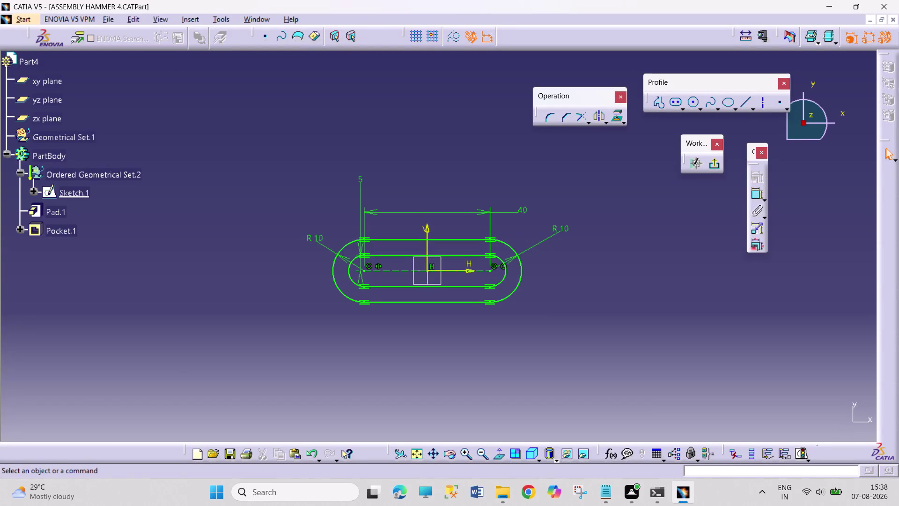
Leave the slot sketch, orbit Part4 to view its slot, and pick Edge Fillet.
click(716, 161)
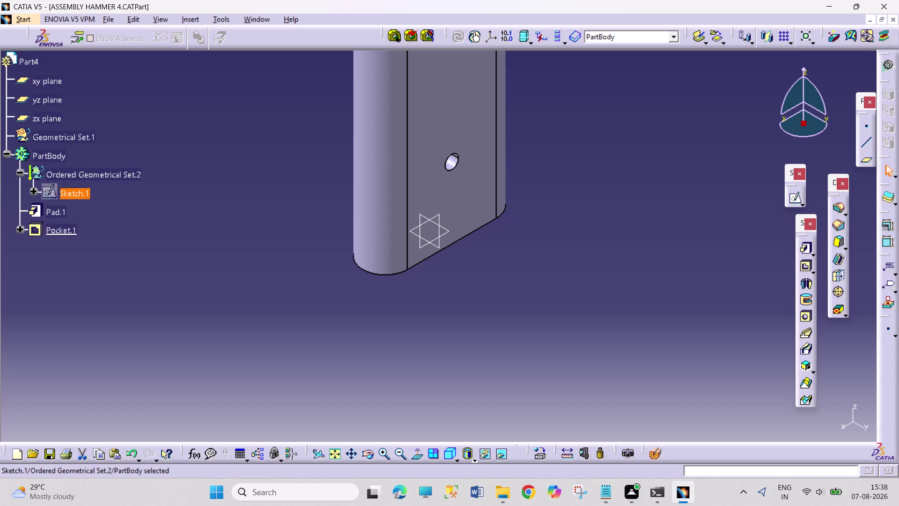
click(364, 452)
drag(322, 245, 324, 245)
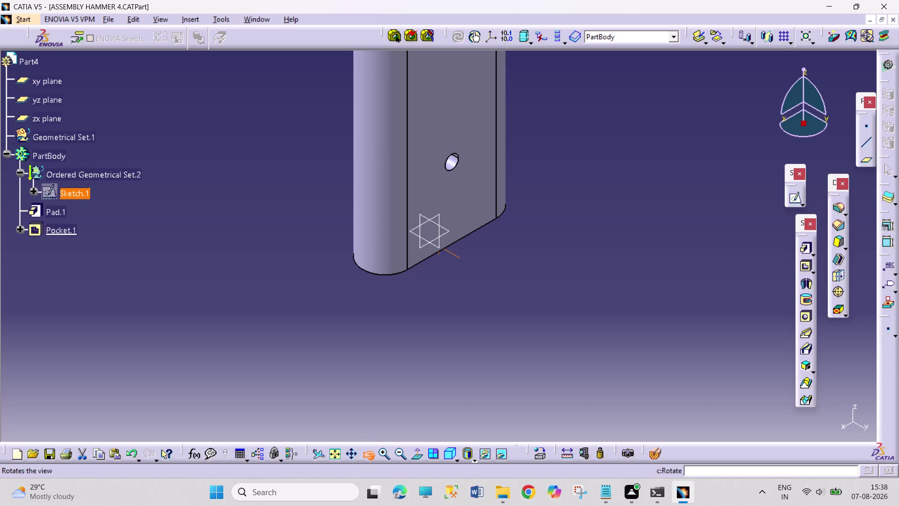
drag(324, 246, 350, 378)
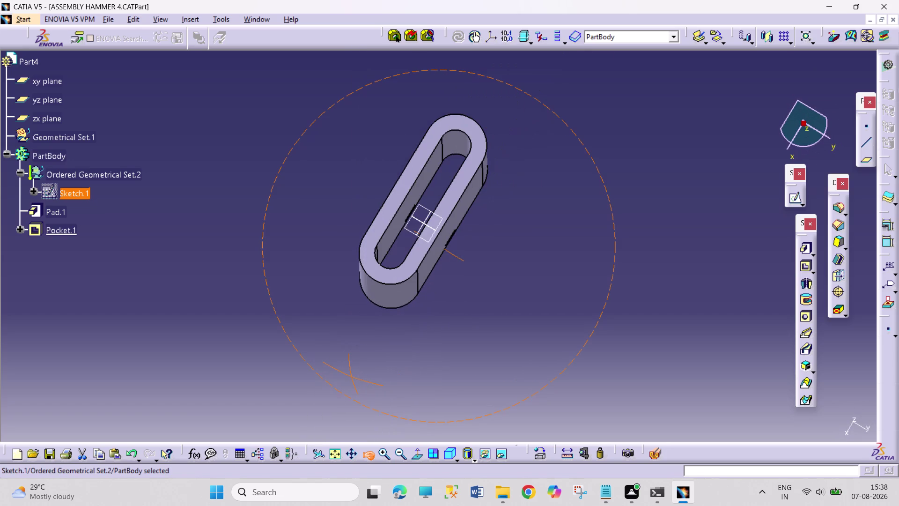
drag(349, 378, 352, 374)
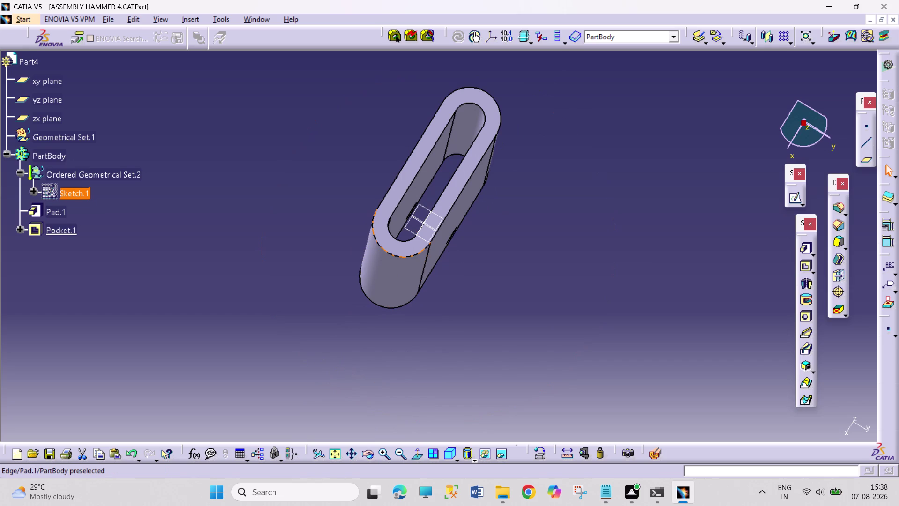
click(839, 206)
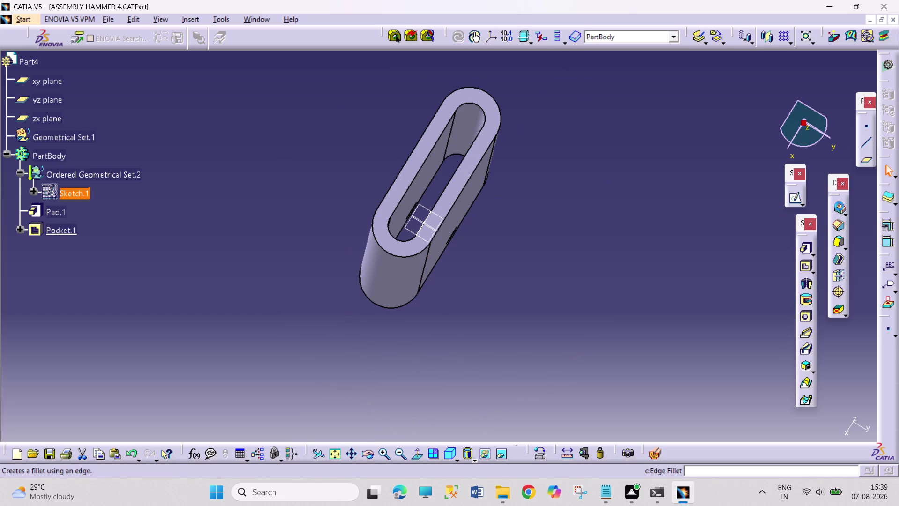
Round the slot's top edge with a 5 mm fillet.
click(421, 251)
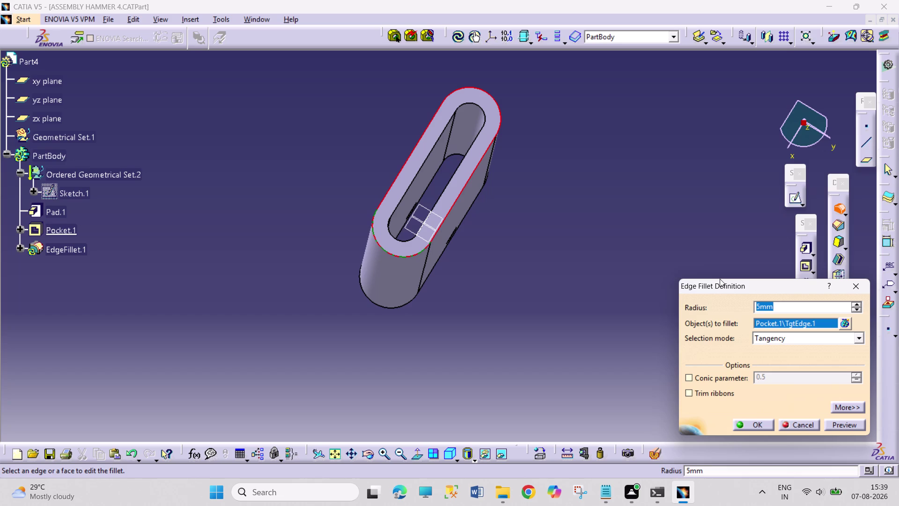
key(5)
key(Return)
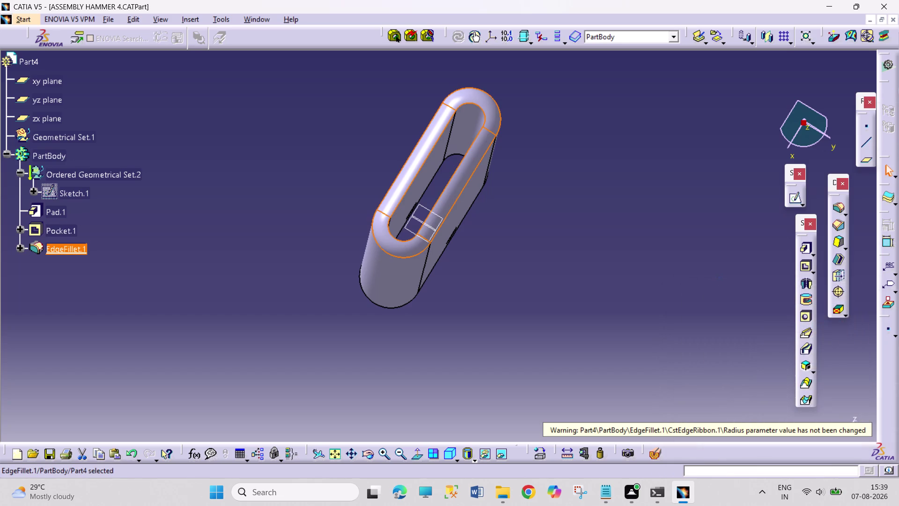
click(576, 312)
Orbit the part to check the rounded edge, broad face and length.
click(368, 453)
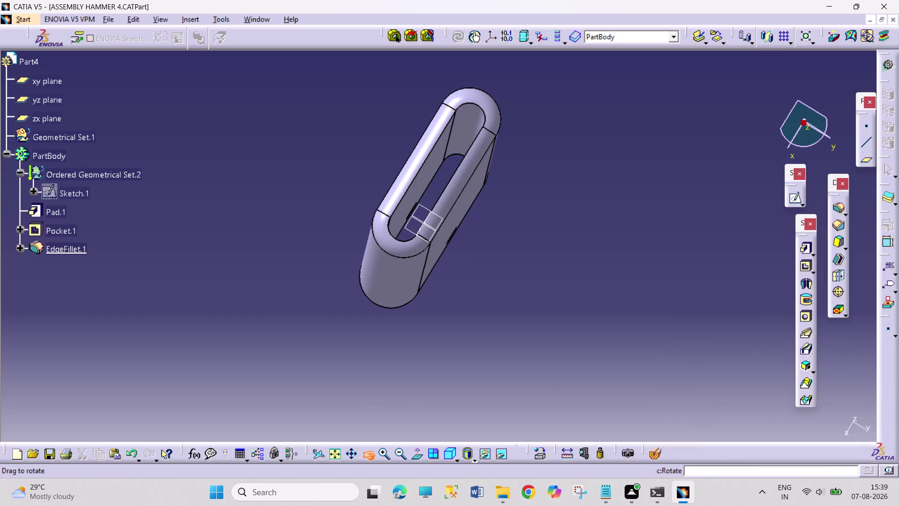
drag(343, 277, 355, 292)
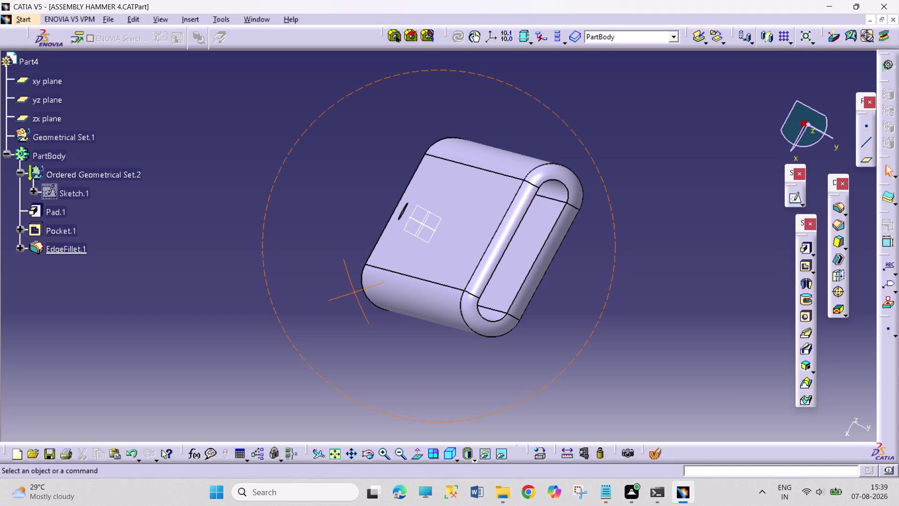
drag(372, 448, 370, 444)
click(351, 331)
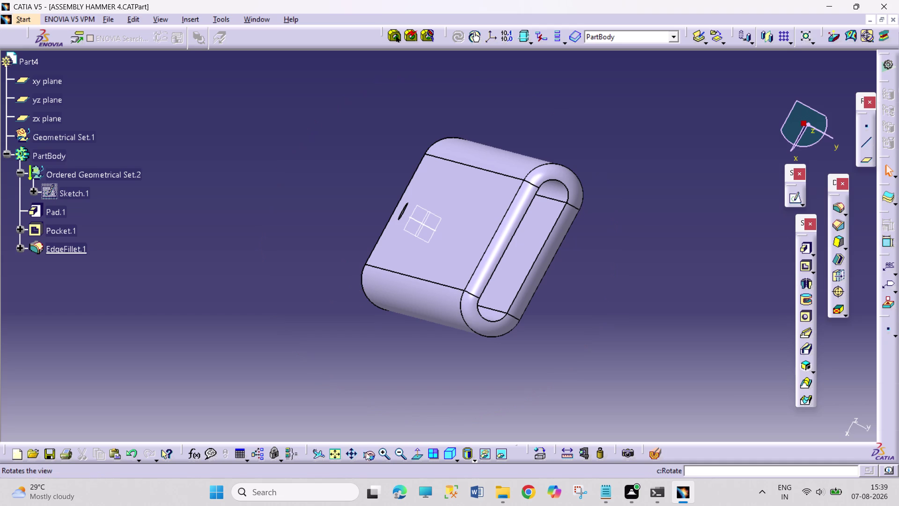
click(369, 455)
drag(347, 345, 533, 382)
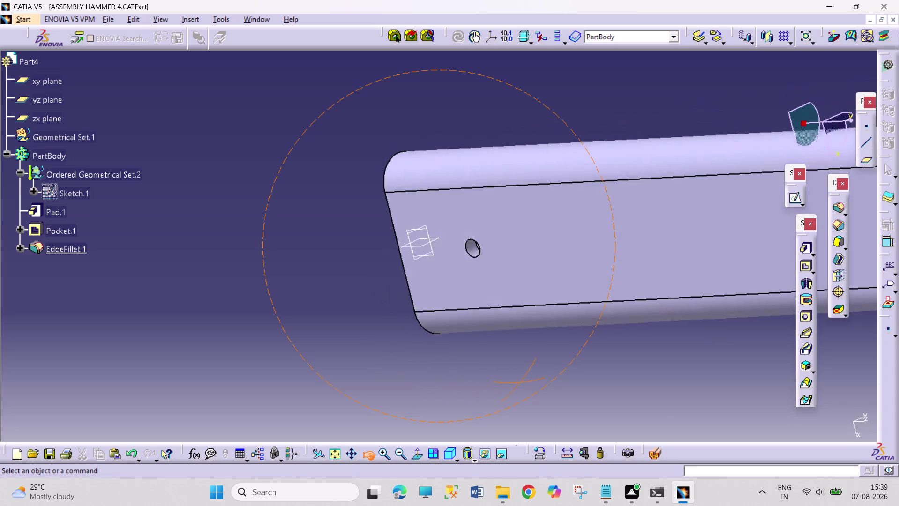
drag(533, 382, 398, 381)
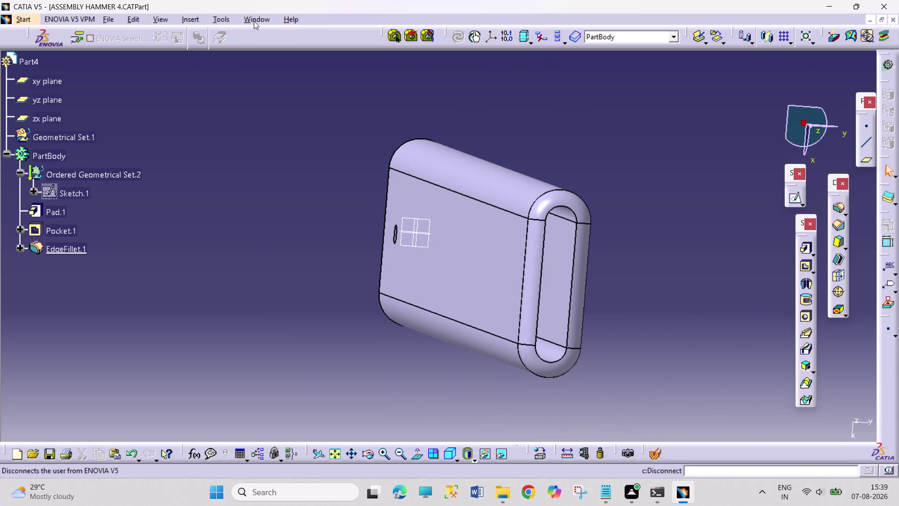
click(253, 21)
Switch through the ASSEMBLY HAMMER 2 part to the ASSEMBLY HAMMER 3 part.
click(292, 110)
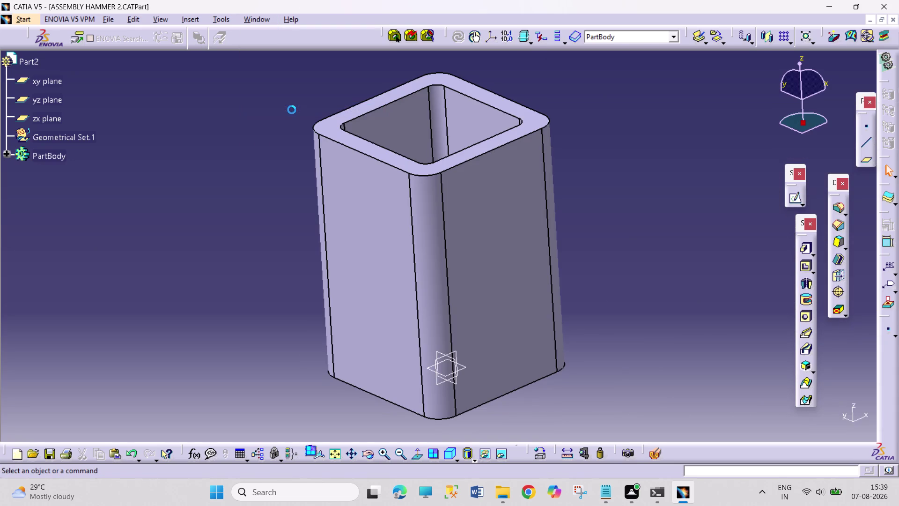
click(253, 20)
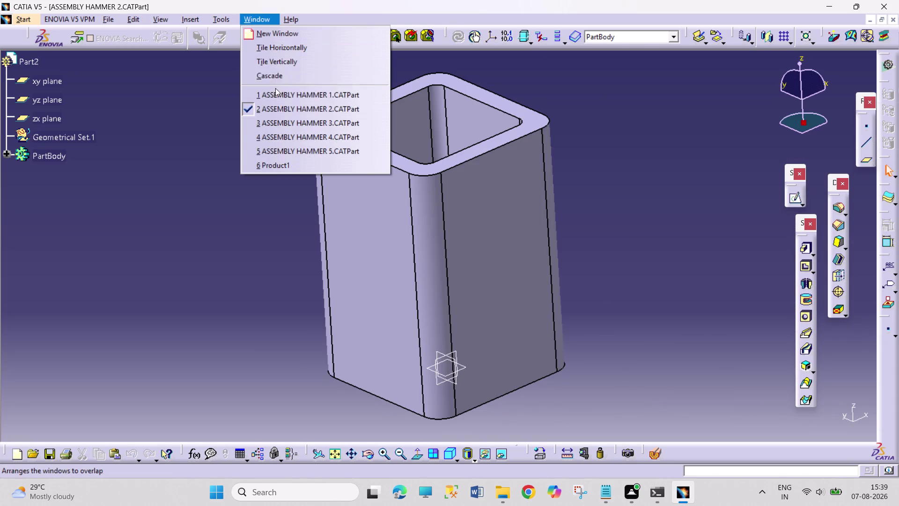
click(281, 121)
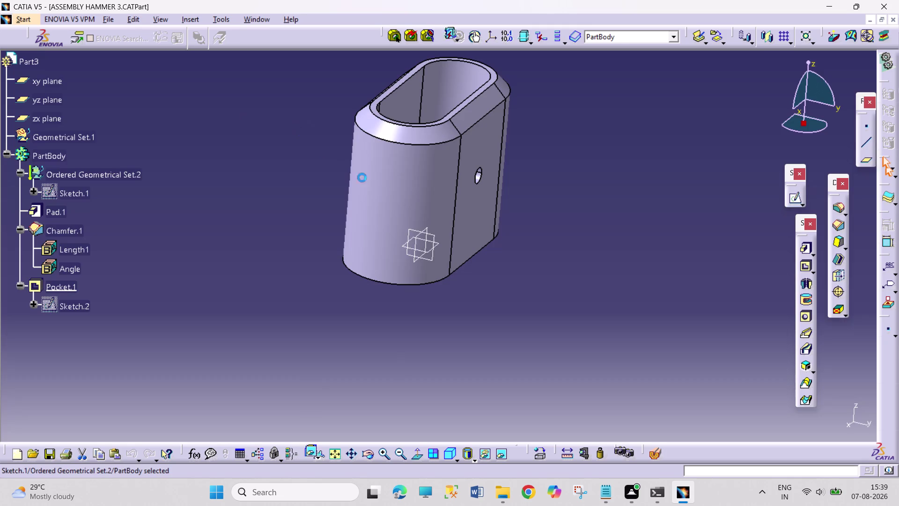
Orbit ASSEMBLY HAMMER 3 around its opening, side hole and top, and open Sketch.1.
click(371, 446)
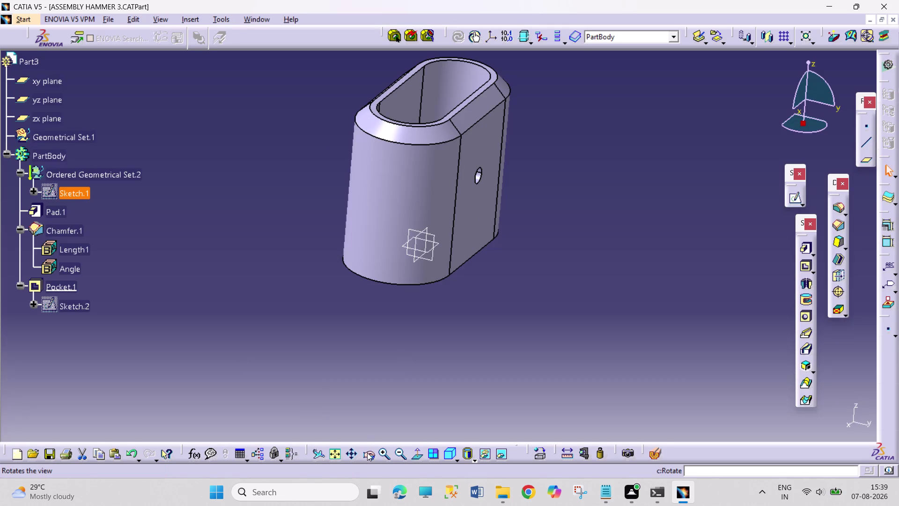
click(367, 454)
drag(316, 166, 330, 314)
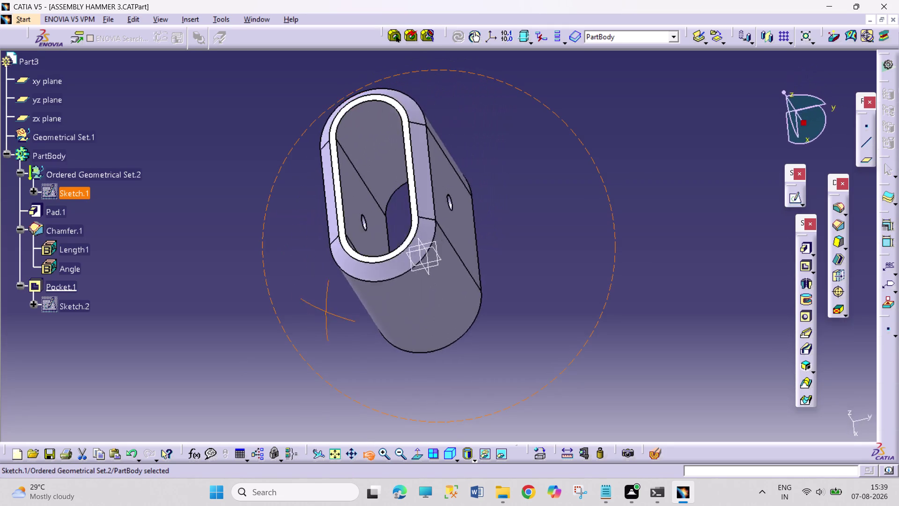
drag(329, 314, 440, 215)
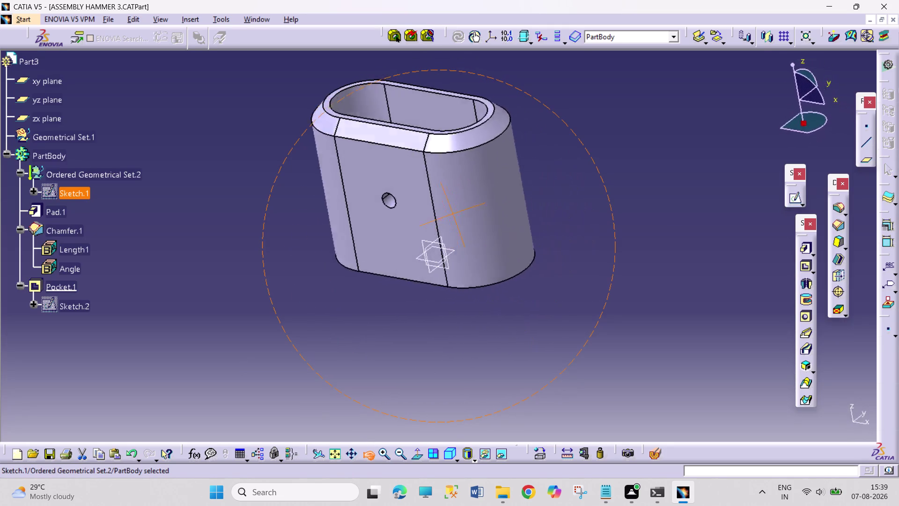
drag(439, 215, 470, 323)
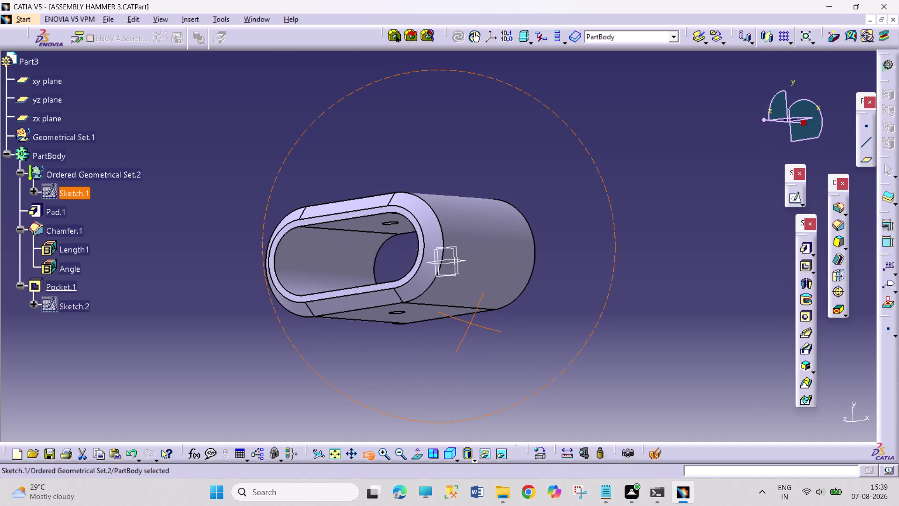
drag(471, 323, 589, 341)
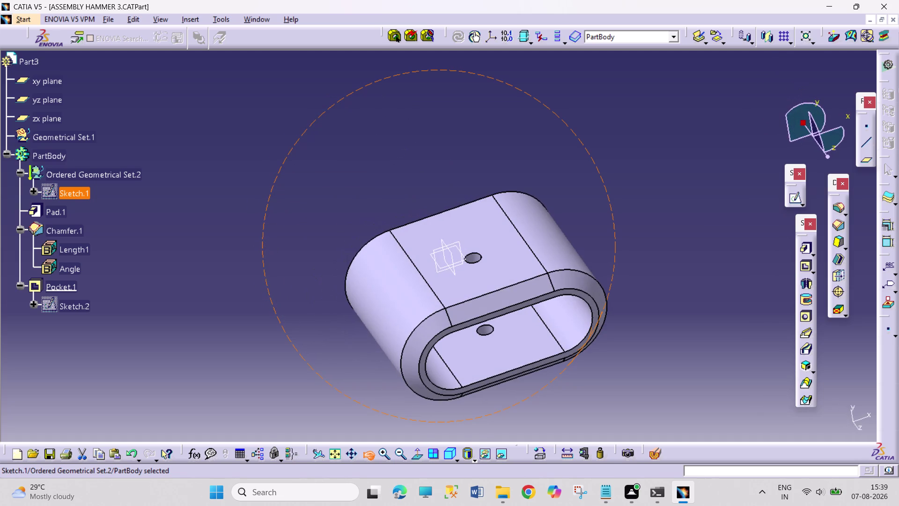
drag(589, 342, 550, 324)
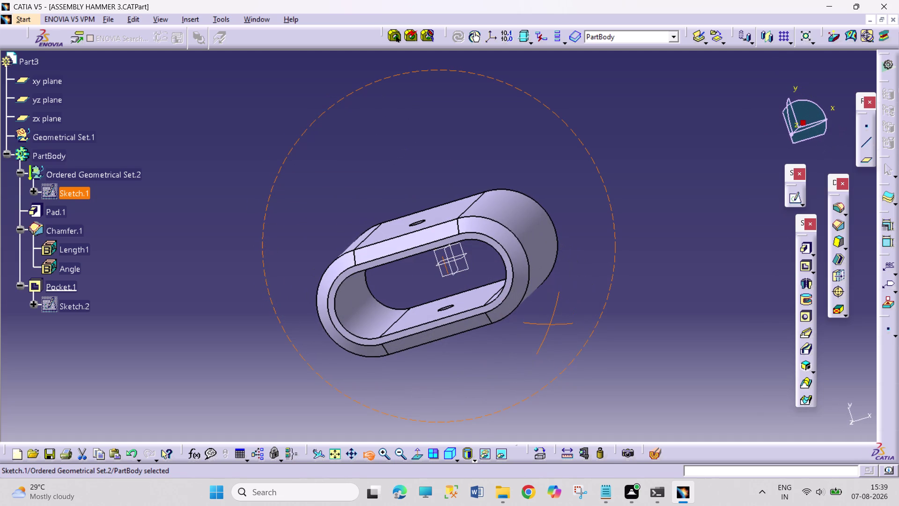
drag(550, 325, 551, 325)
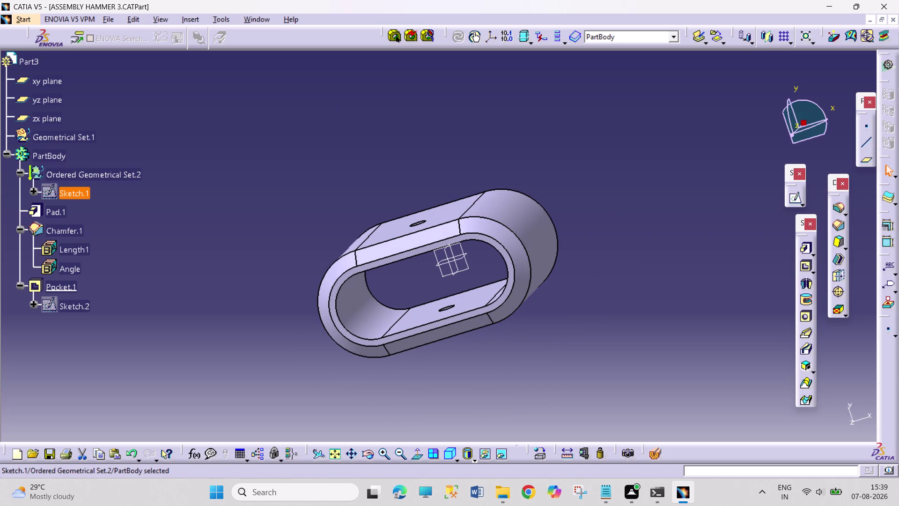
double_click(49, 190)
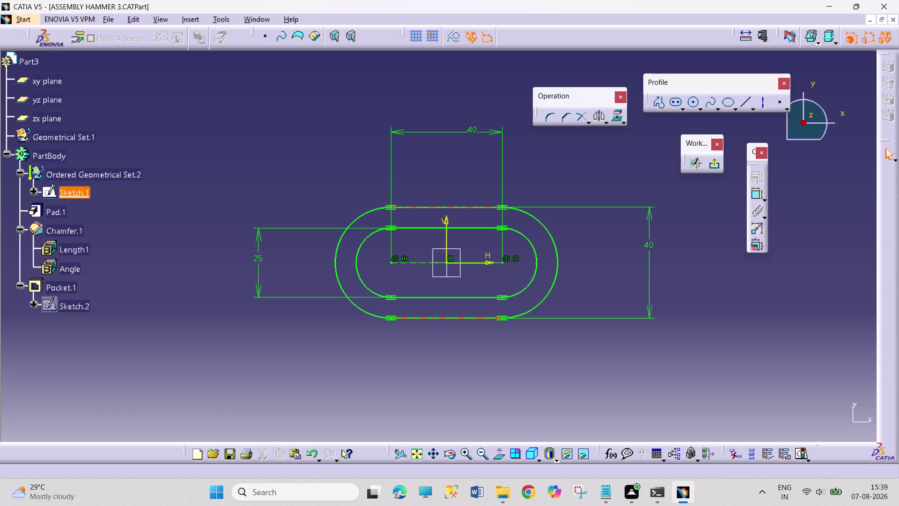
Replace the 40 straight-length dimension with an overall dimension between the outer arcs.
right_click(468, 128)
click(510, 274)
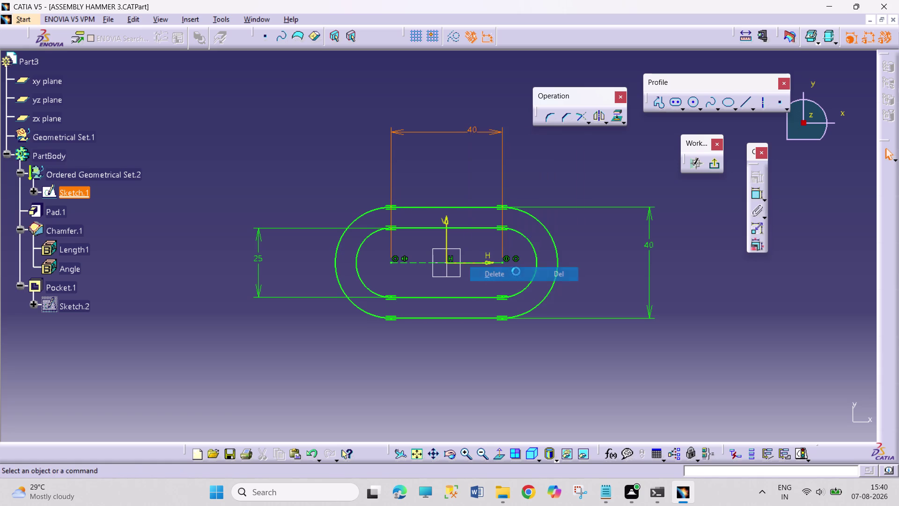
click(759, 196)
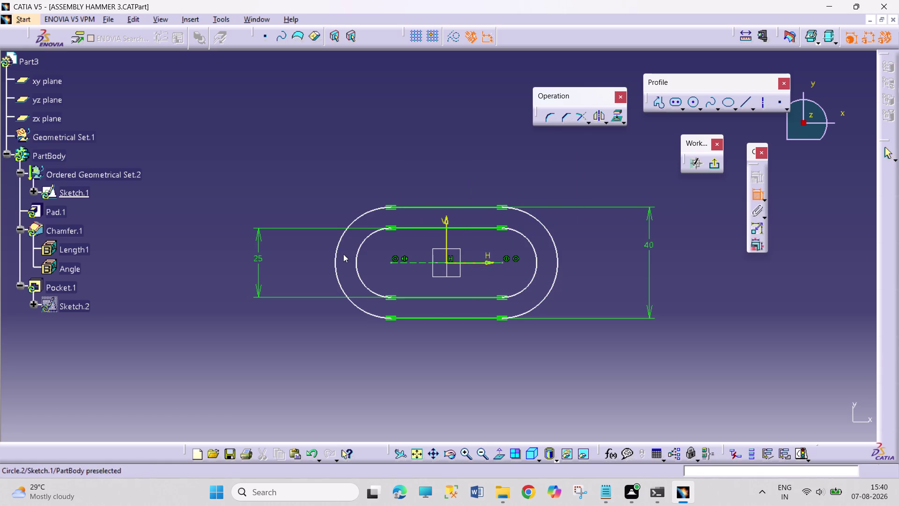
click(336, 261)
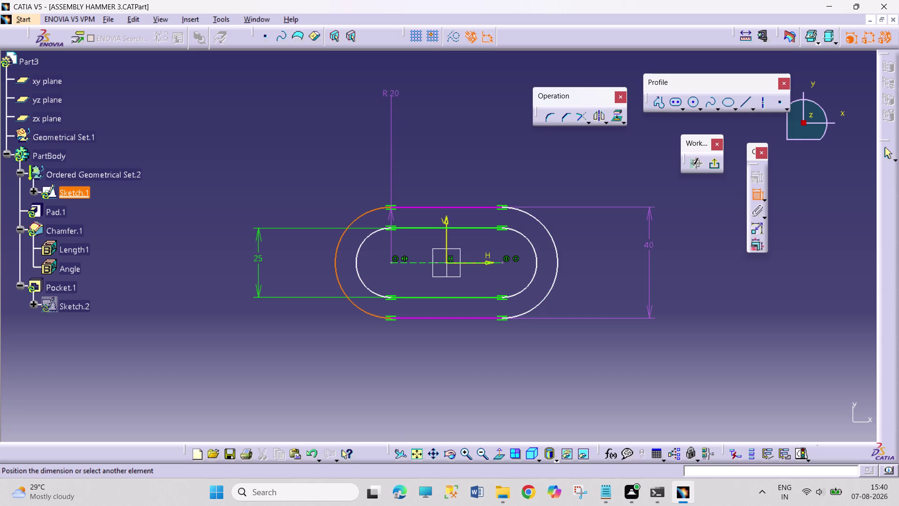
click(556, 264)
drag(467, 150, 470, 158)
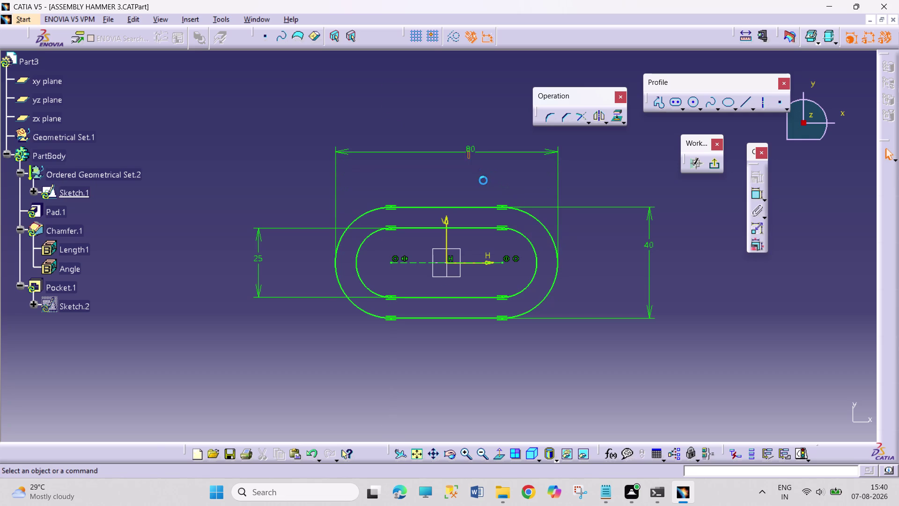
Change the overall length from 80 to 60 mm and return to 3D.
double_click(470, 146)
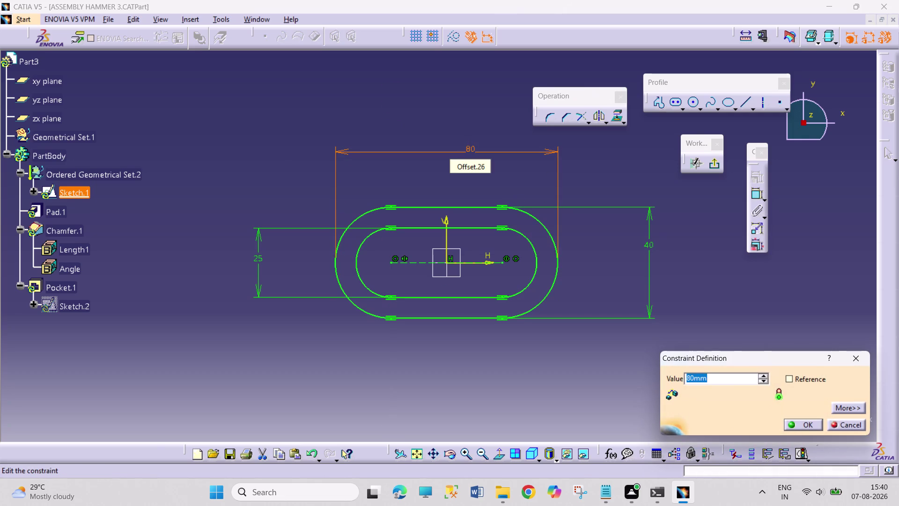
text(60)
key(Return)
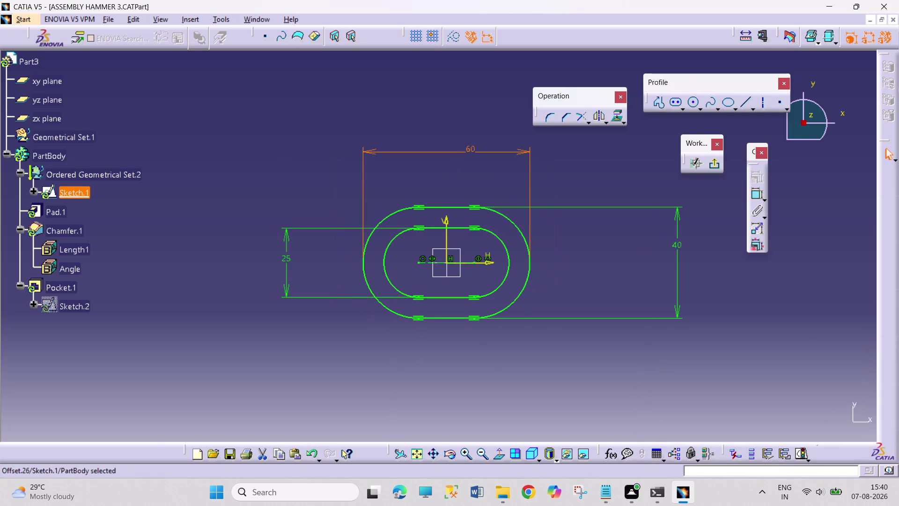
click(618, 166)
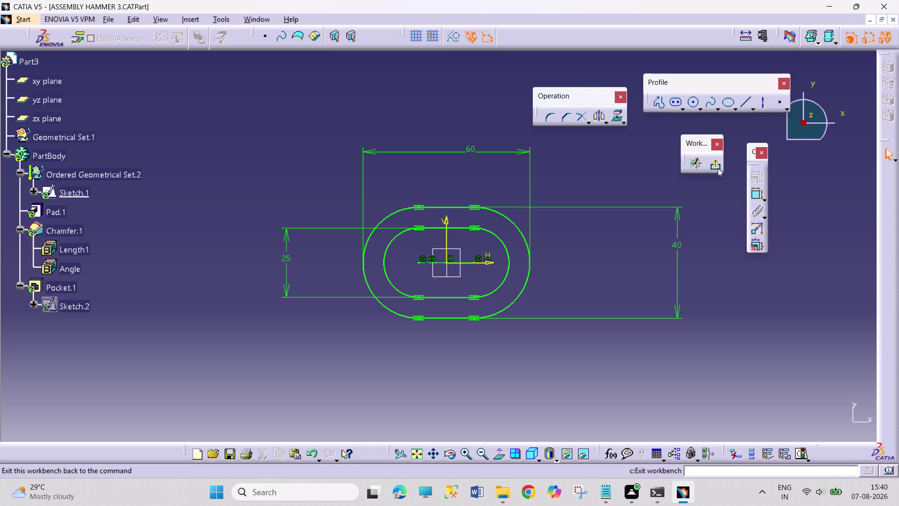
click(717, 168)
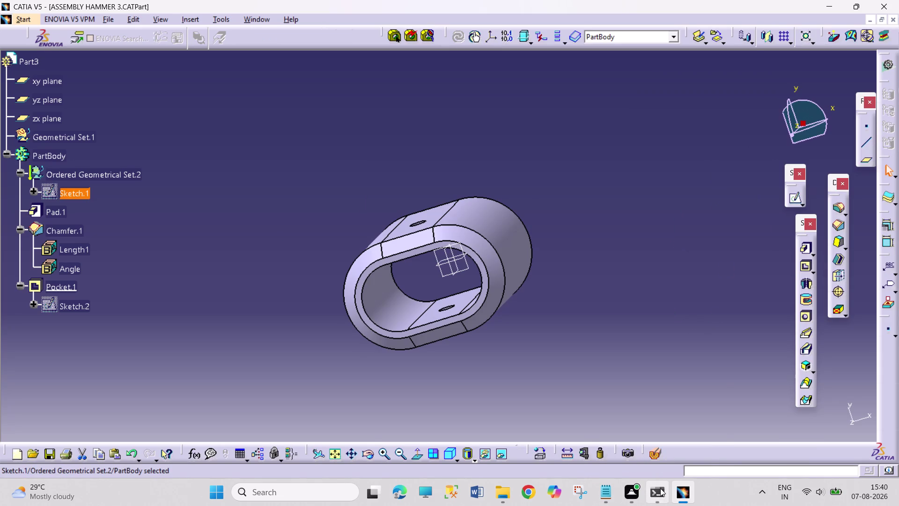
click(261, 21)
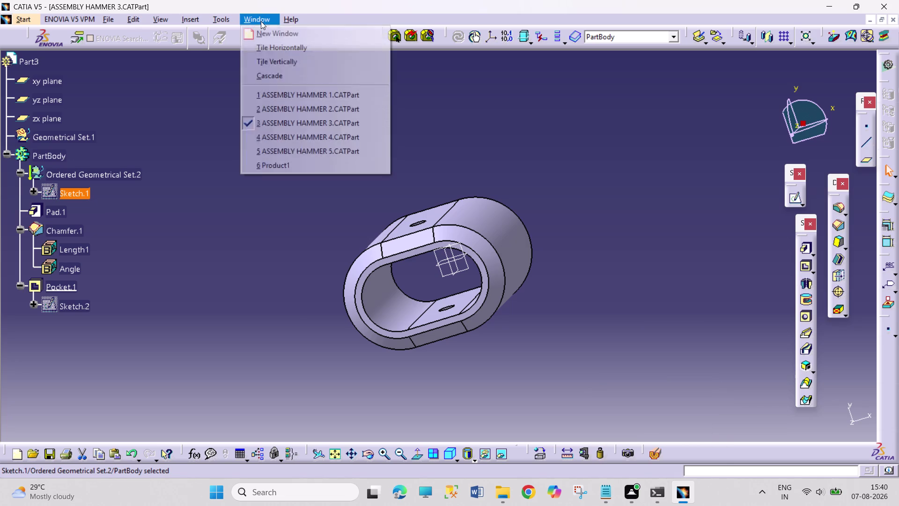
click(317, 166)
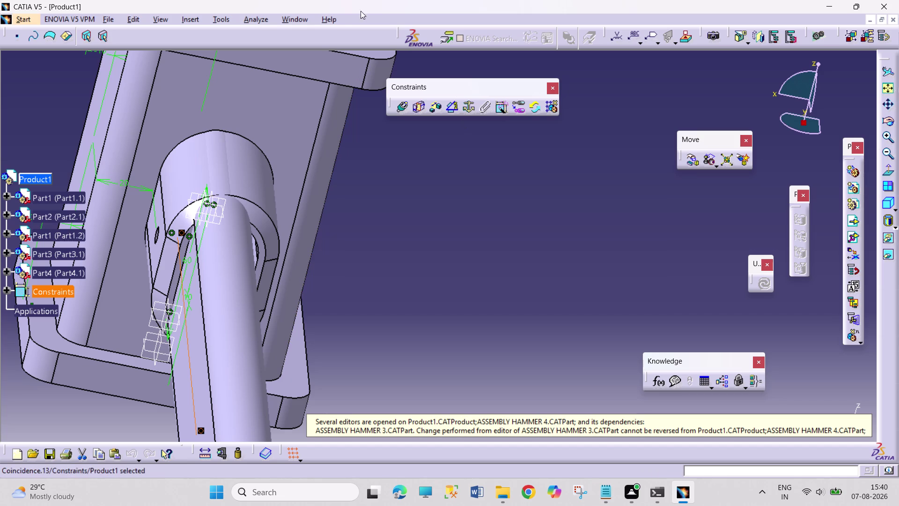
click(269, 18)
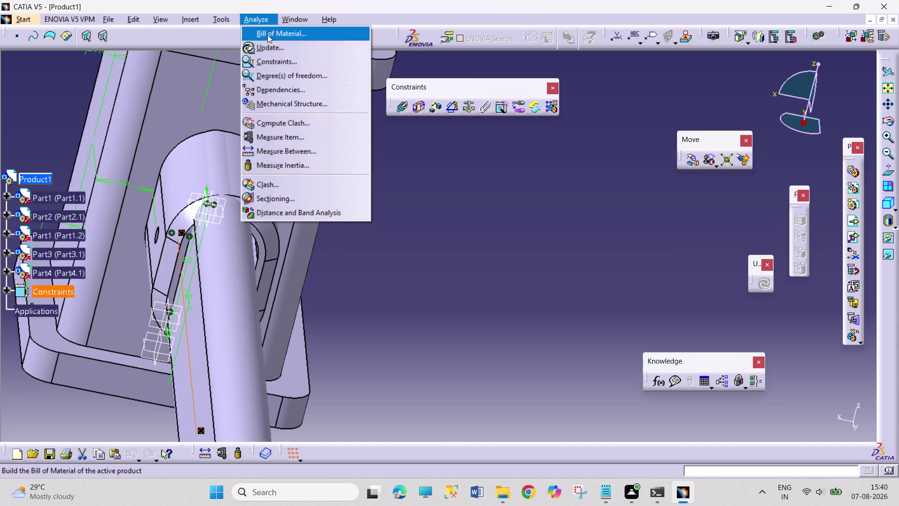
click(428, 270)
middle_drag(471, 242, 443, 239)
right_drag(455, 239, 443, 239)
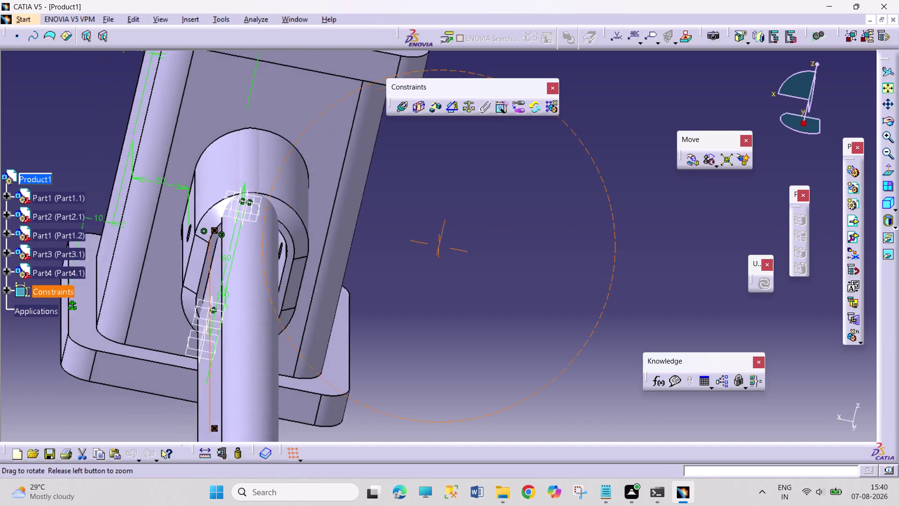
middle_drag(443, 239, 418, 232)
right_drag(443, 240, 421, 234)
middle_drag(259, 322, 307, 296)
right_drag(259, 322, 307, 296)
middle_drag(187, 360, 275, 216)
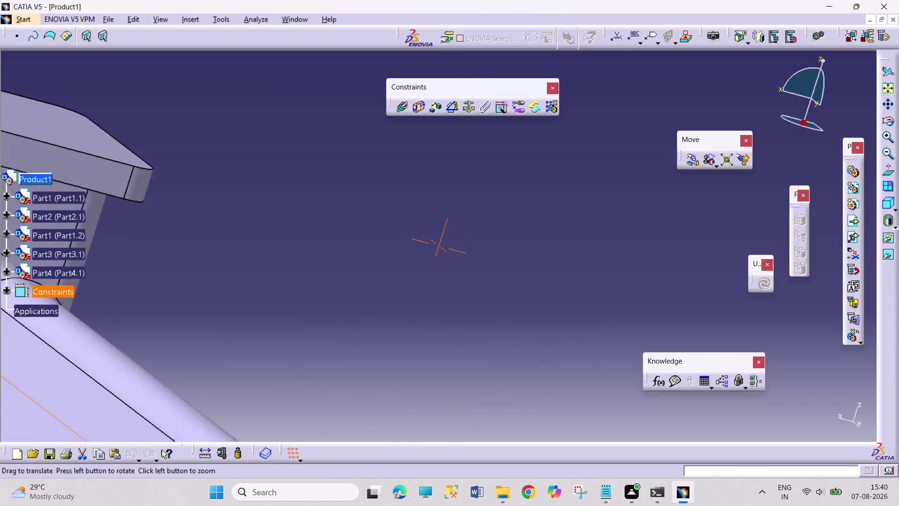
middle_drag(275, 216, 456, 98)
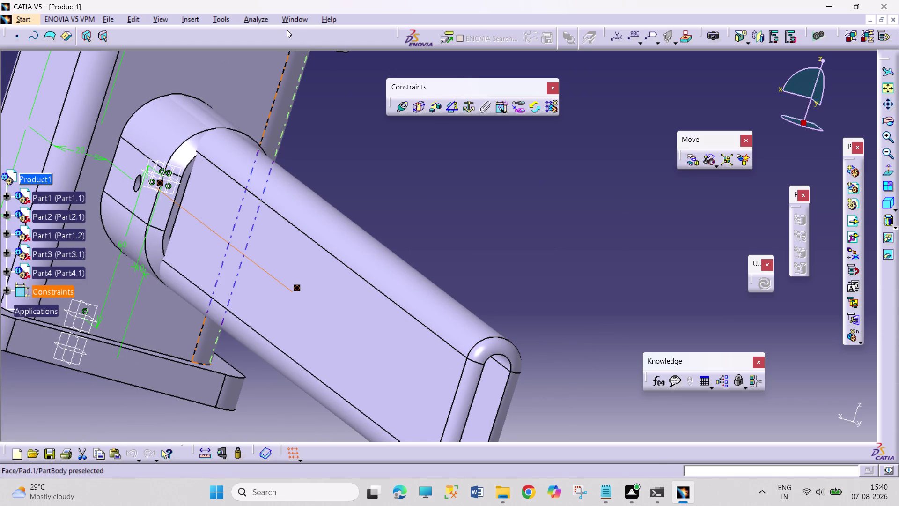
click(296, 19)
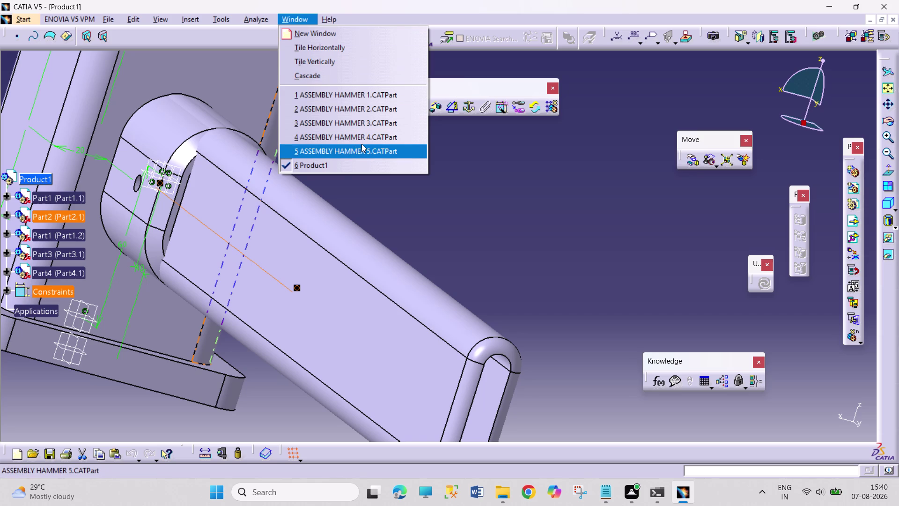
click(364, 124)
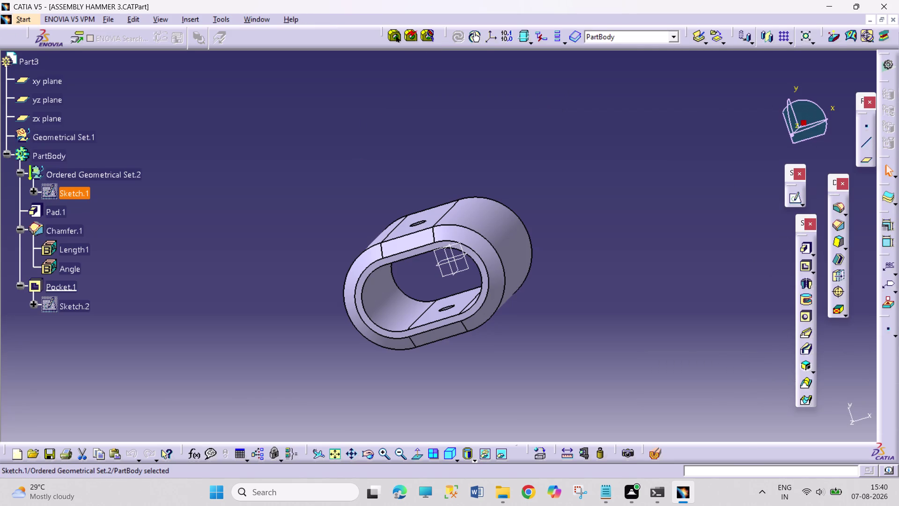
Undo the last two changes and reopen the ring's profile sketch.
key(ctrl+z)
key(ctrl+z)
double_click(44, 191)
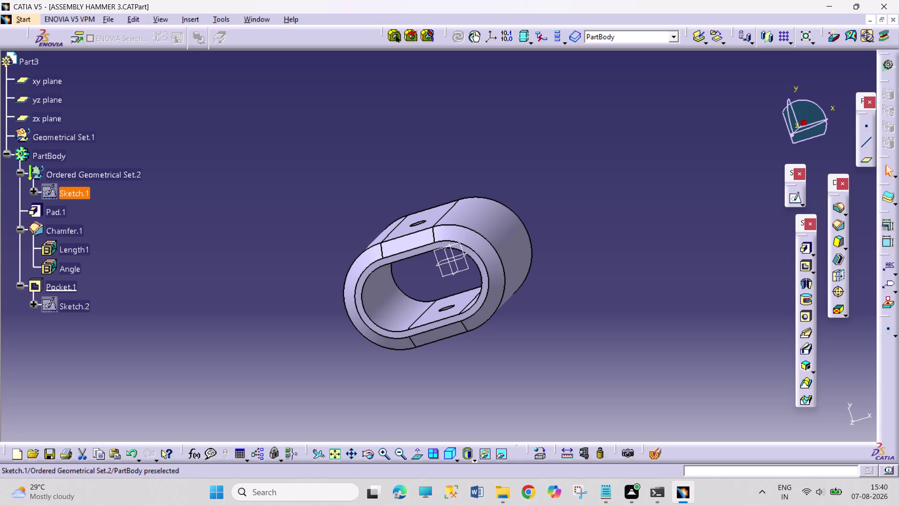
double_click(46, 188)
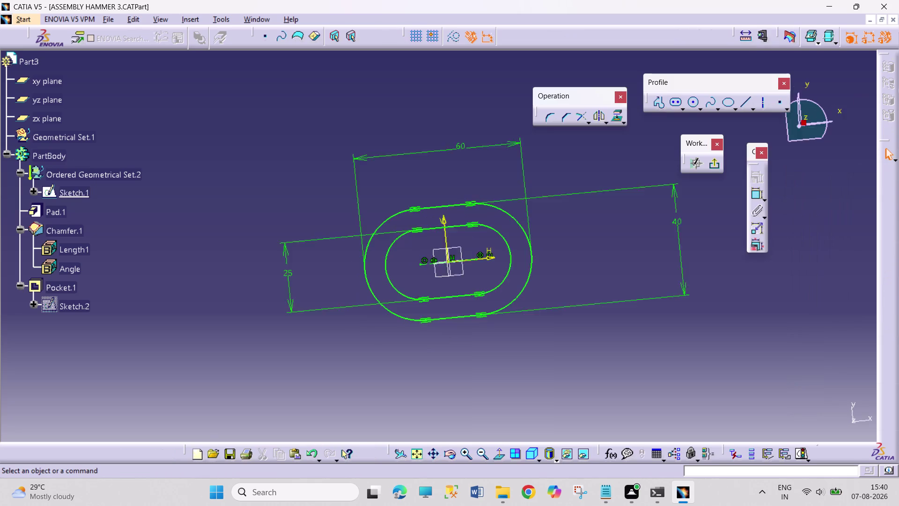
Replace the 60 overall dimension with a new length dimension above the ring.
right_click(473, 146)
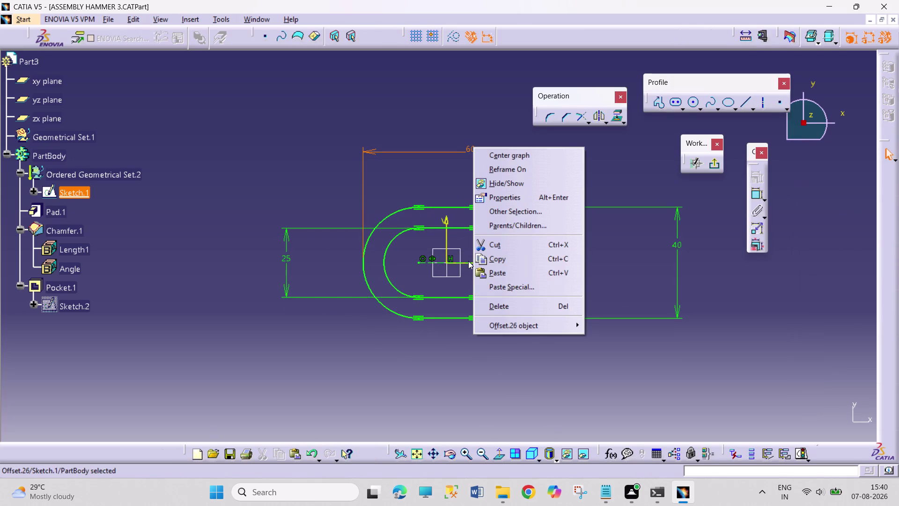
click(496, 306)
click(758, 198)
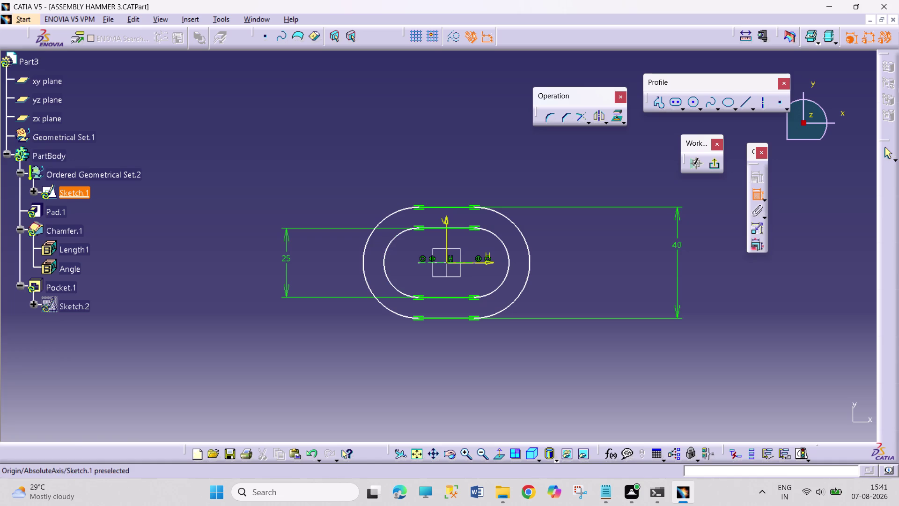
drag(425, 262, 426, 258)
click(451, 134)
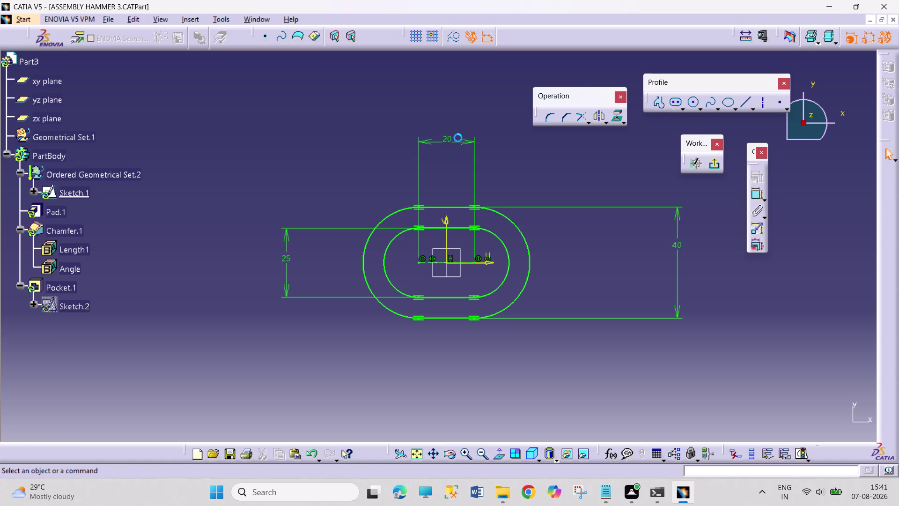
Set the new length from 20 to 40, rebuild the ring, and return to Product1.
double_click(444, 140)
text(40)
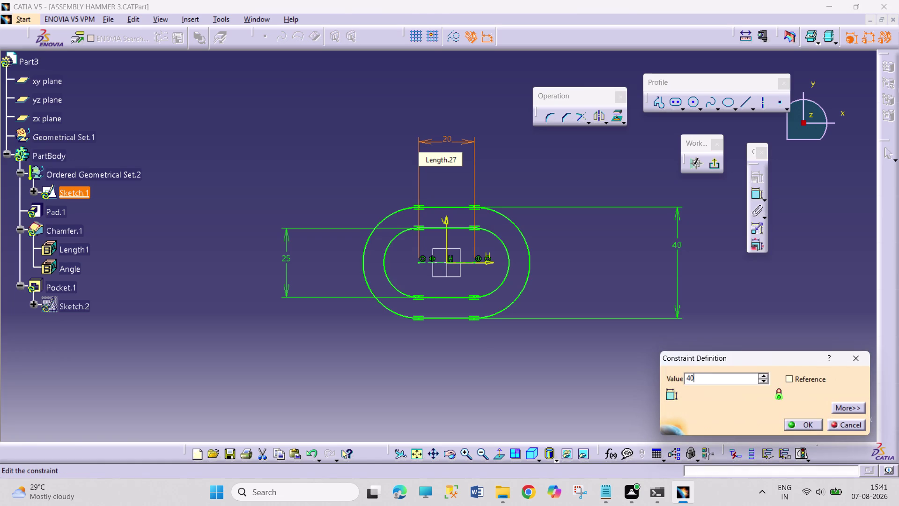
key(Return)
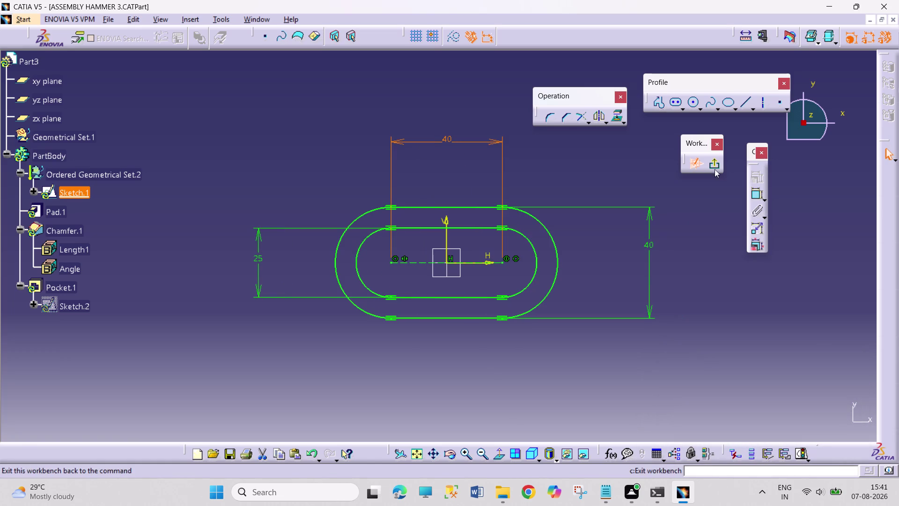
click(718, 166)
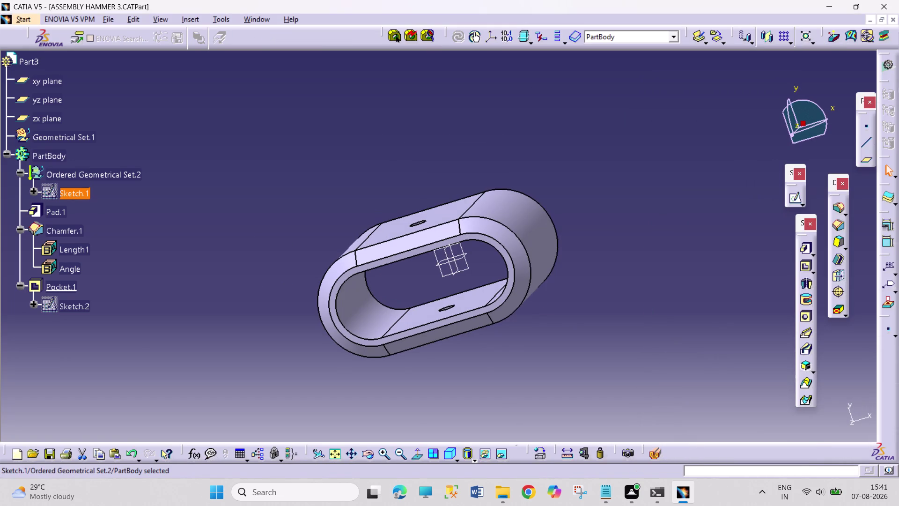
click(246, 23)
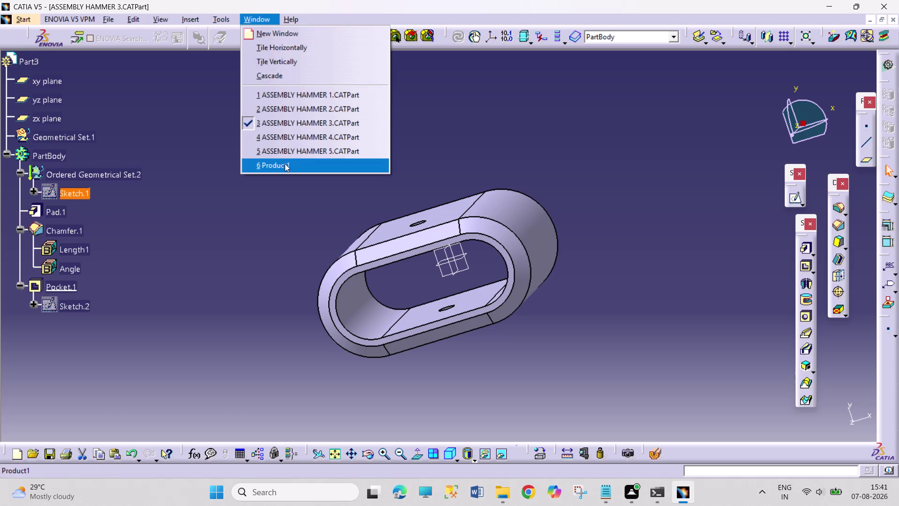
click(285, 165)
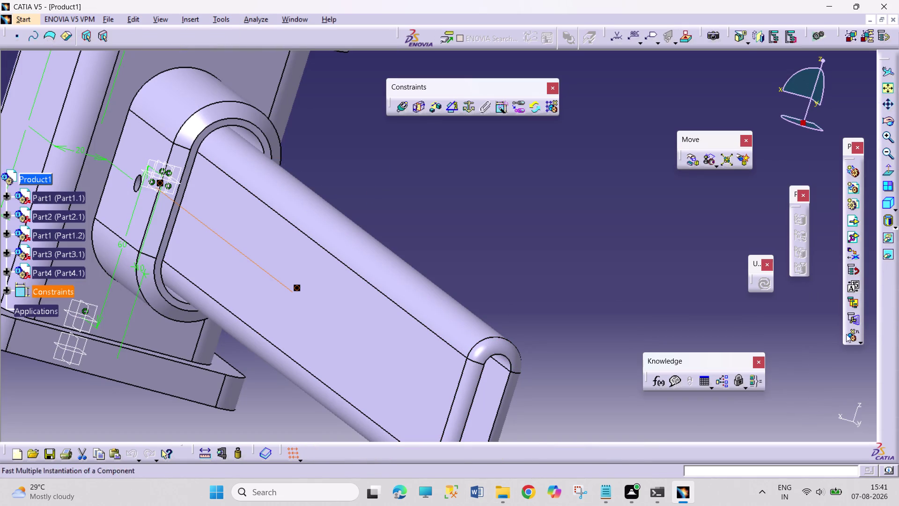
click(893, 125)
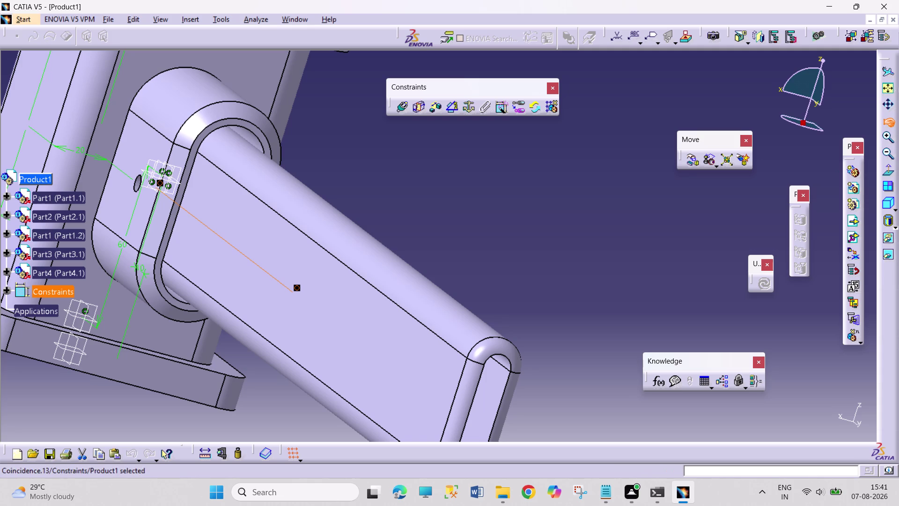
drag(590, 299, 569, 293)
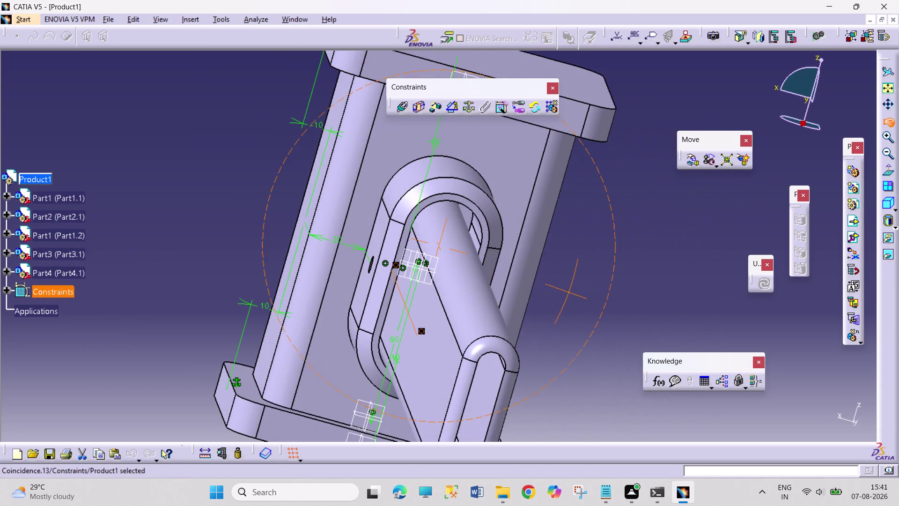
drag(570, 293, 559, 291)
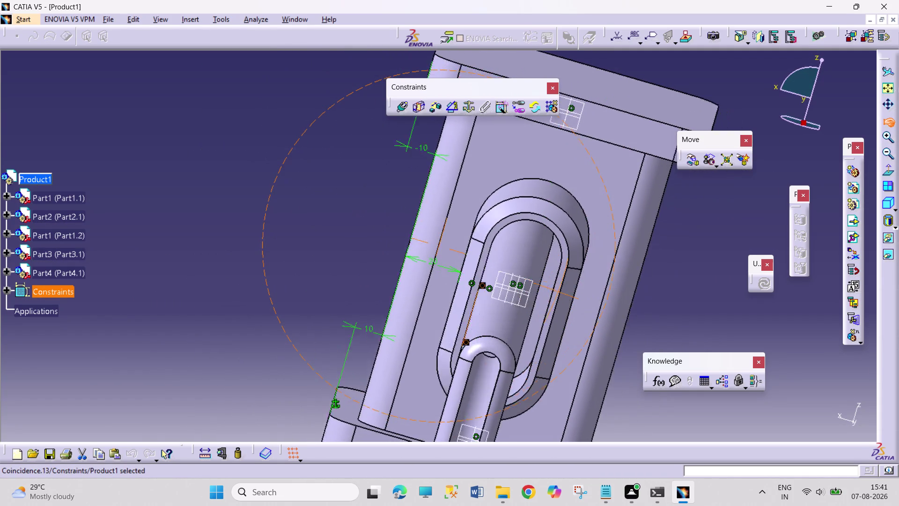
drag(558, 291, 582, 292)
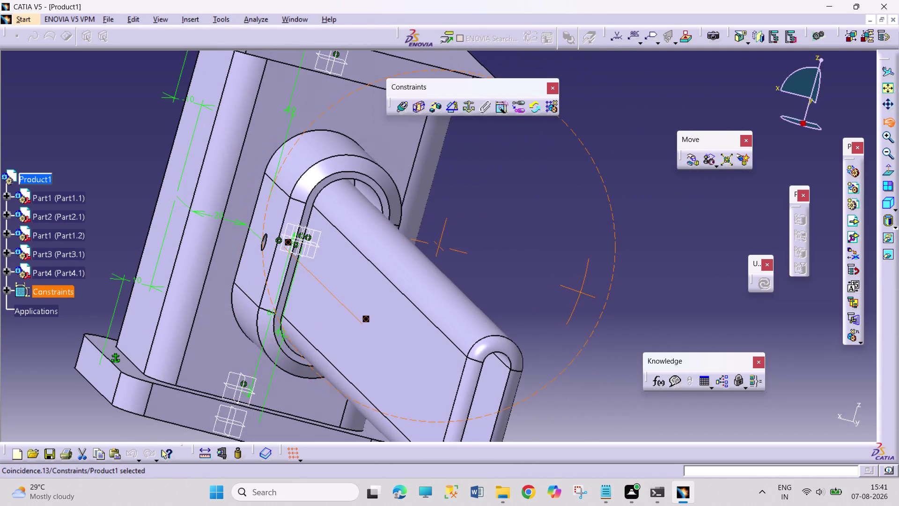
drag(582, 293, 569, 288)
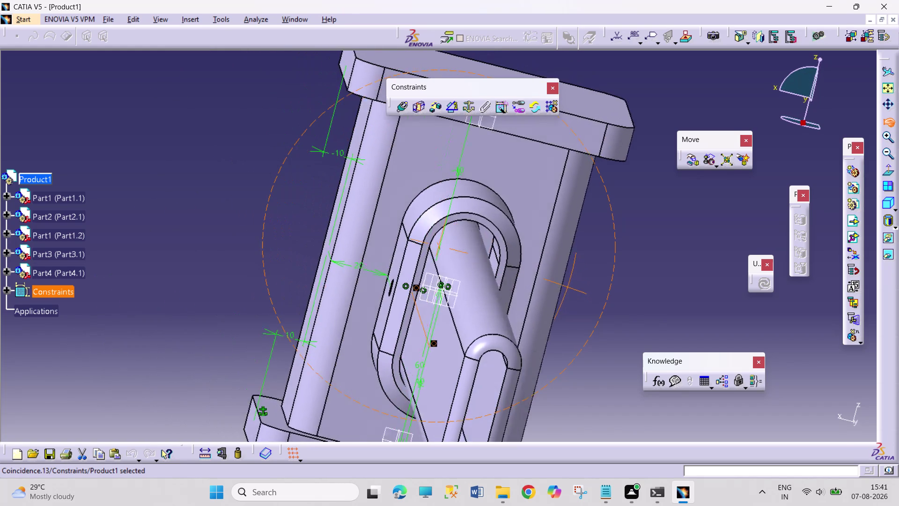
drag(569, 288, 566, 287)
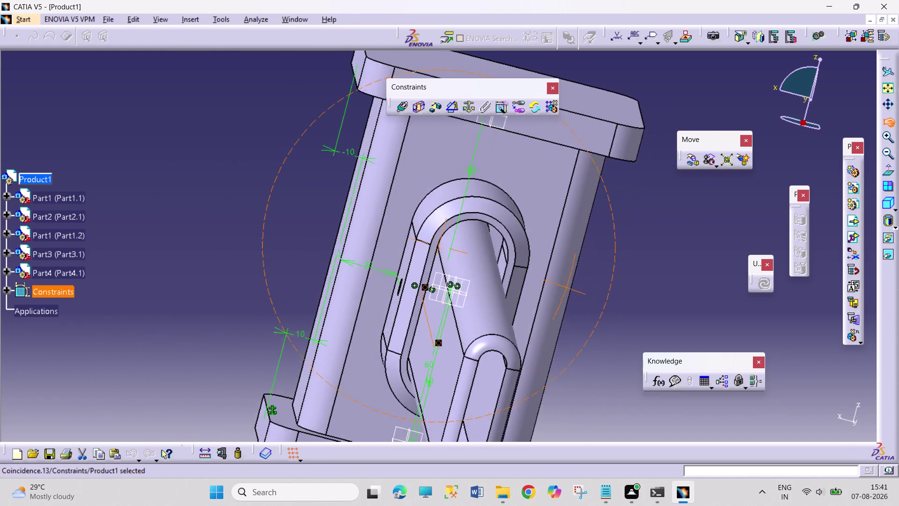
drag(566, 287, 576, 294)
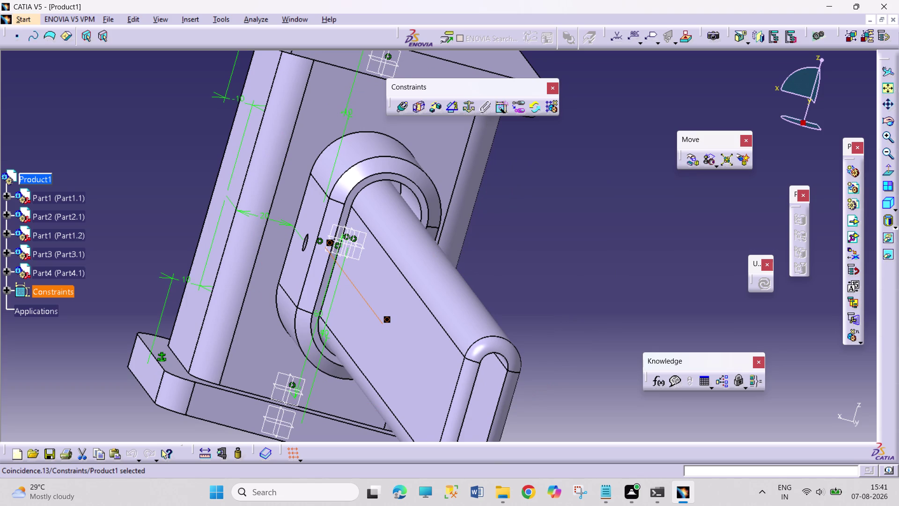
click(888, 122)
drag(653, 385, 645, 377)
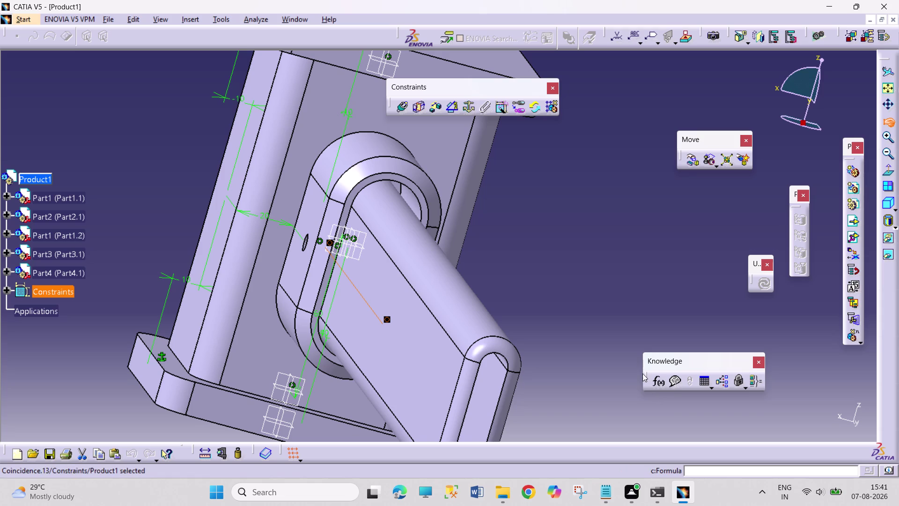
drag(644, 376, 624, 351)
drag(614, 315, 585, 287)
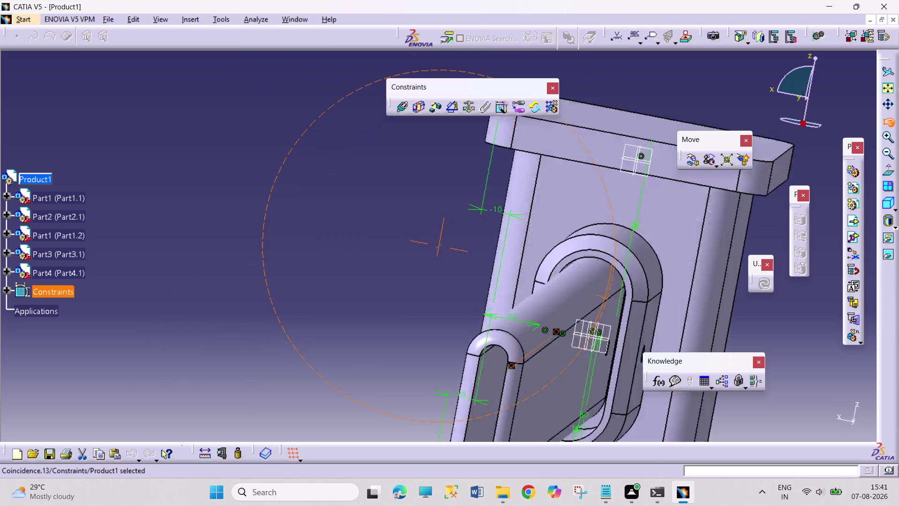
drag(584, 287, 602, 288)
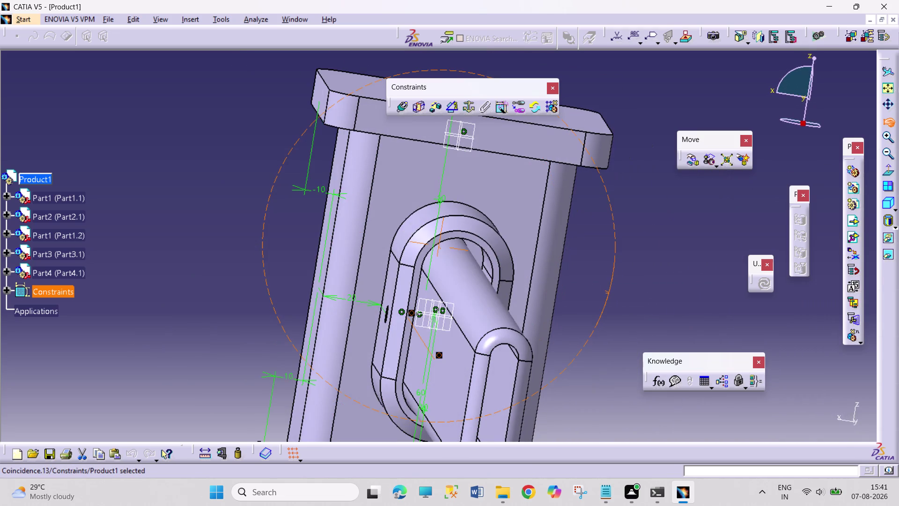
drag(602, 289, 605, 290)
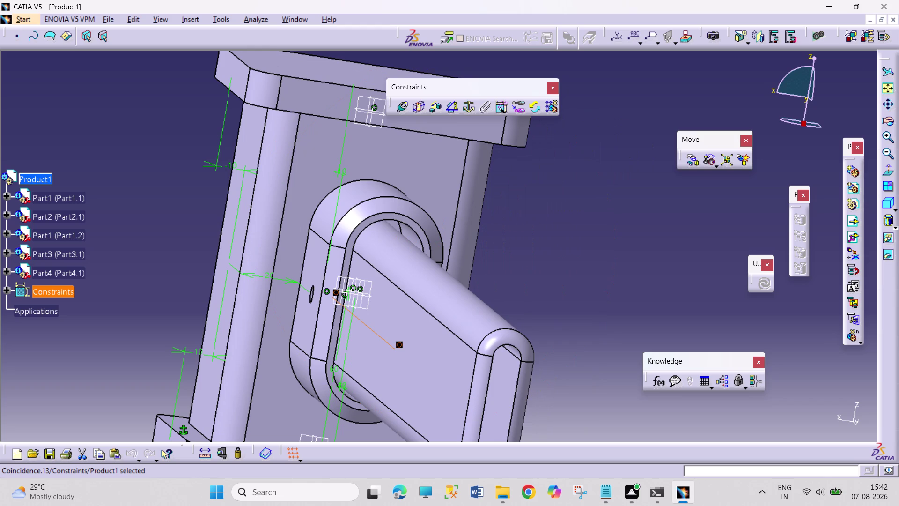
click(292, 21)
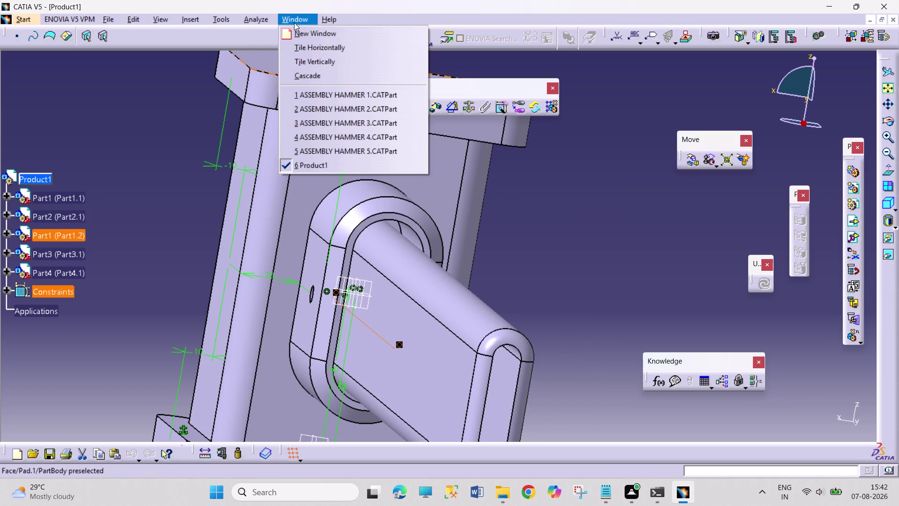
Open ASSEMBLY HAMMER 4's profile sketch and delete its old length dimension.
click(339, 138)
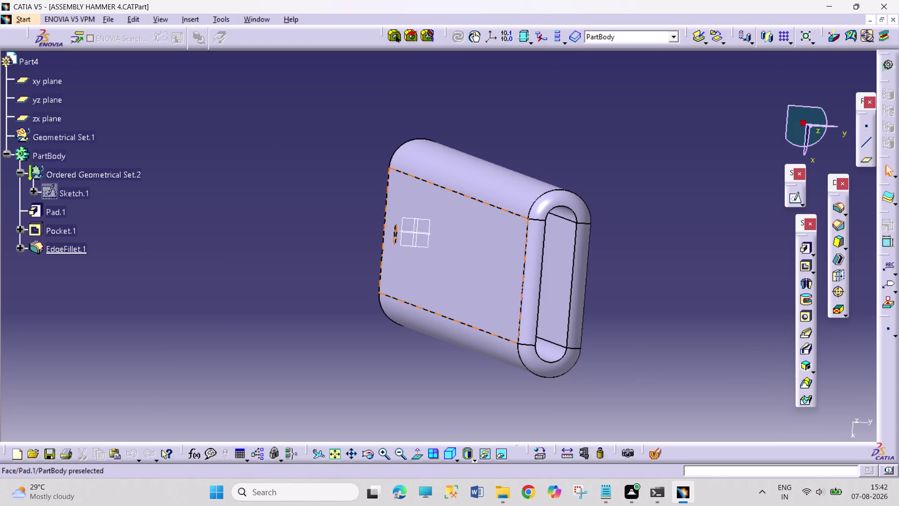
double_click(62, 196)
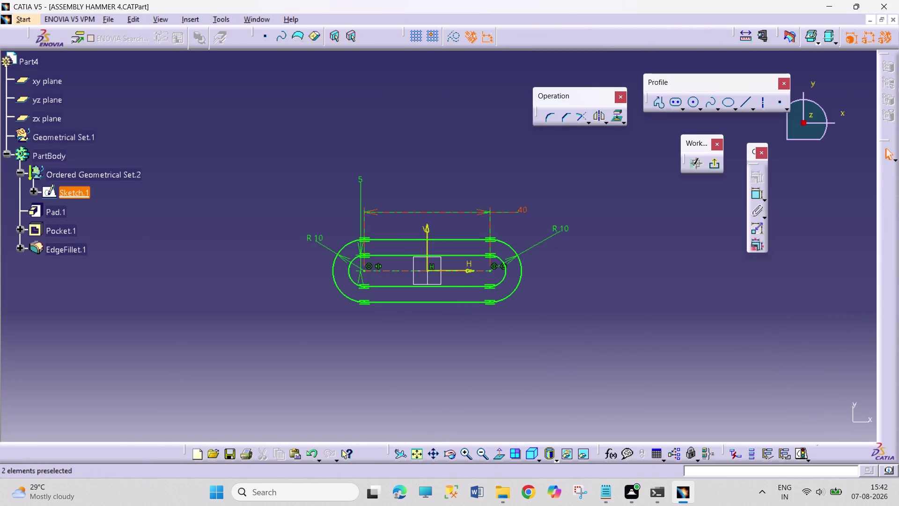
right_click(525, 210)
click(556, 368)
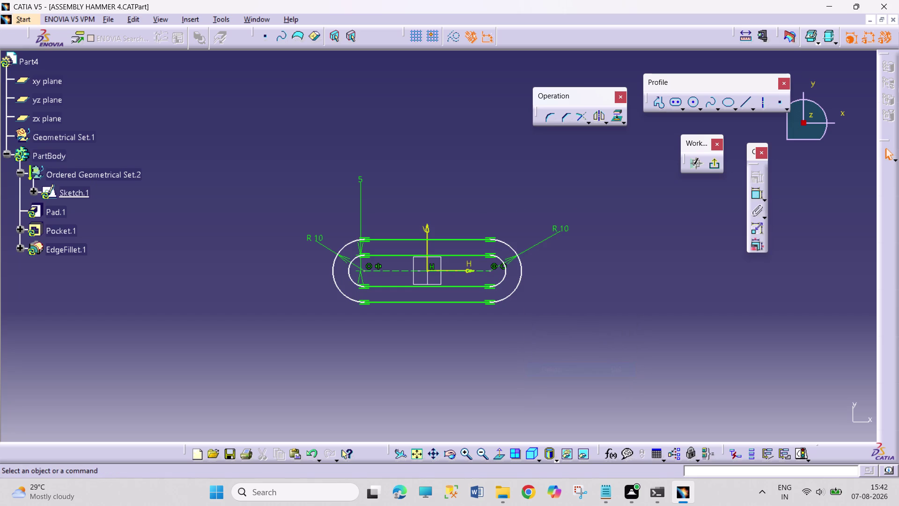
Dimension the slot's overall length between its two end arcs.
click(750, 193)
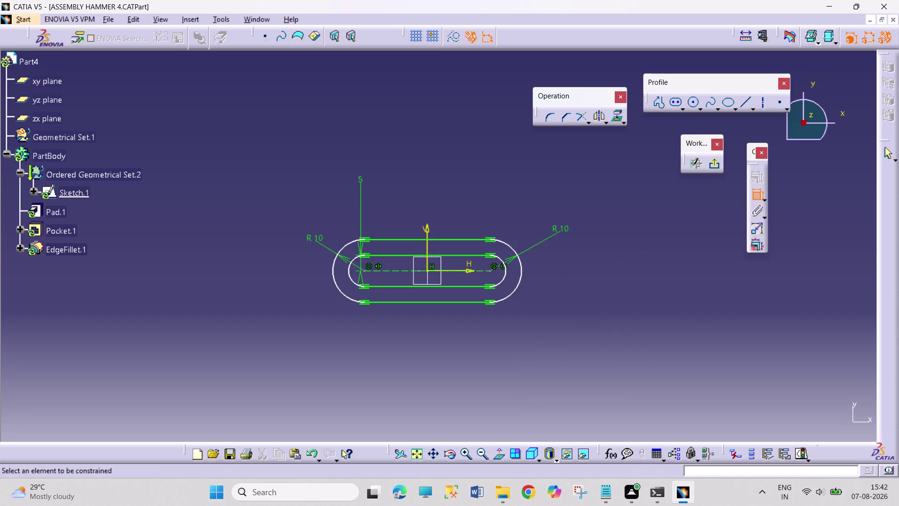
click(520, 274)
click(331, 278)
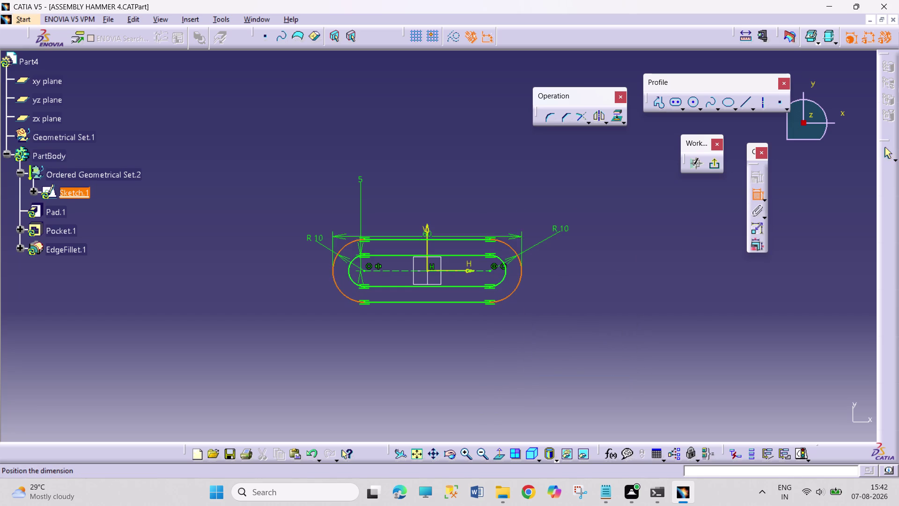
click(439, 174)
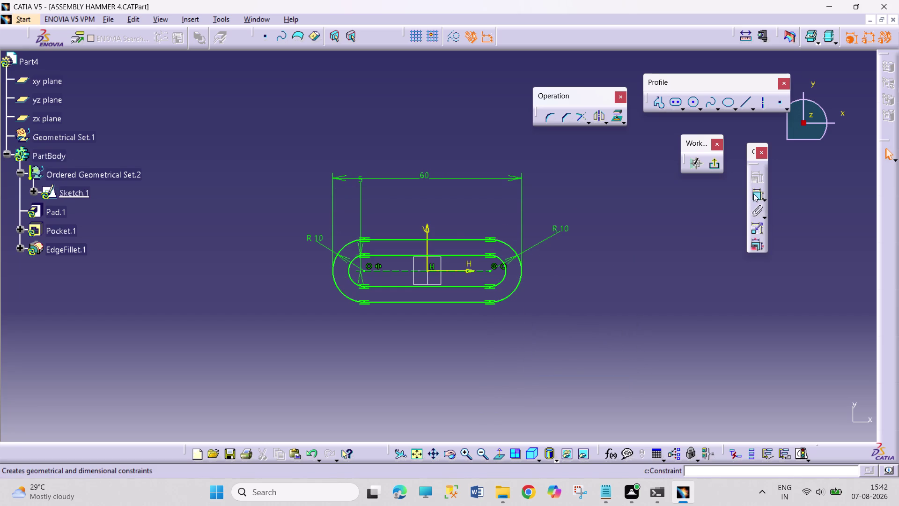
Set the overall length from 60 to 40 mm and rebuild the part.
double_click(423, 175)
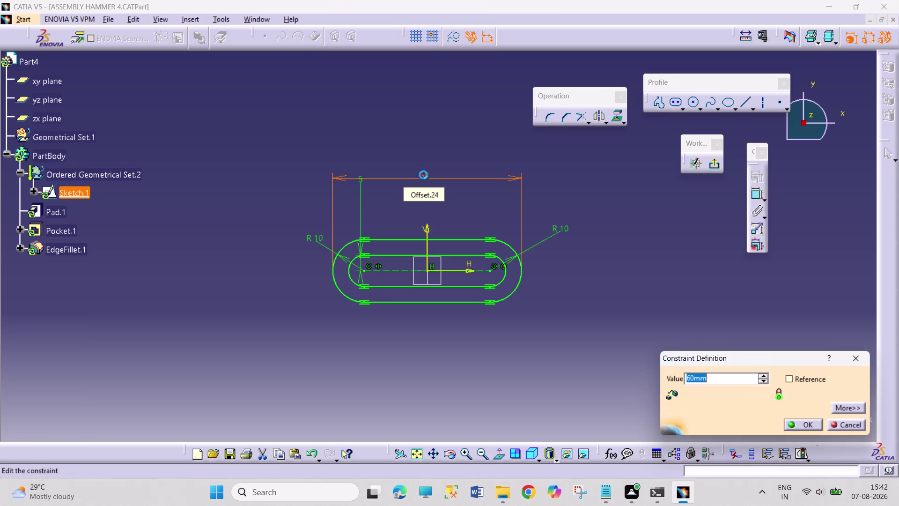
text(40)
key(Return)
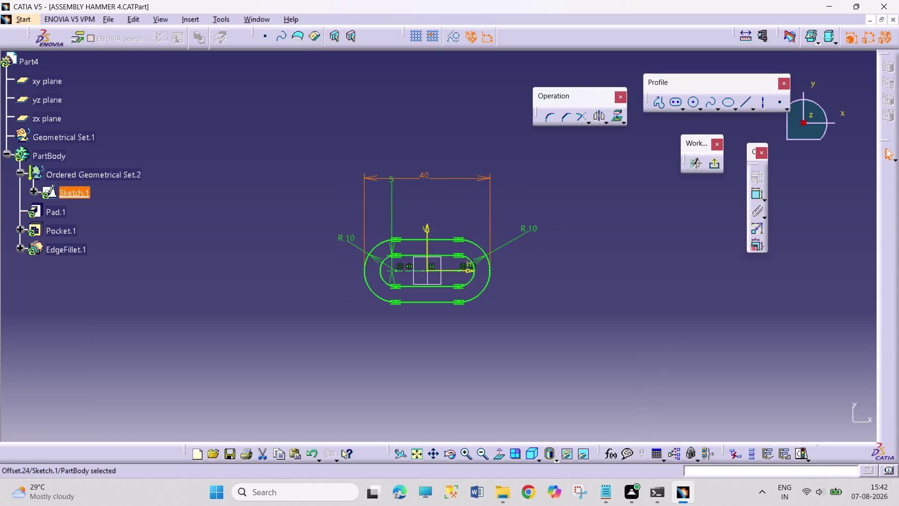
click(594, 188)
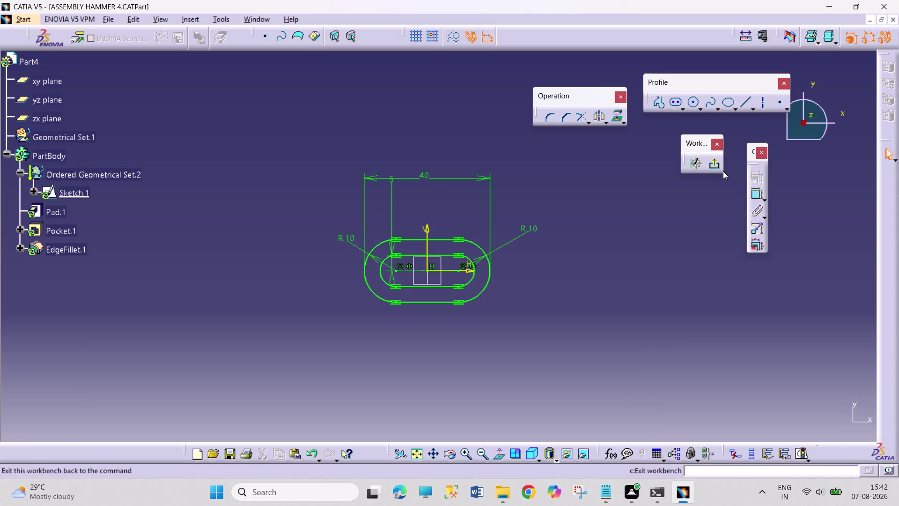
click(718, 168)
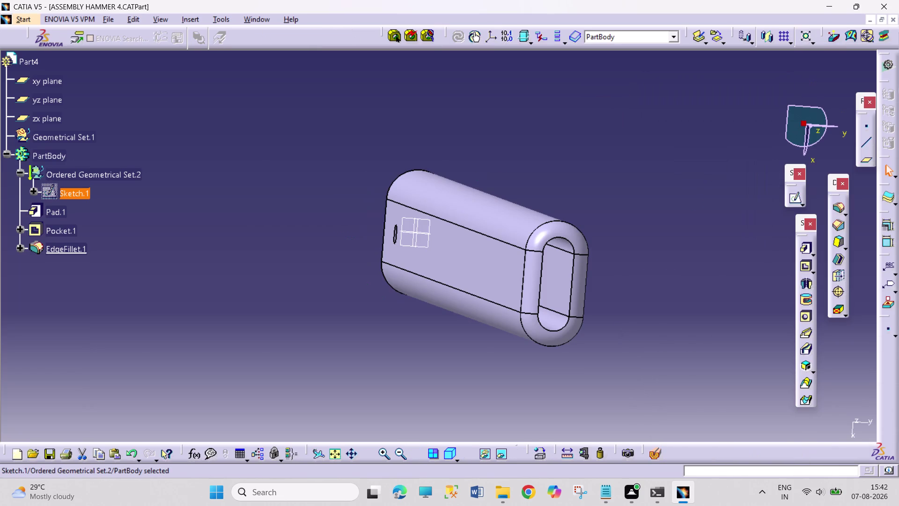
Switch to Product1 and orbit the assembly around the link joint and handle.
click(264, 21)
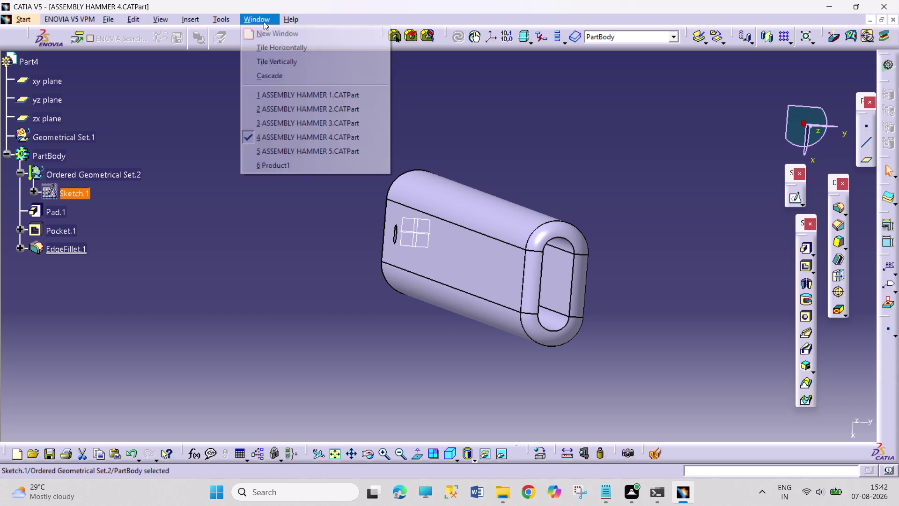
click(308, 168)
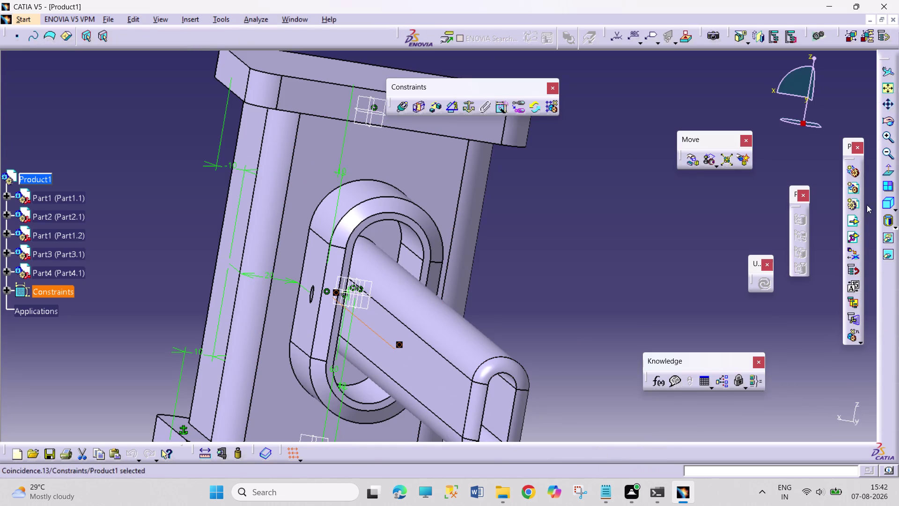
click(887, 123)
drag(633, 350, 555, 313)
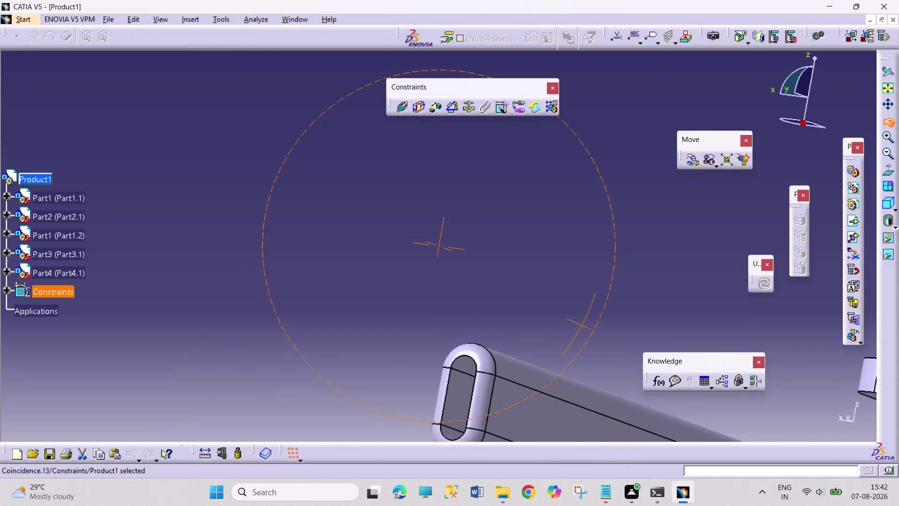
drag(556, 313, 592, 335)
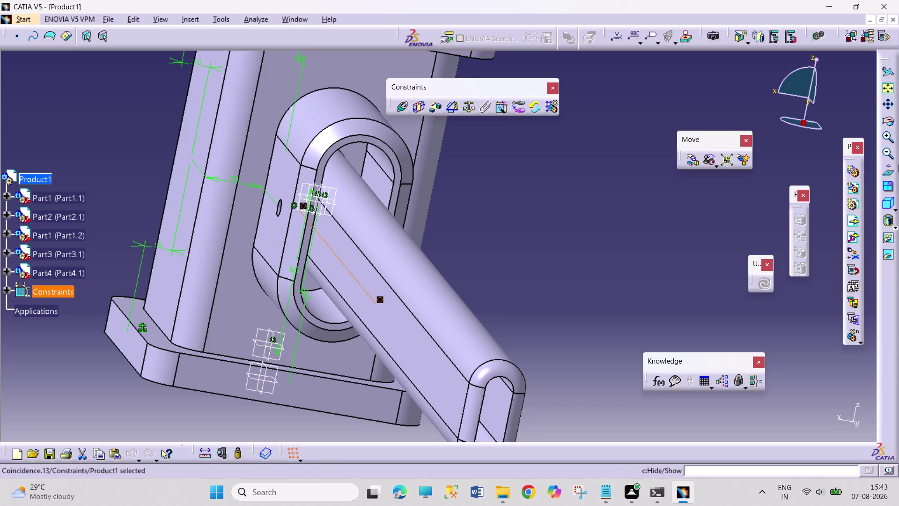
click(884, 121)
drag(650, 299, 598, 277)
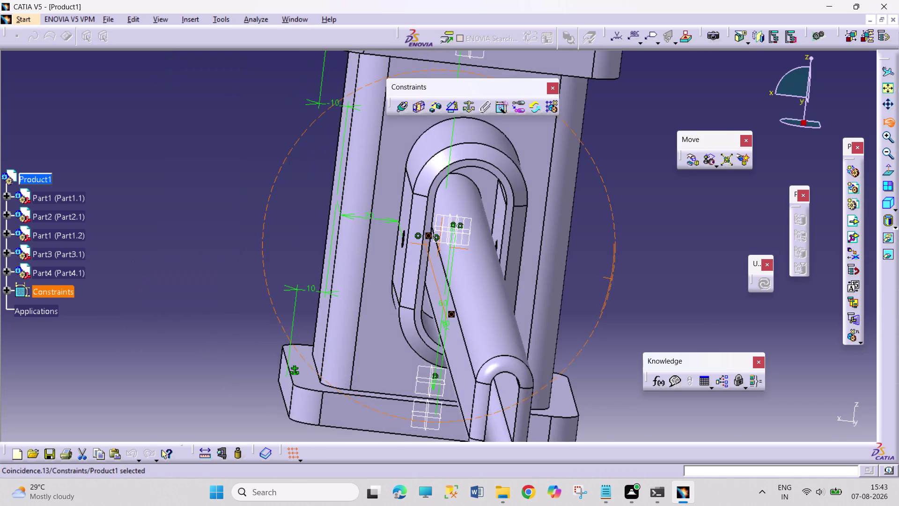
drag(598, 276, 617, 282)
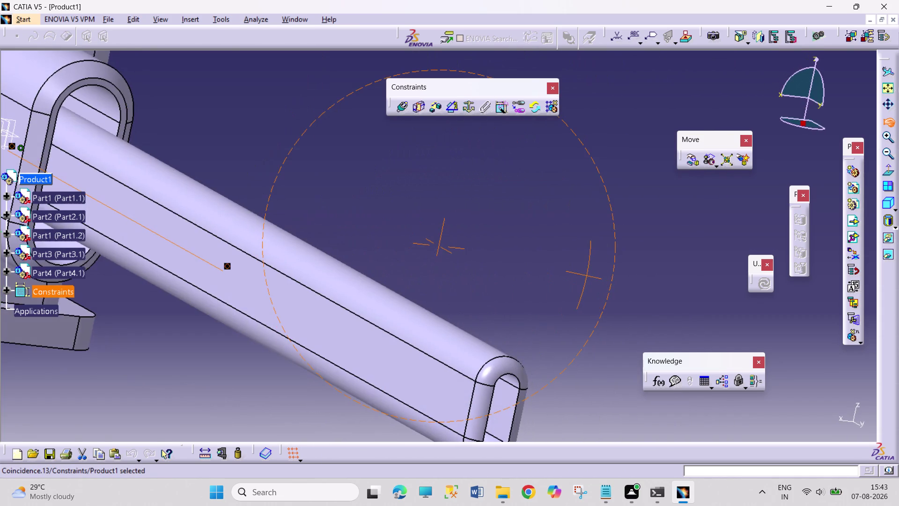
drag(617, 282, 596, 272)
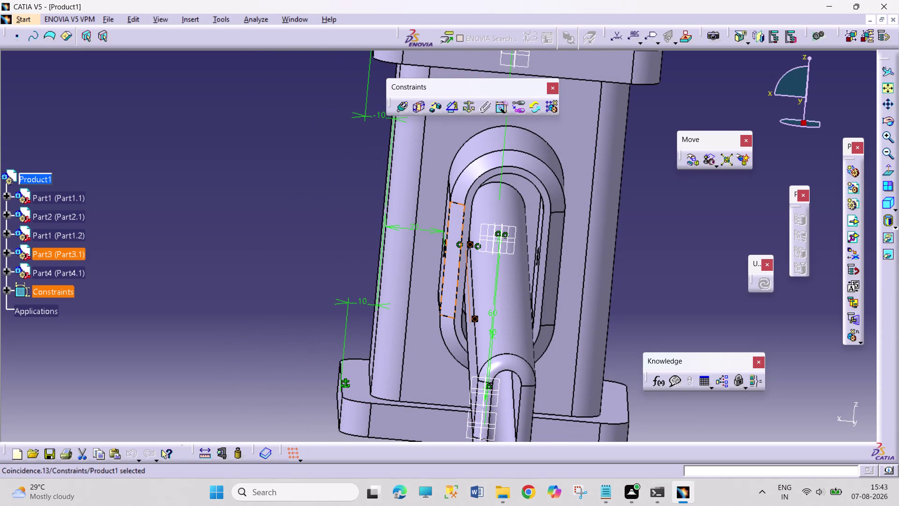
Glance at the Analyze menu, then switch to the ASSEMBLY HAMMER 3 part.
click(260, 19)
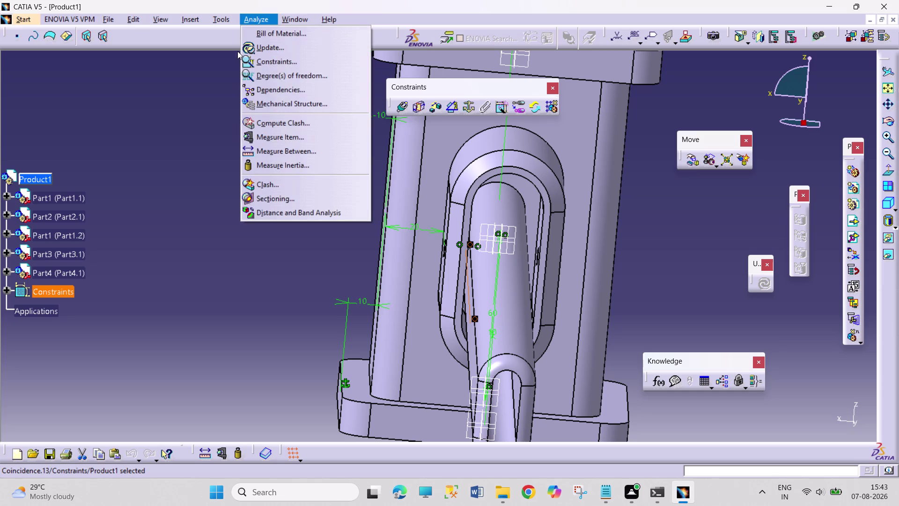
click(217, 99)
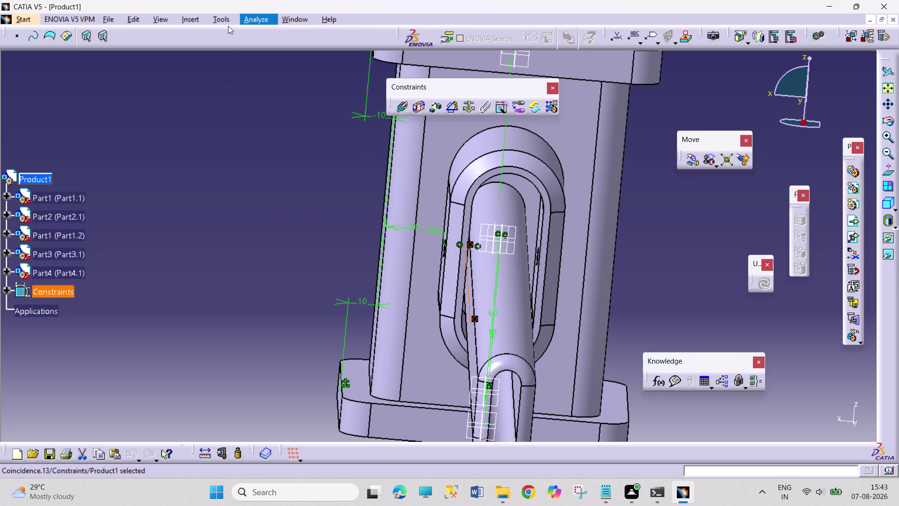
click(253, 18)
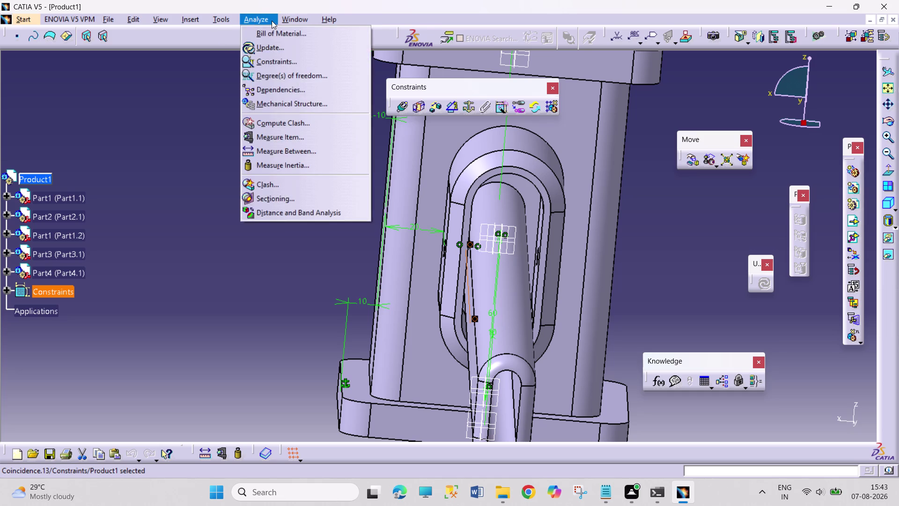
click(288, 17)
click(288, 17)
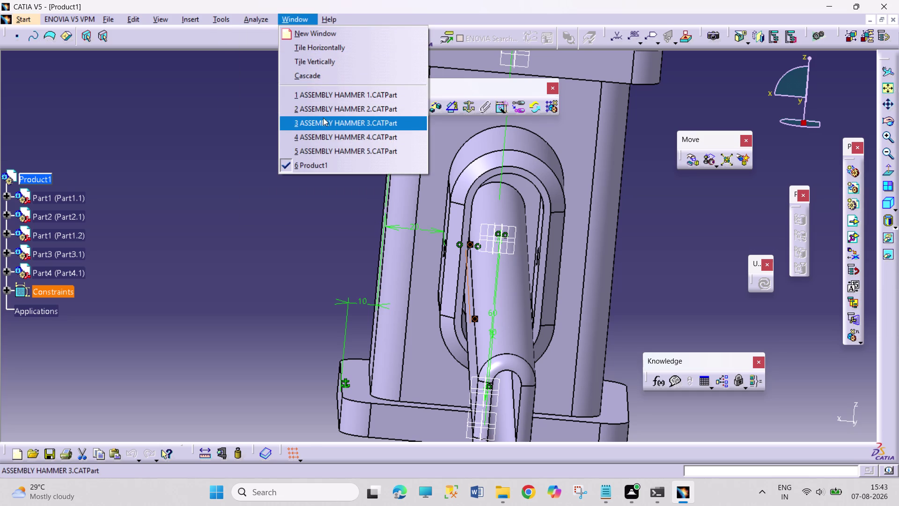
click(325, 126)
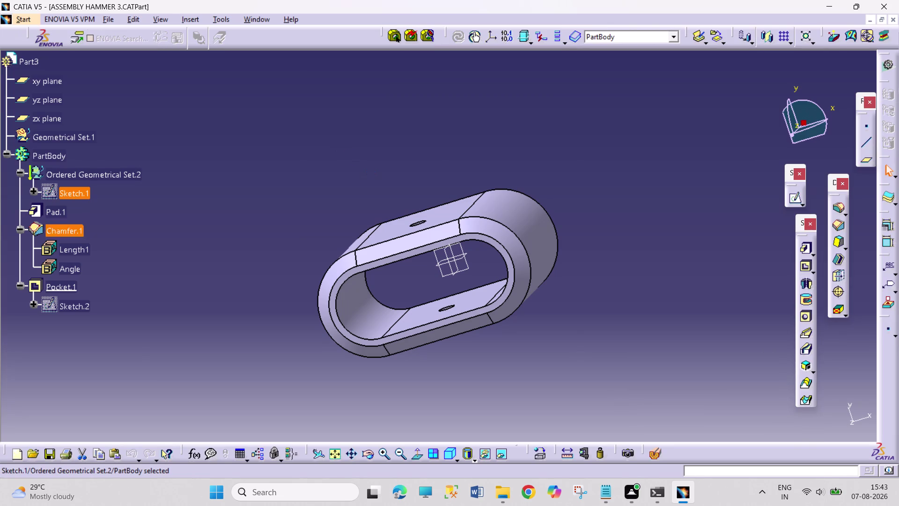
Delete the outer 40 height dimension and add R20 on the right outer arc.
double_click(66, 192)
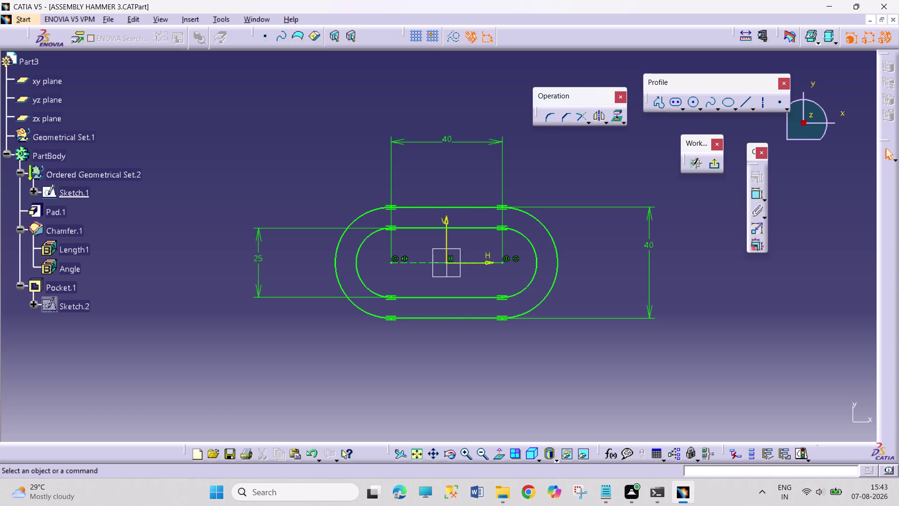
right_click(651, 247)
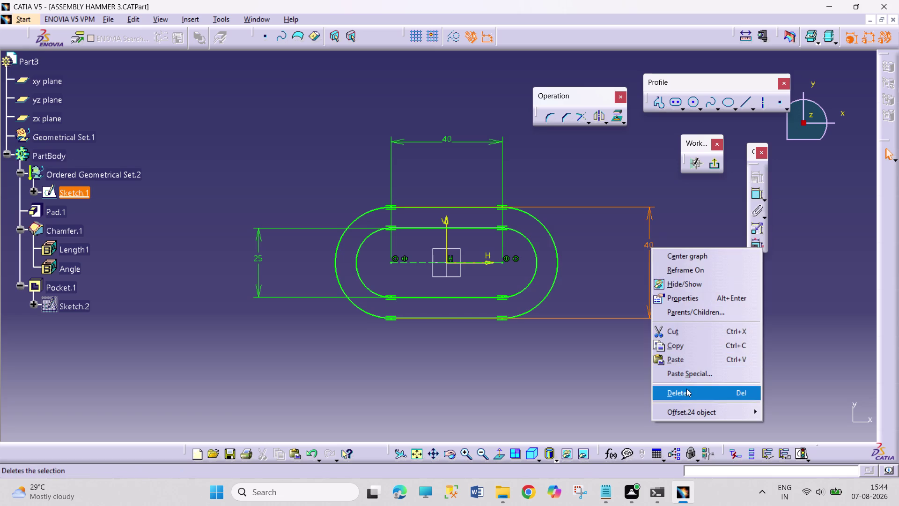
click(686, 389)
click(756, 195)
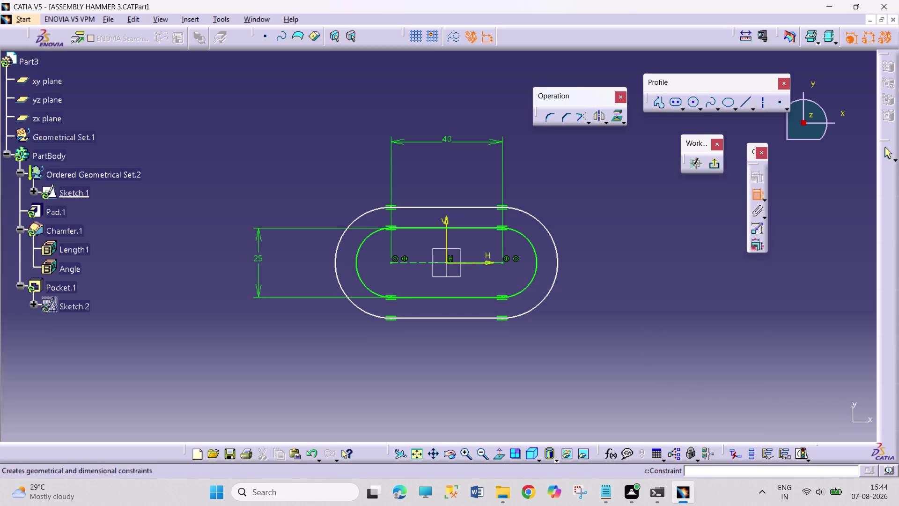
click(557, 250)
click(594, 217)
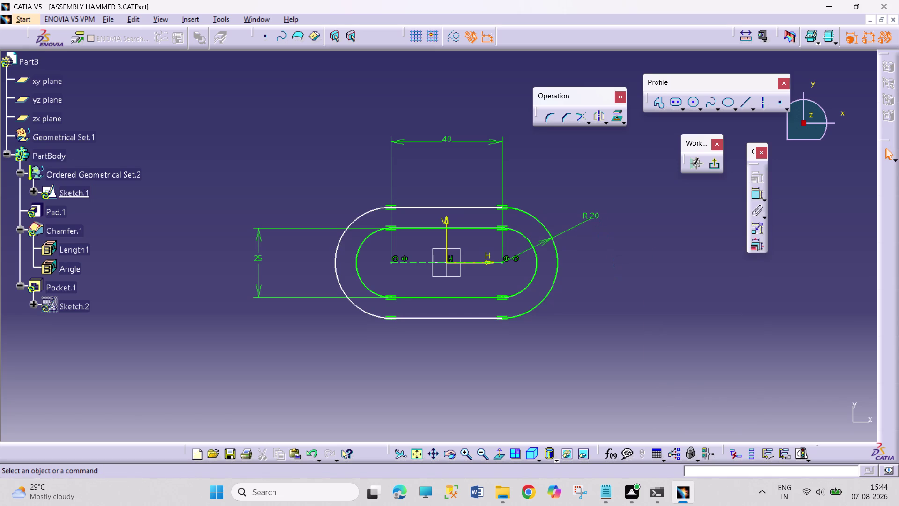
Add R20 on the left outer arc, save, and rebuild the part.
click(620, 273)
click(755, 189)
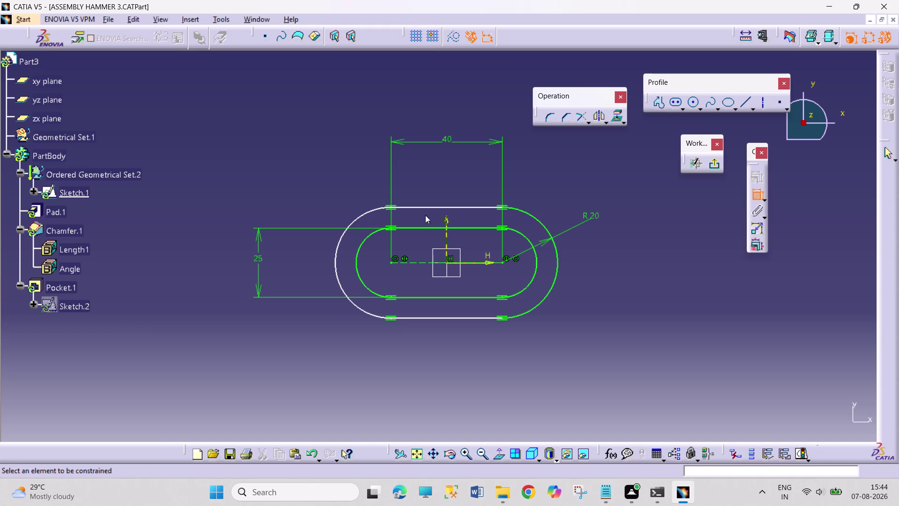
click(368, 213)
click(334, 179)
click(695, 258)
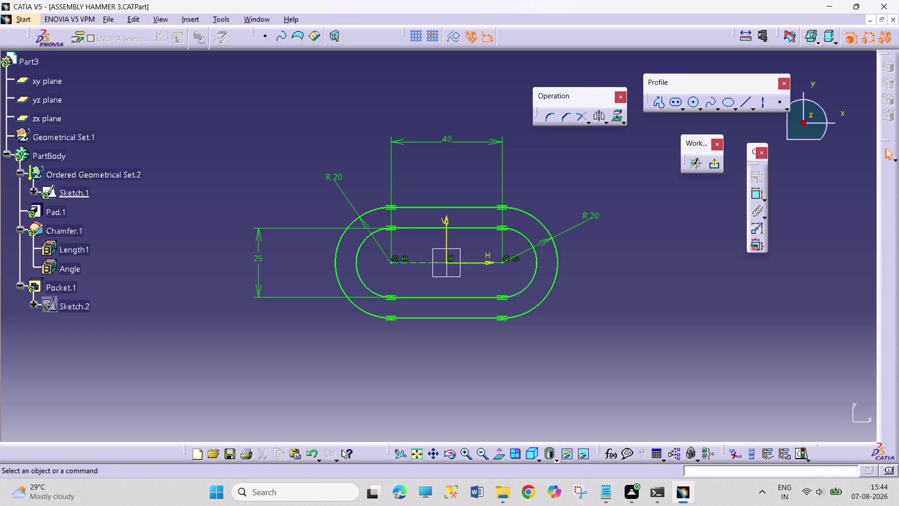
key(ctrl+s)
click(718, 167)
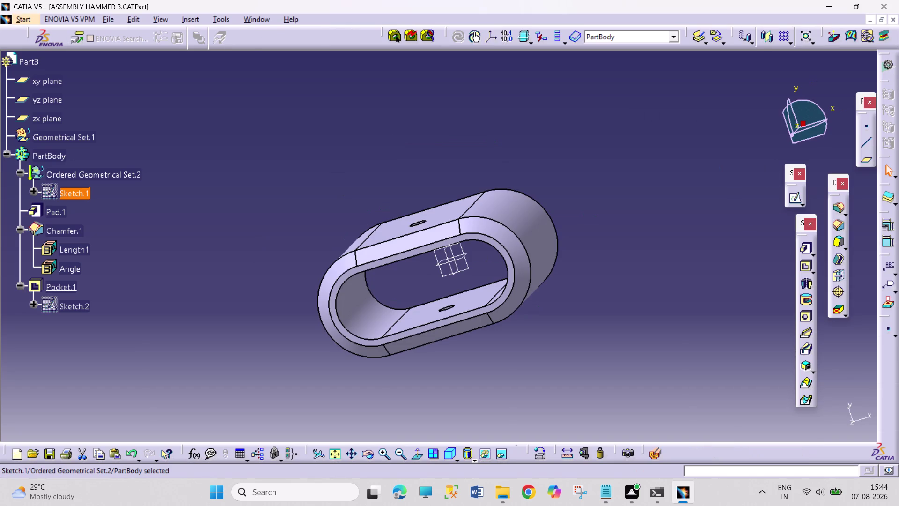
Move from ASSEMBLY HAMMER 2 to ASSEMBLY HAMMER 4 and edit Sketch.1 (40 length, R10 arcs).
click(256, 16)
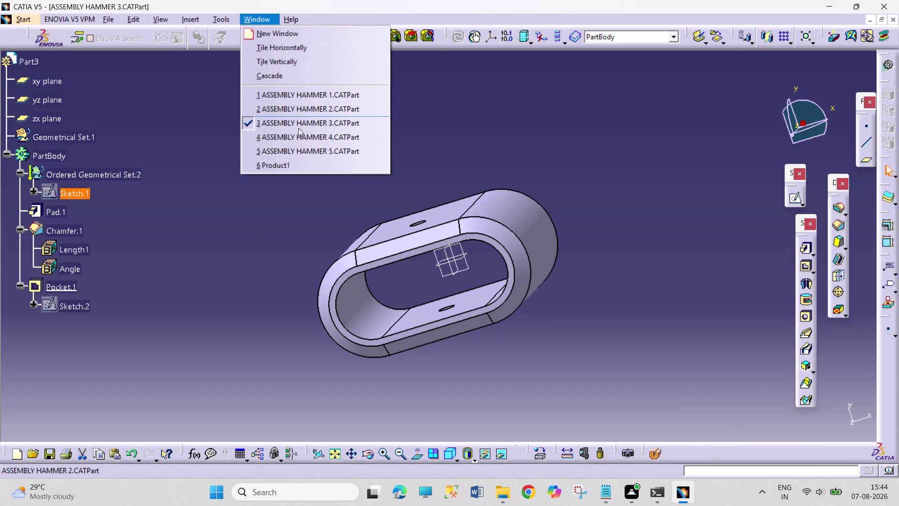
click(299, 113)
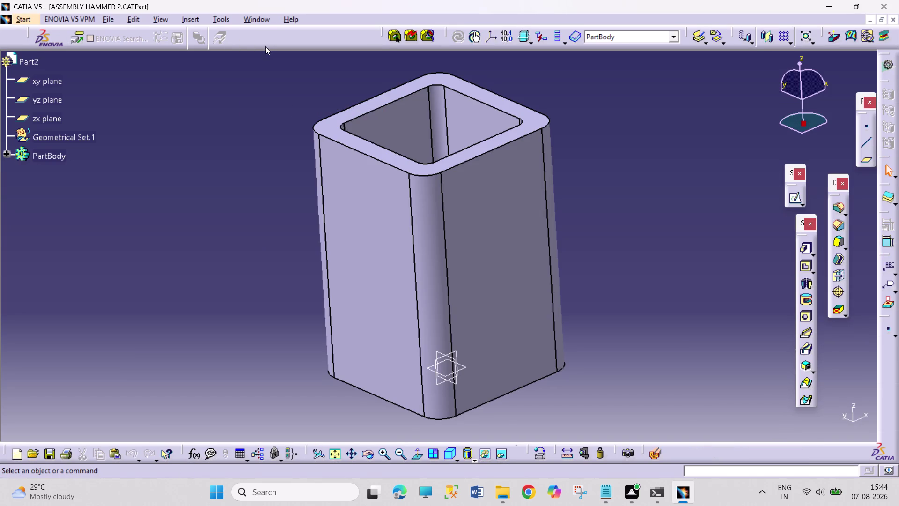
click(265, 21)
click(296, 136)
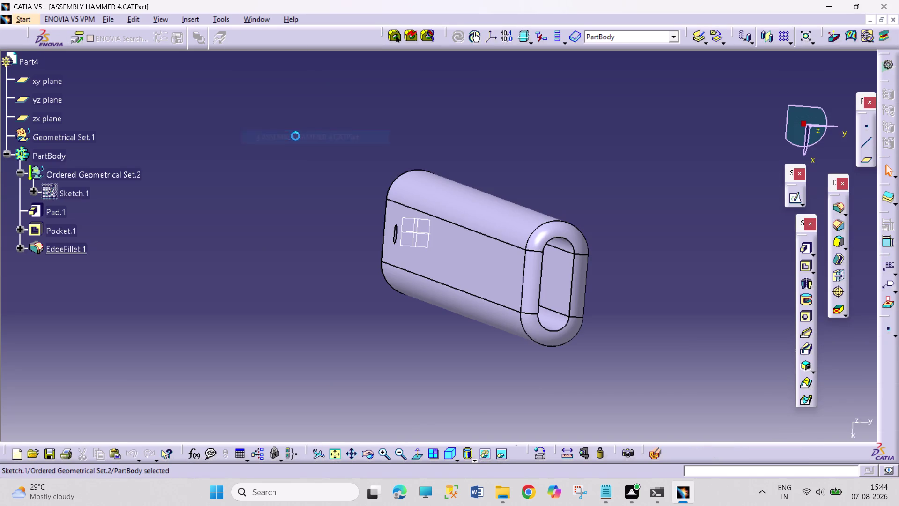
click(369, 452)
double_click(56, 191)
double_click(44, 190)
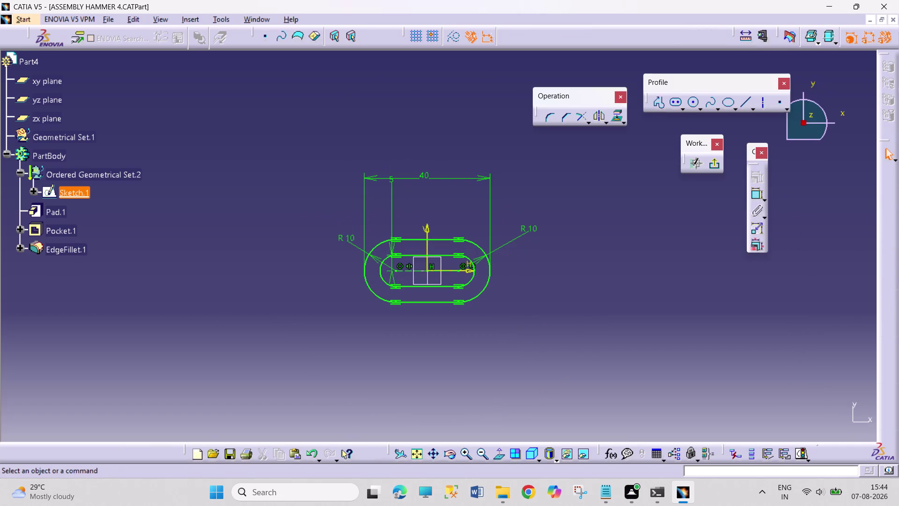
Remove the old length dimension and change the 20 length dimension to 40 mm.
right_click(426, 175)
click(465, 325)
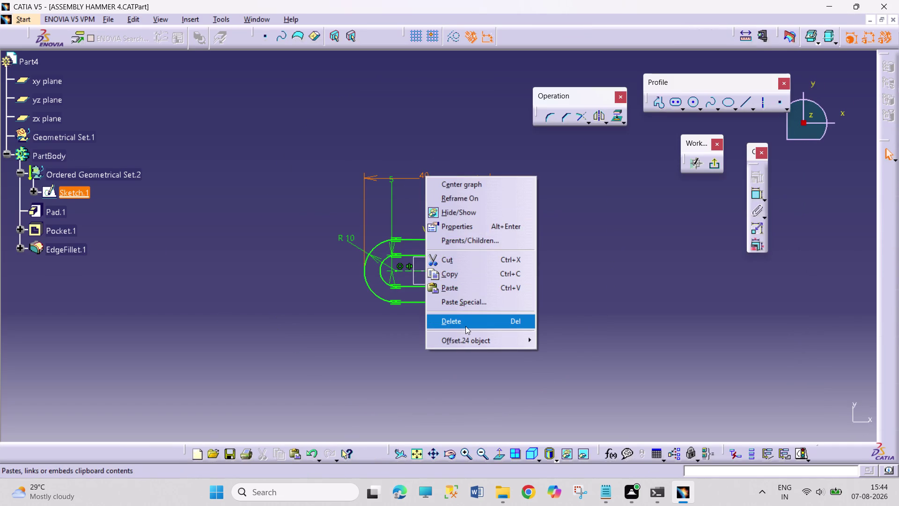
click(754, 192)
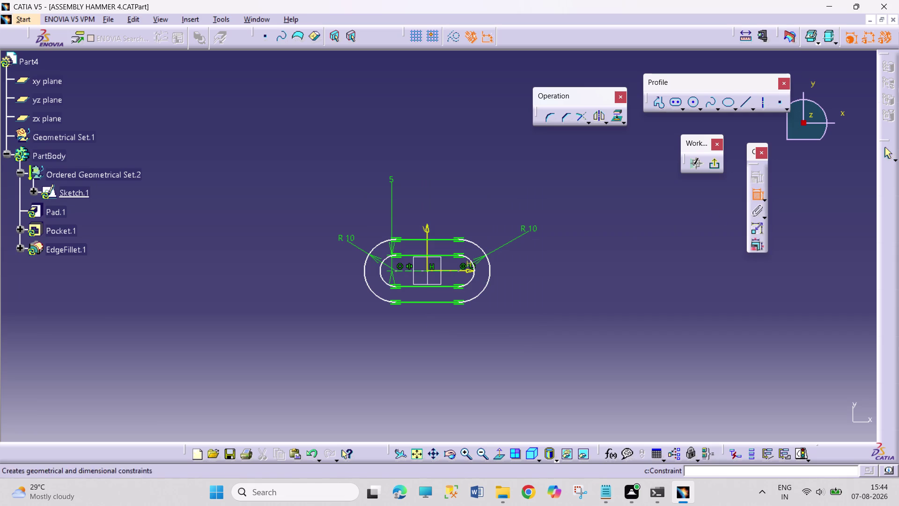
drag(448, 271, 447, 266)
click(426, 145)
double_click(427, 142)
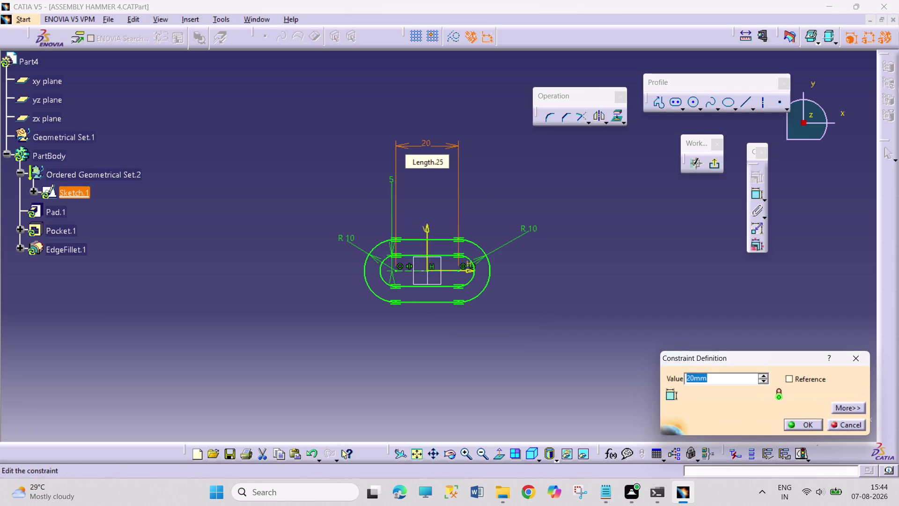
text(40)
key(Return)
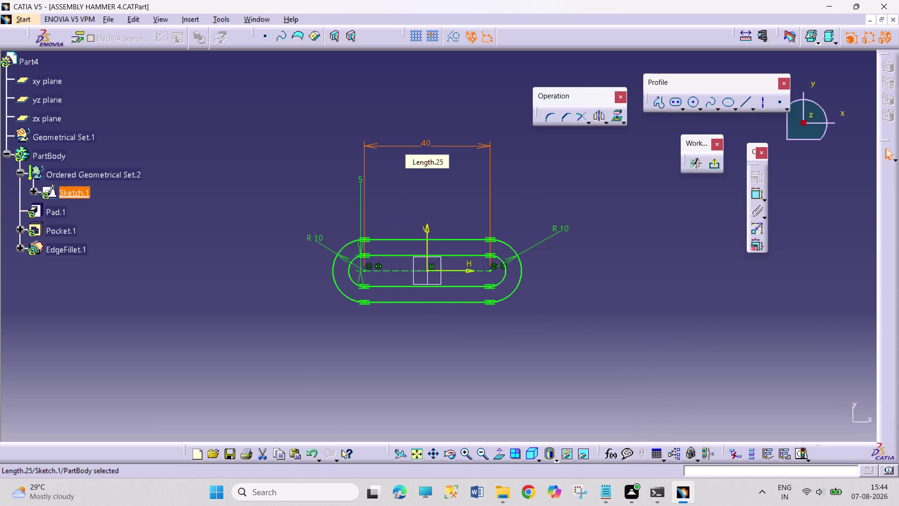
Keep the right end radius at R10 and reposition its label.
click(603, 326)
double_click(562, 232)
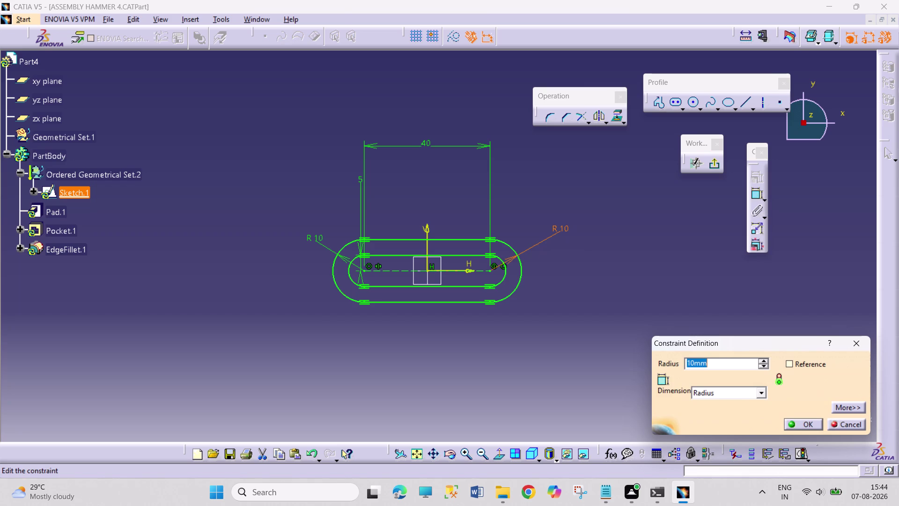
click(860, 349)
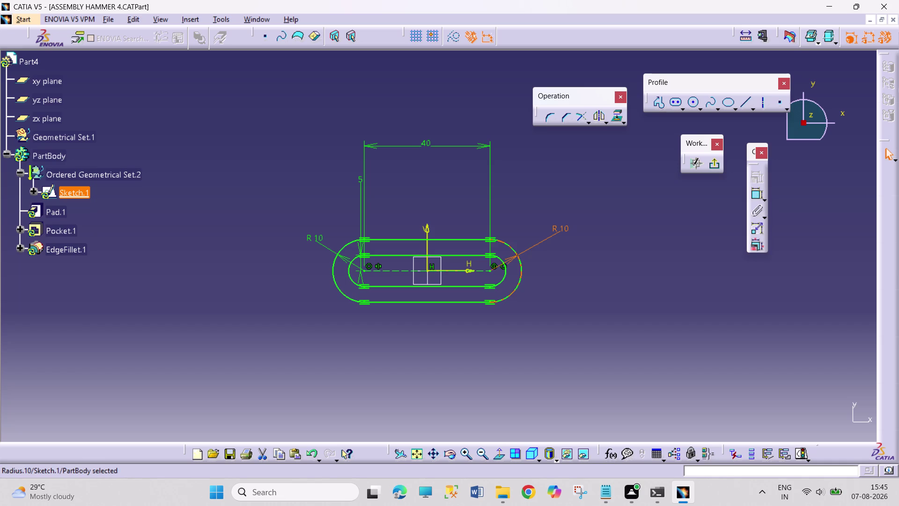
drag(558, 228, 569, 278)
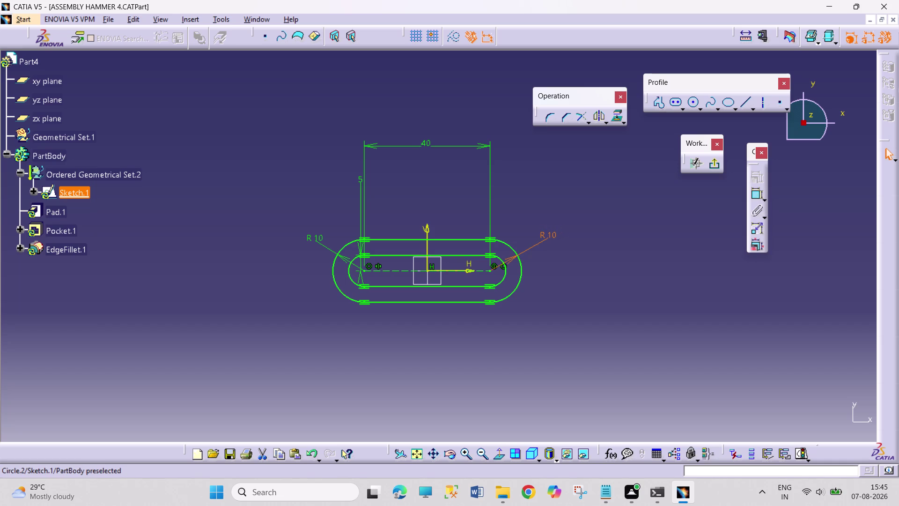
Dimension the inner right end arc at R5 and return to the solid.
right_click(359, 180)
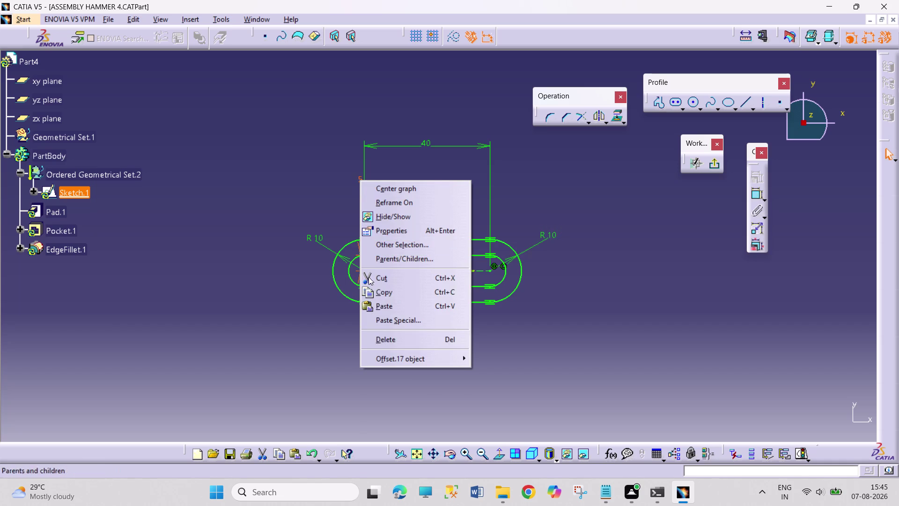
click(395, 338)
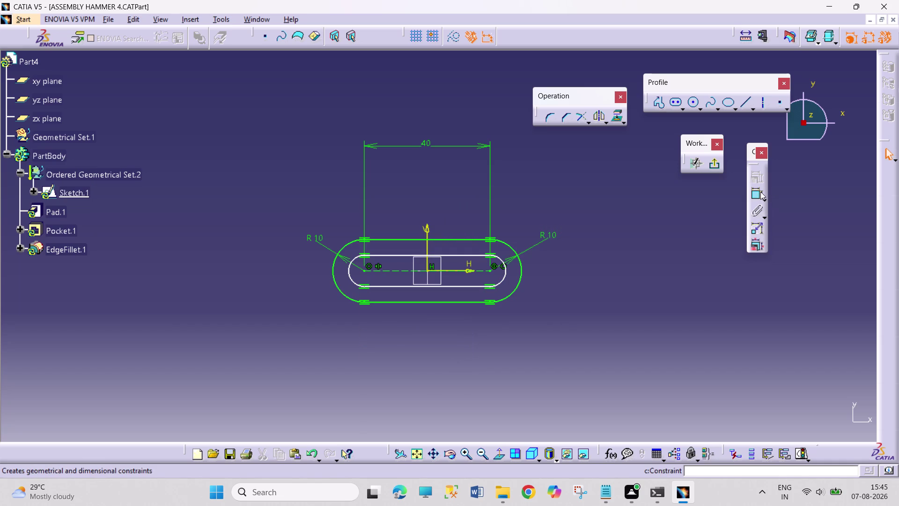
click(761, 191)
click(506, 265)
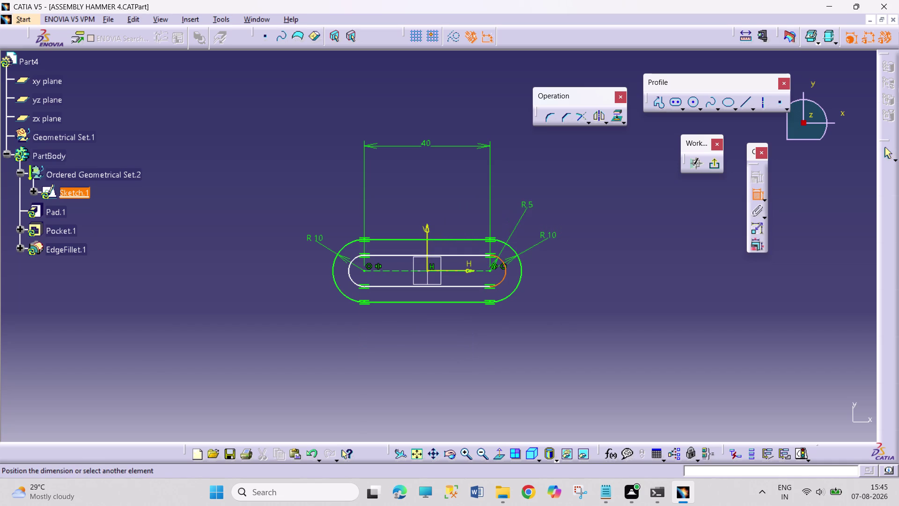
click(544, 203)
click(680, 261)
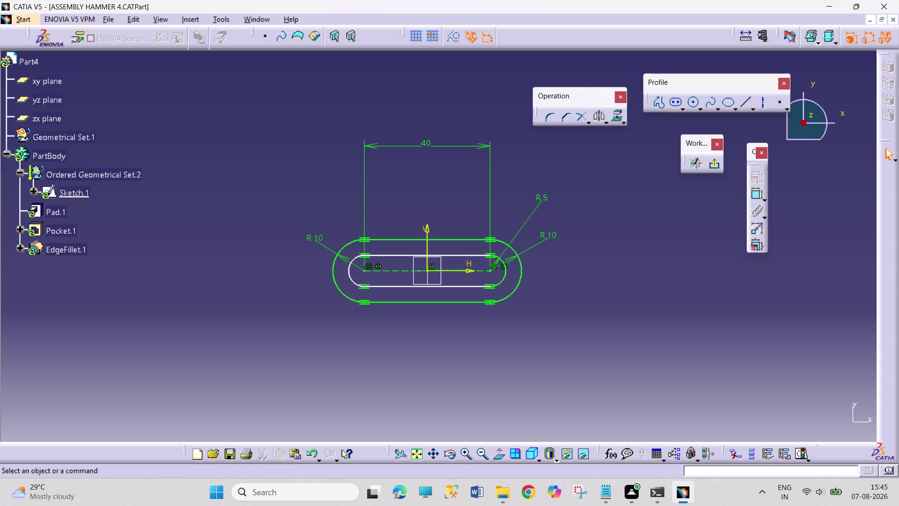
click(717, 165)
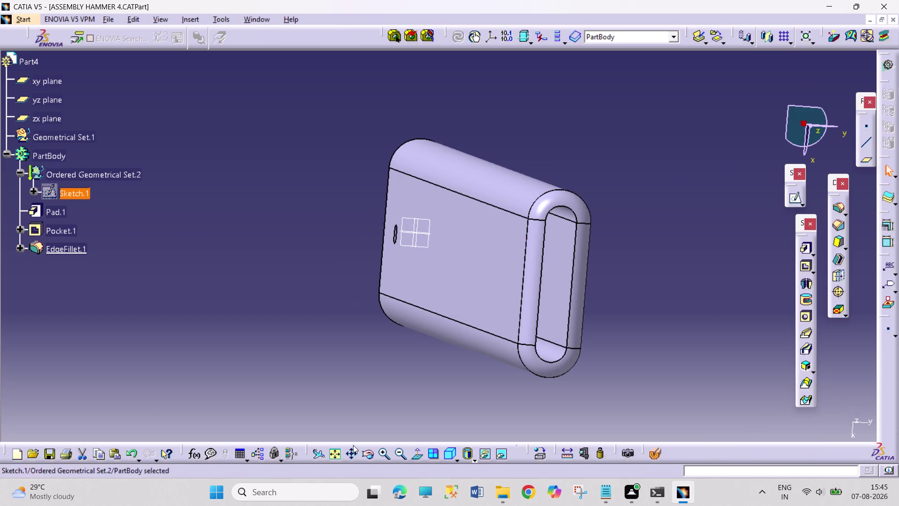
Orbit the lengthened Part4 tube to view its slotted end, then list open documents.
drag(367, 453, 366, 448)
drag(352, 296, 382, 310)
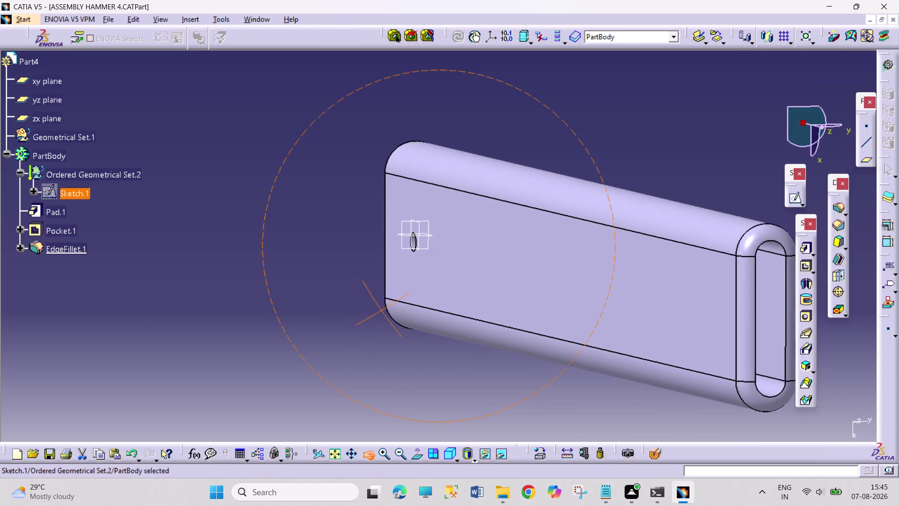
drag(382, 310, 372, 306)
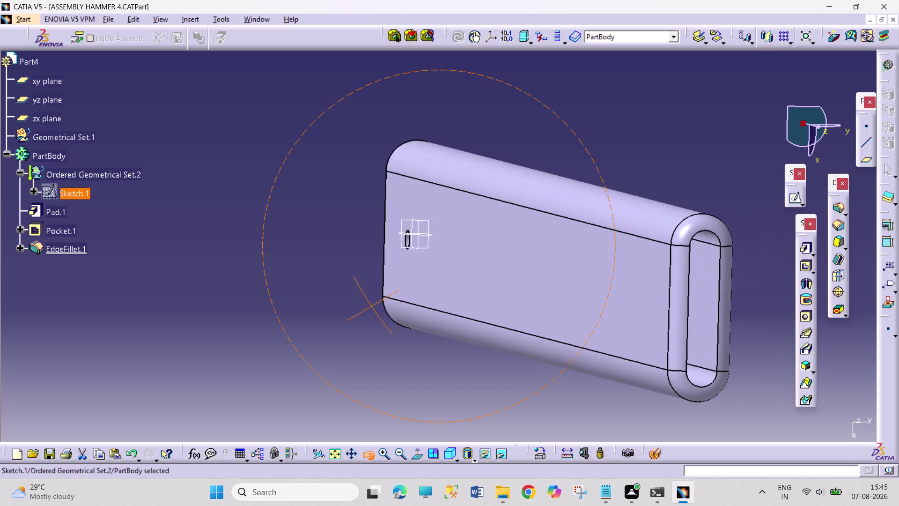
drag(373, 306, 360, 302)
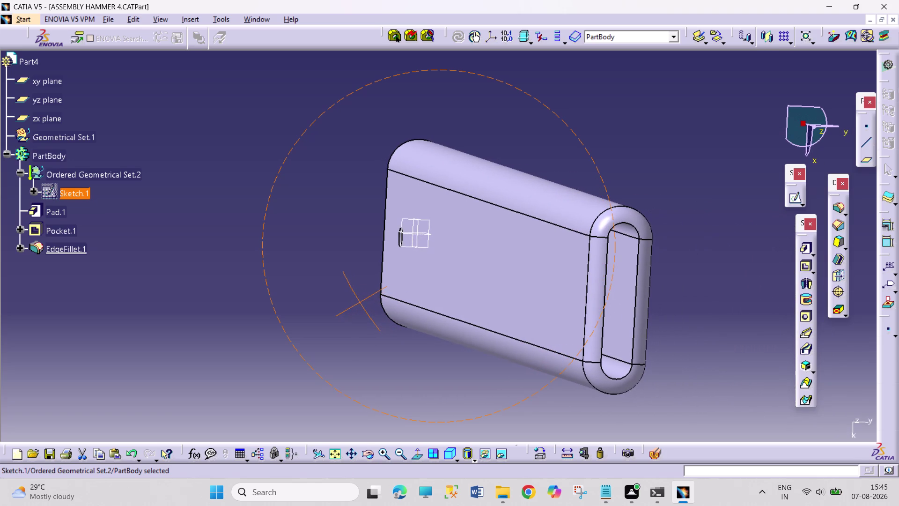
click(249, 23)
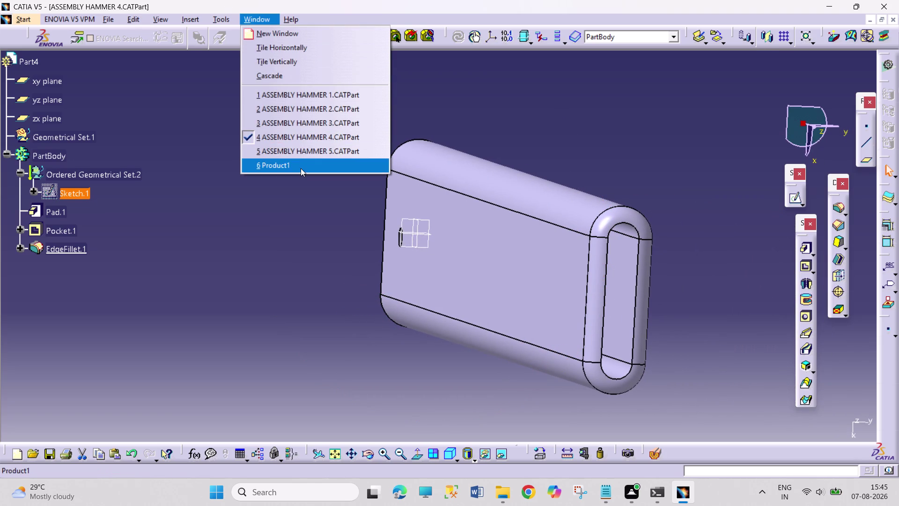
click(301, 168)
middle_drag(388, 380, 385, 378)
right_drag(386, 378, 385, 378)
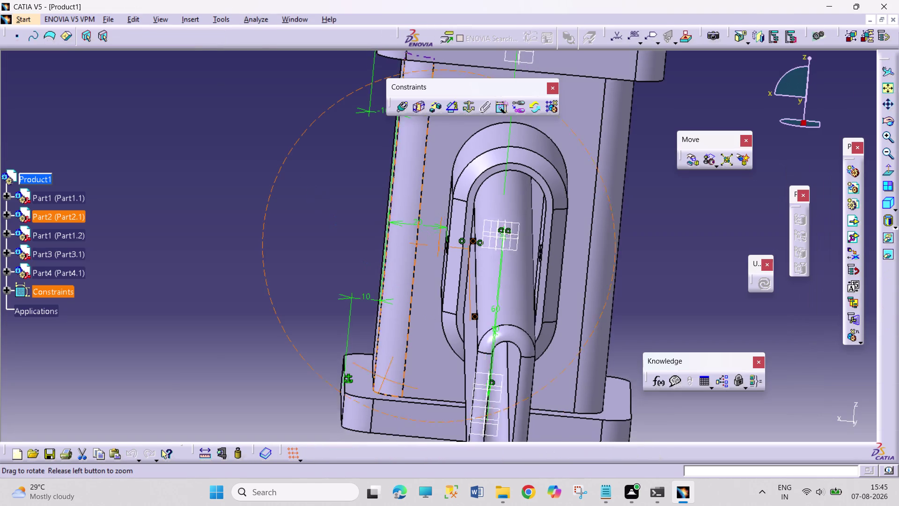
middle_drag(384, 378, 376, 369)
right_drag(384, 378, 374, 370)
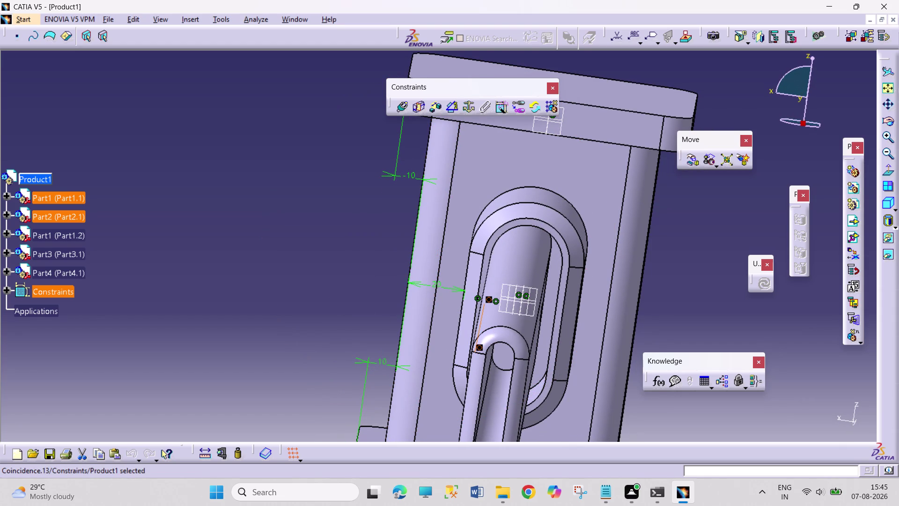
right_drag(342, 322, 321, 312)
middle_drag(342, 321, 329, 315)
middle_drag(321, 312, 321, 311)
right_drag(321, 311, 313, 307)
middle_drag(321, 311, 312, 307)
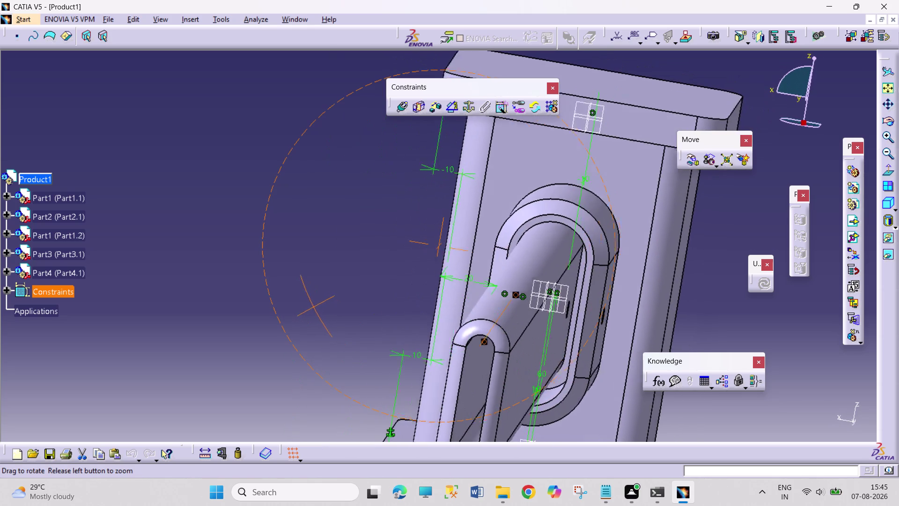
middle_drag(313, 307, 319, 306)
right_drag(313, 307, 318, 306)
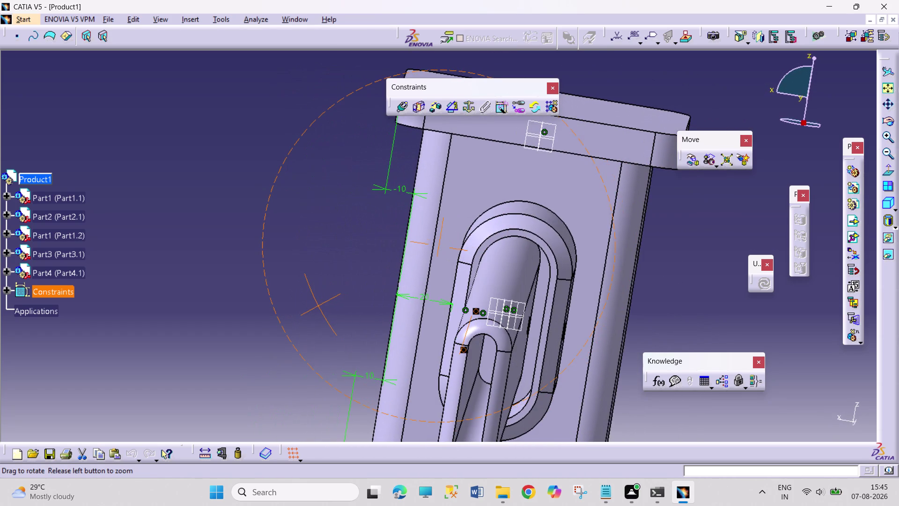
middle_drag(319, 305, 336, 311)
right_drag(318, 305, 336, 312)
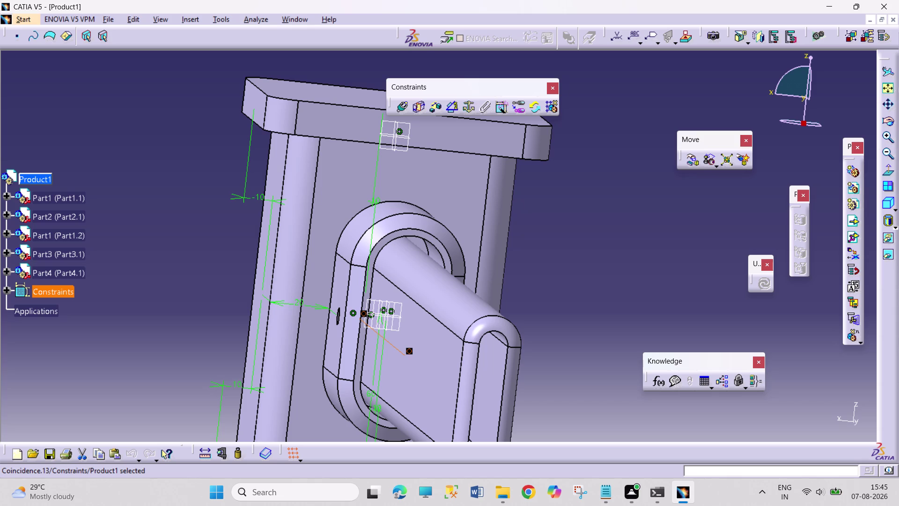
middle_drag(561, 364, 535, 362)
right_drag(551, 363, 533, 397)
middle_click(534, 396)
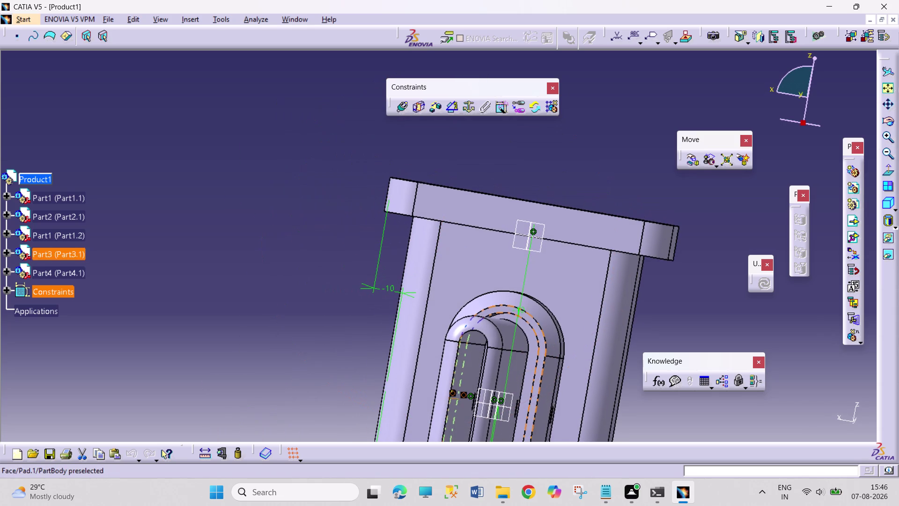
right_drag(534, 396, 517, 377)
middle_drag(468, 159, 469, 200)
right_drag(470, 175, 470, 200)
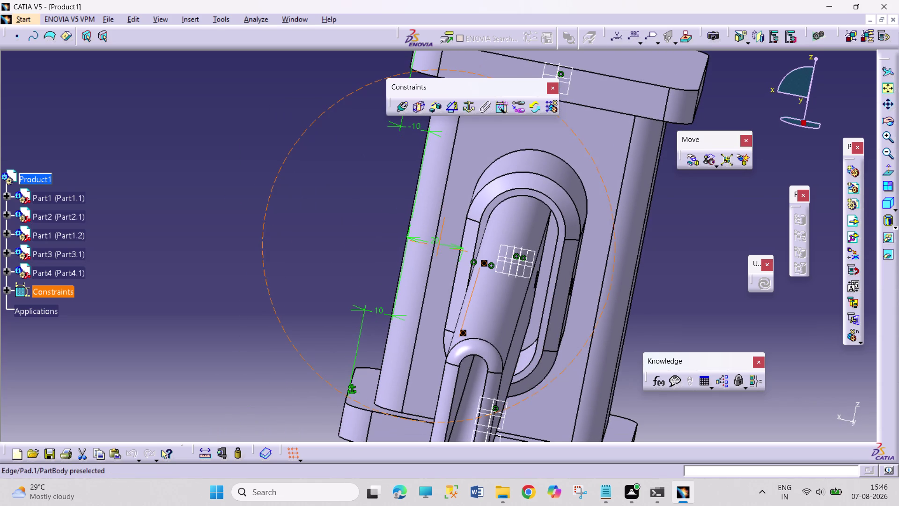
middle_drag(362, 290, 360, 289)
right_click(366, 291)
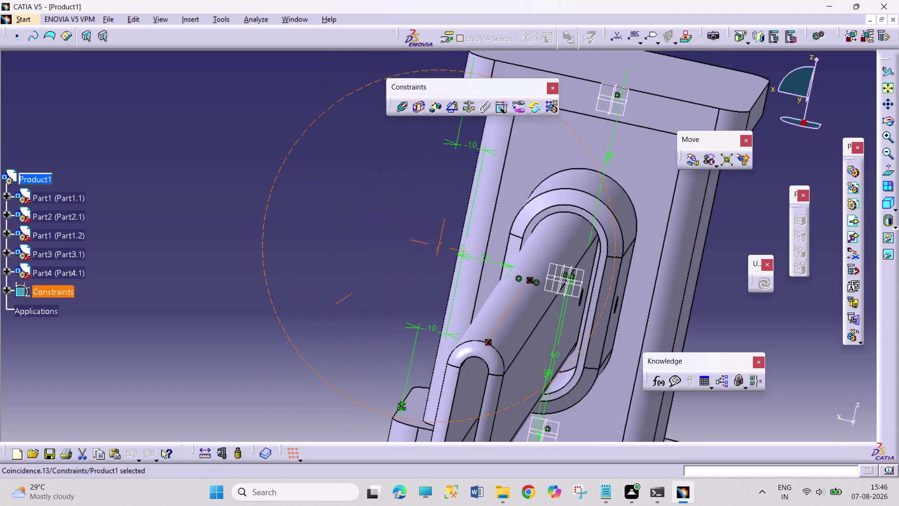
middle_drag(359, 289, 369, 292)
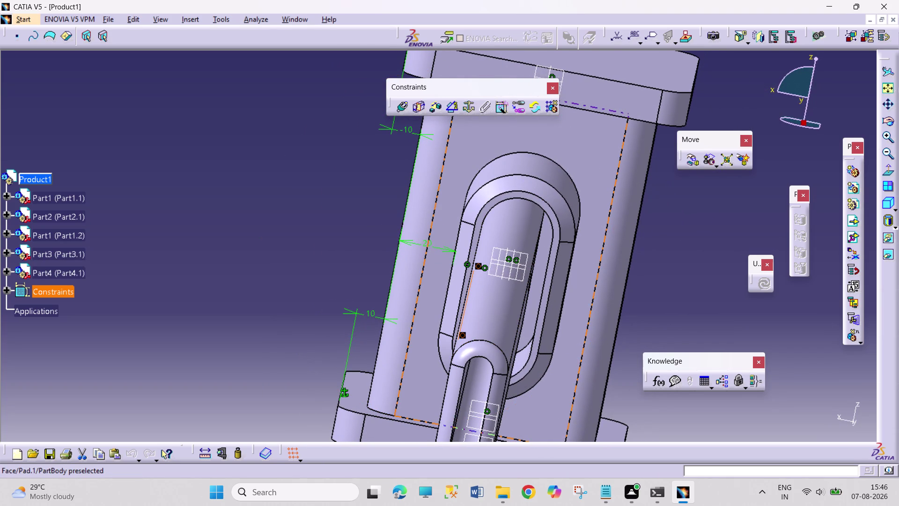
click(284, 15)
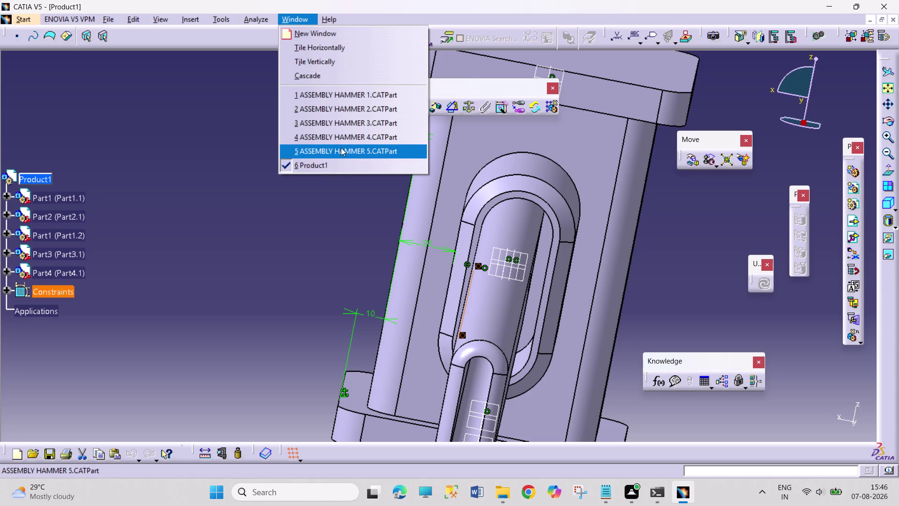
click(345, 138)
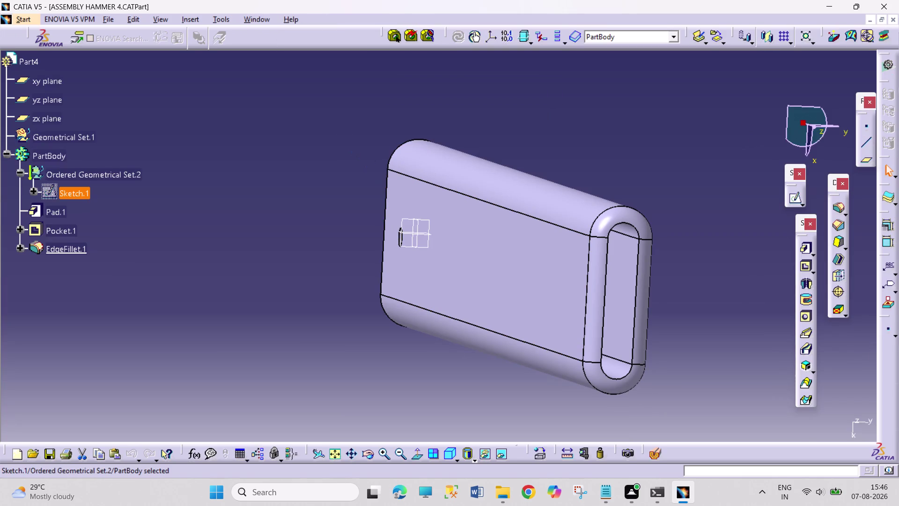
Reopen Sketch.1 and dimension the slot's inner straight edge at 40 mm.
double_click(47, 193)
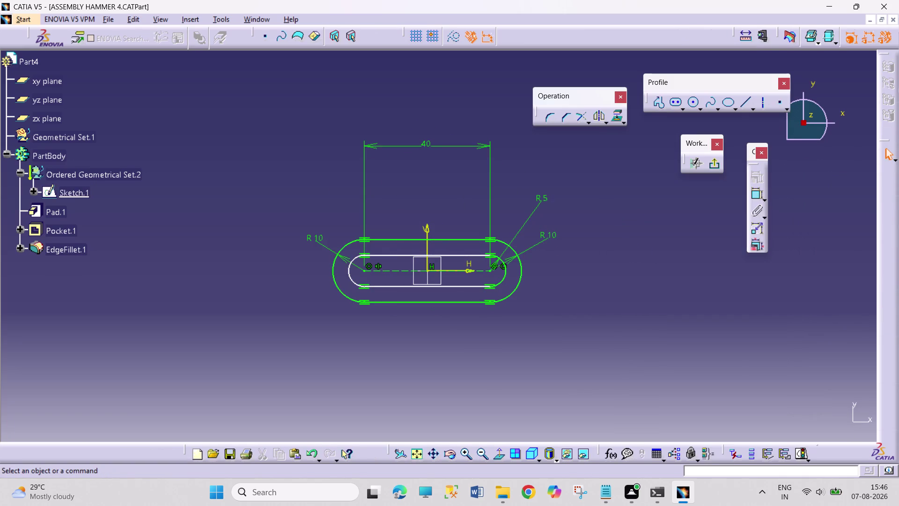
click(757, 192)
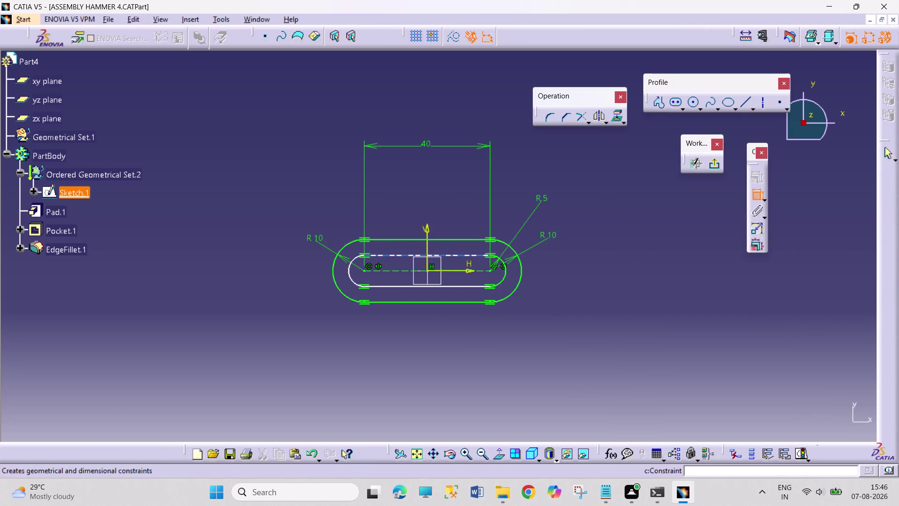
click(445, 254)
click(431, 198)
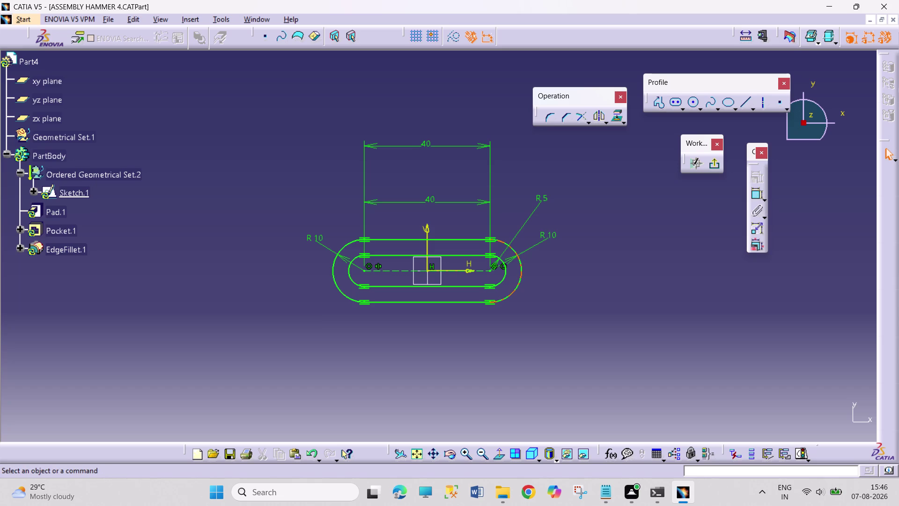
Delete the right R10 and the R5 radius dimensions from the slot sketch.
right_click(551, 235)
click(589, 392)
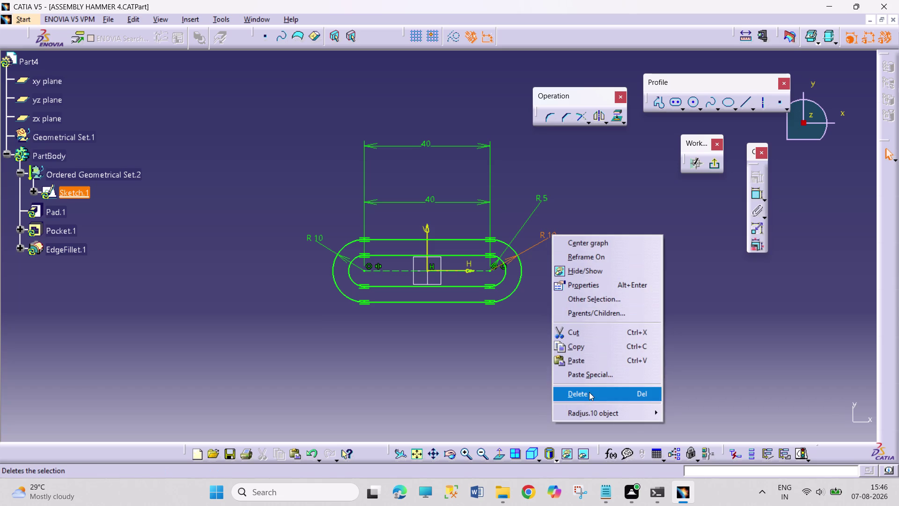
right_click(542, 196)
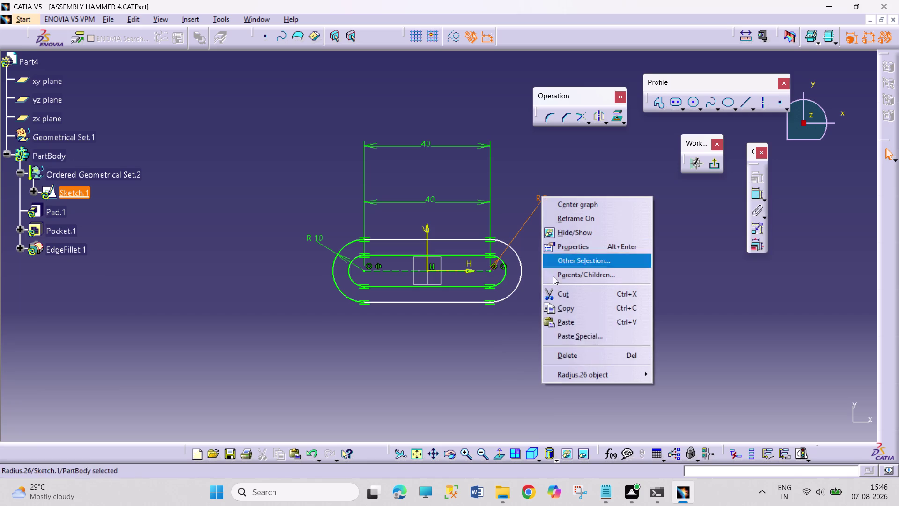
click(572, 360)
Dimension the outer arc radius, then remove that dimension and the offset distance dimension.
click(751, 190)
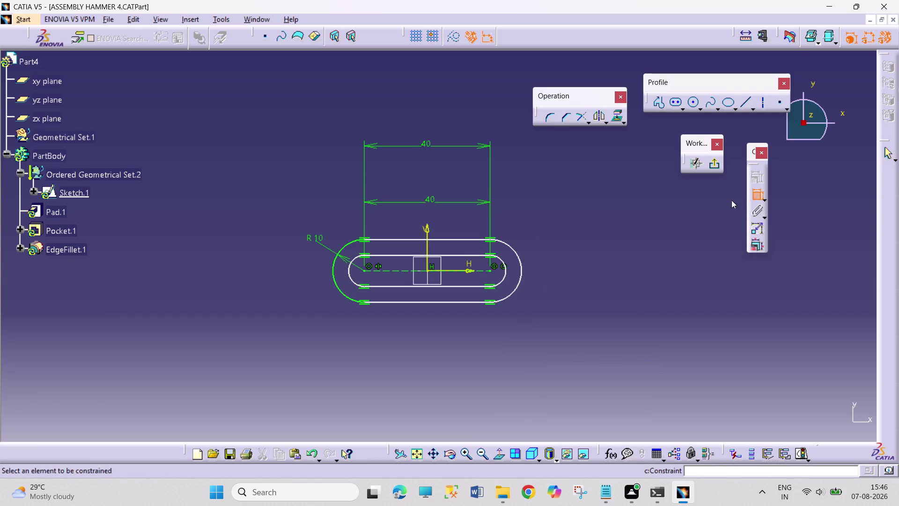
click(465, 255)
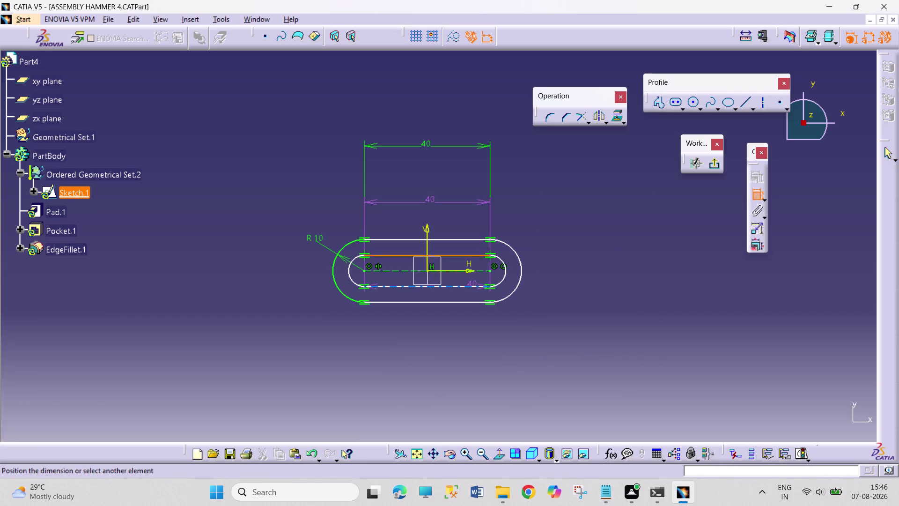
click(473, 287)
click(568, 270)
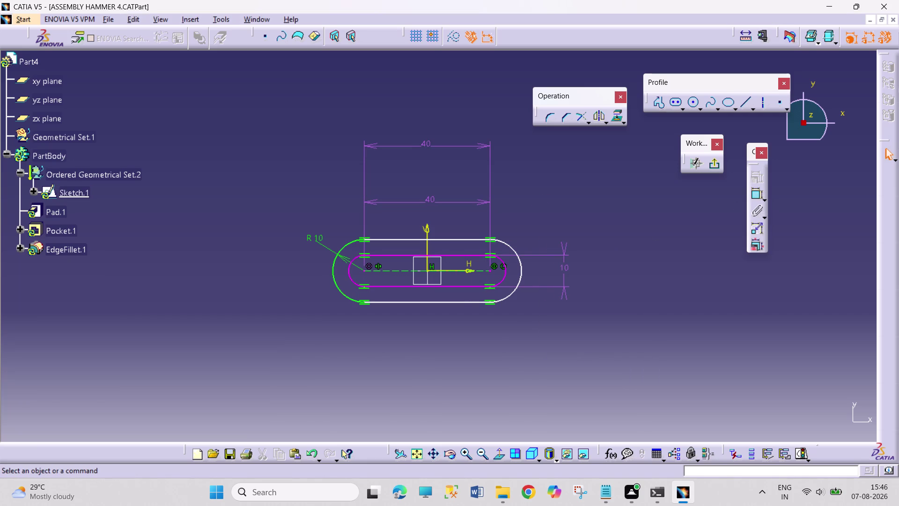
right_click(318, 235)
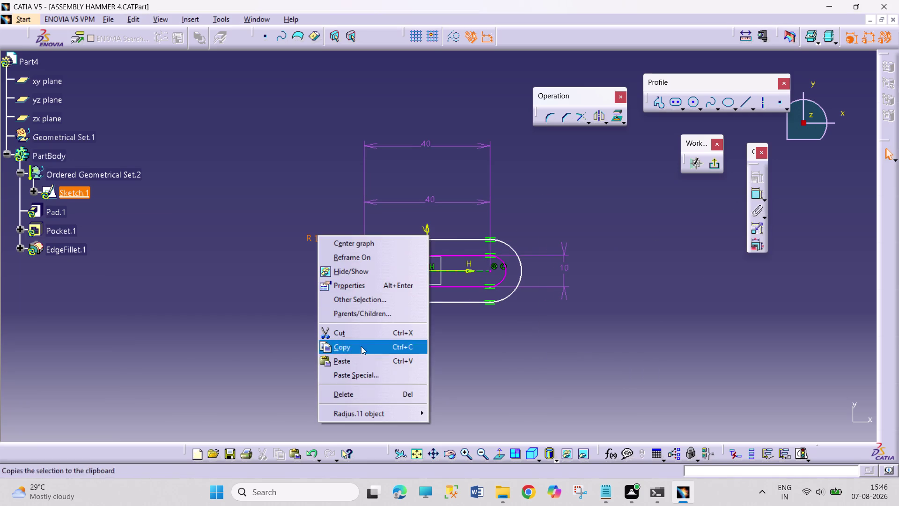
click(372, 388)
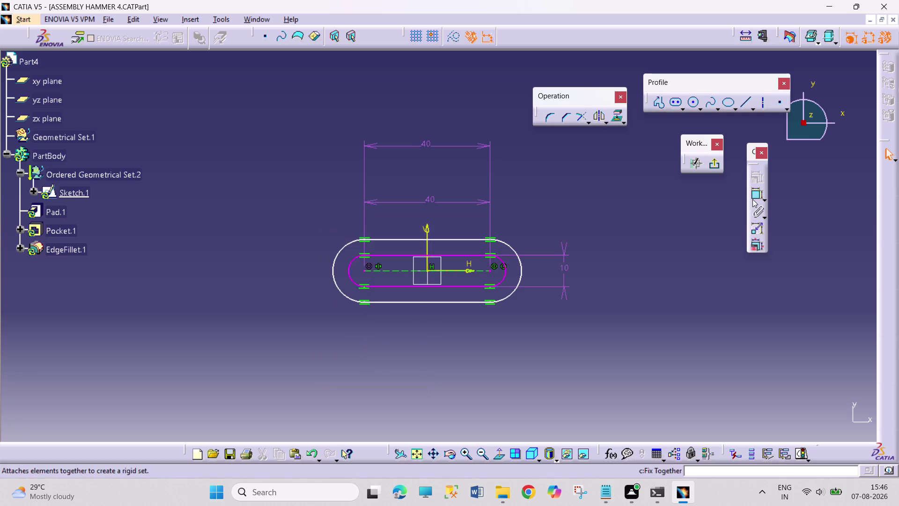
right_click(568, 267)
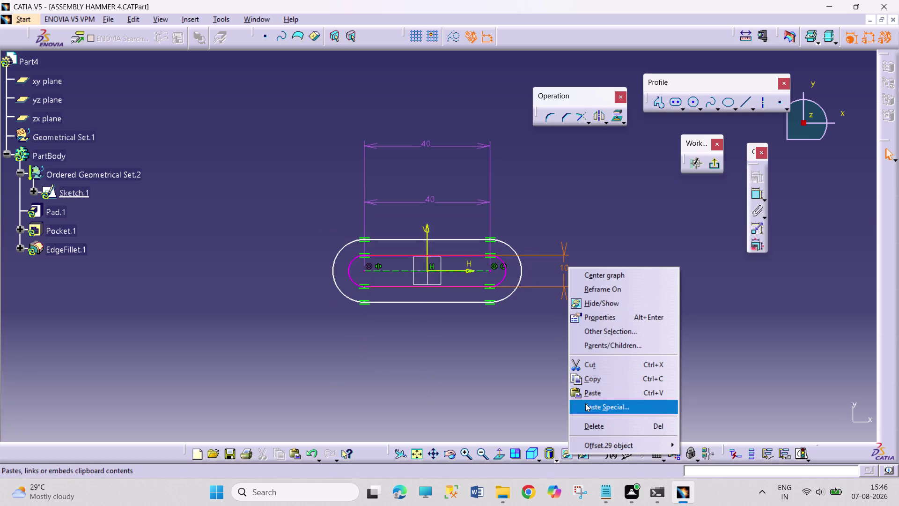
click(596, 427)
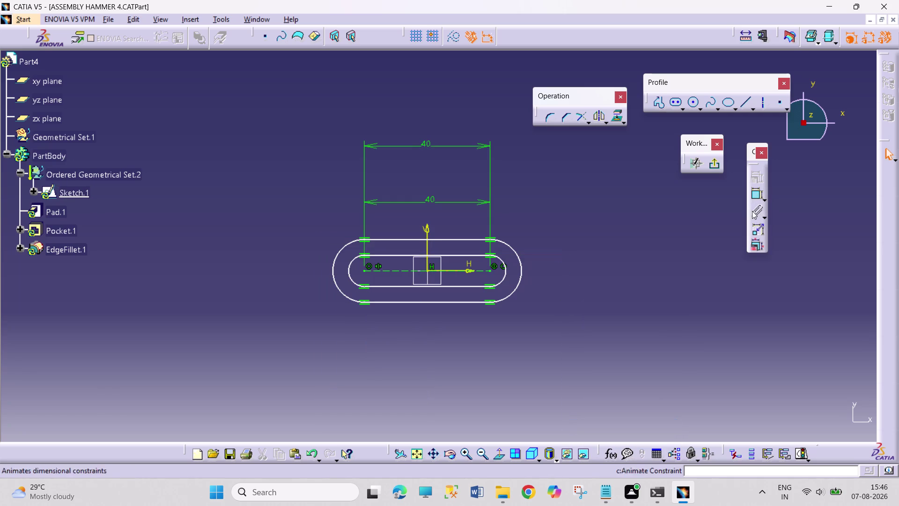
Add radius dimensions to the inner right arc (R5) and the outer arc (R10).
click(752, 193)
click(505, 269)
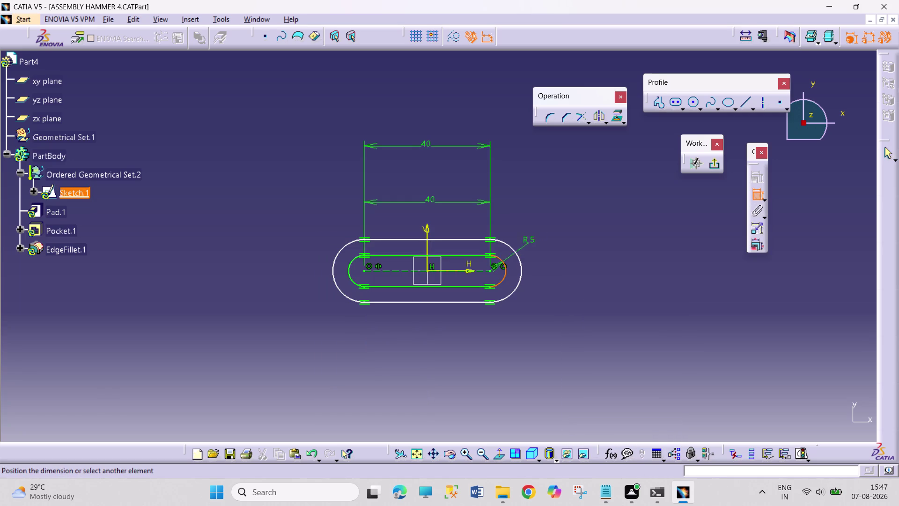
click(552, 232)
click(753, 198)
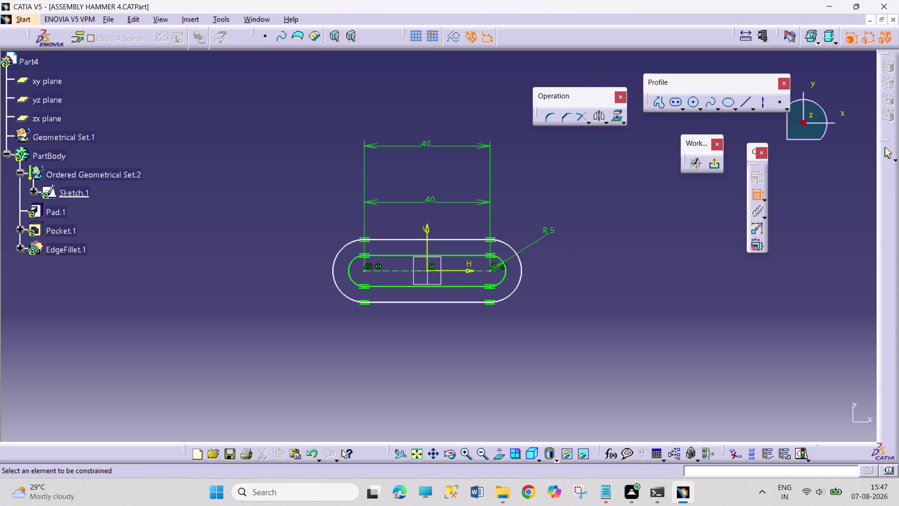
drag(506, 245, 508, 240)
click(544, 201)
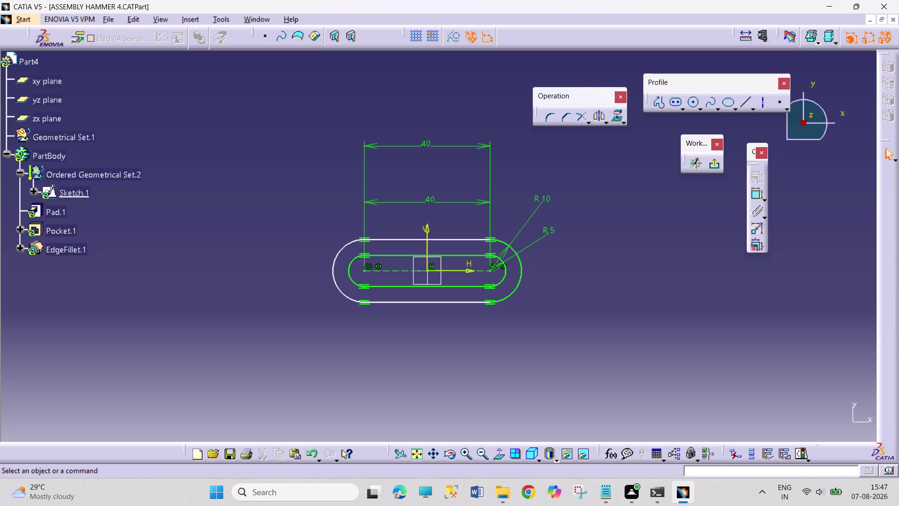
Change the R5 arc radius to 12.5.
double_click(549, 230)
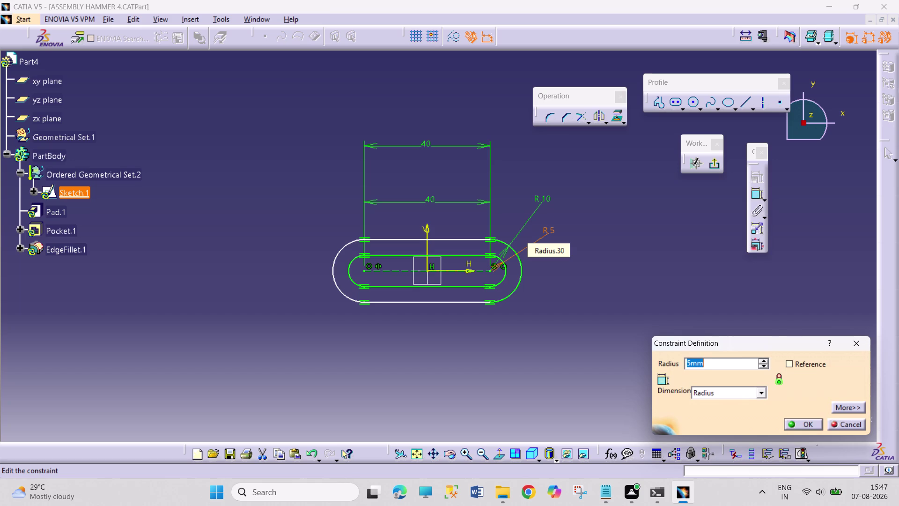
text(12.)
text(5)
key(Return)
click(597, 299)
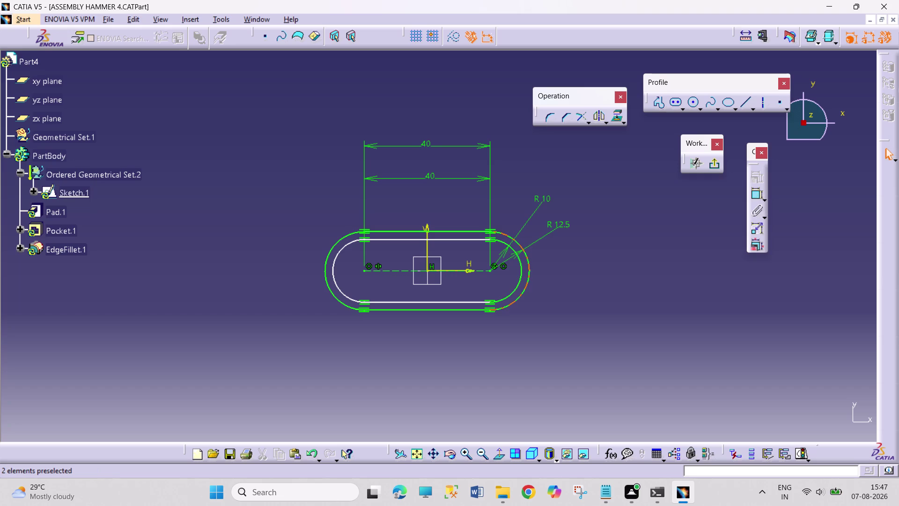
Set the remaining arc radius to 10 and exit the sketch to update the part.
double_click(548, 196)
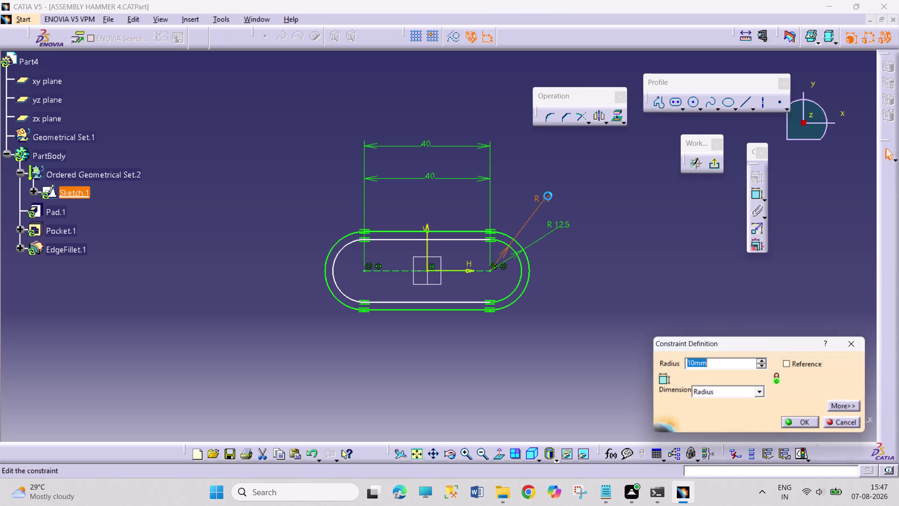
key(5)
key(Return)
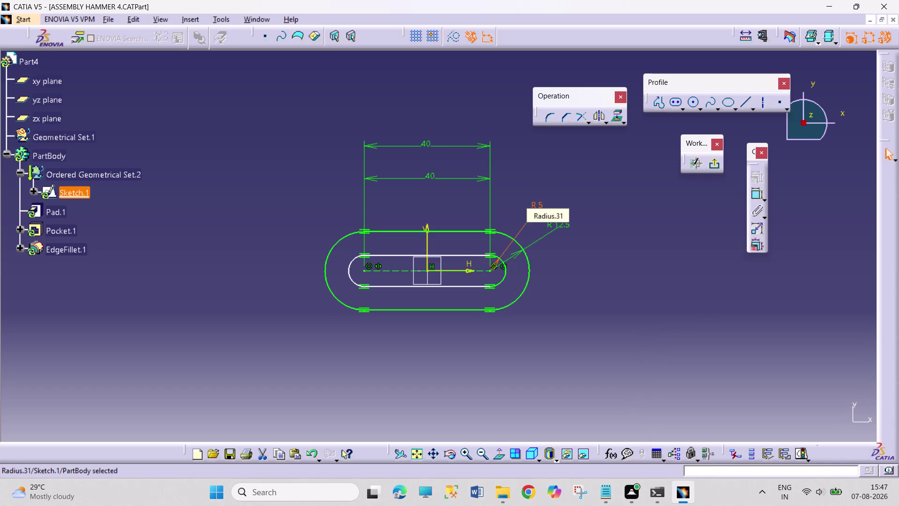
click(608, 194)
click(538, 206)
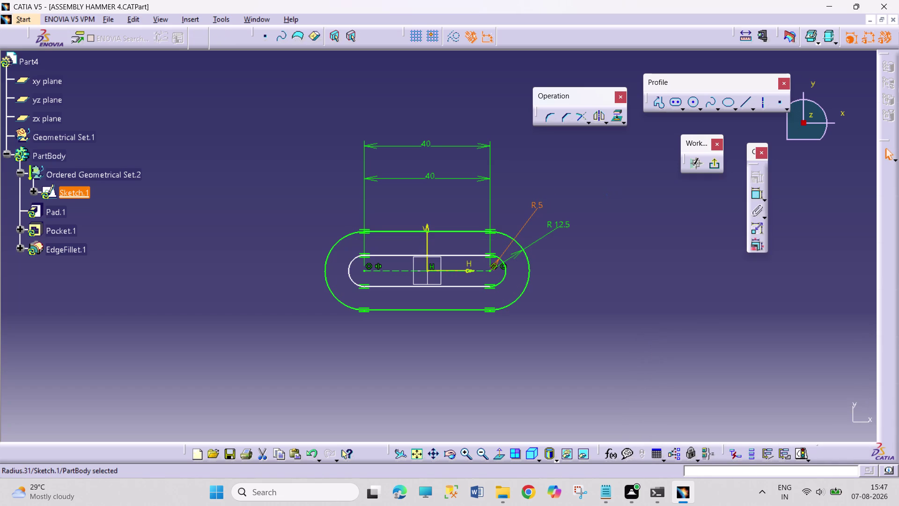
click(539, 207)
double_click(538, 207)
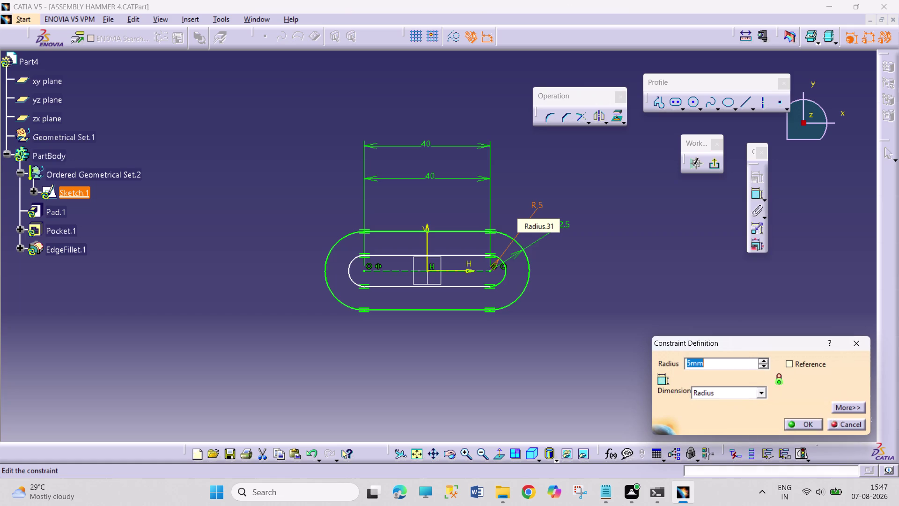
text(10)
key(Return)
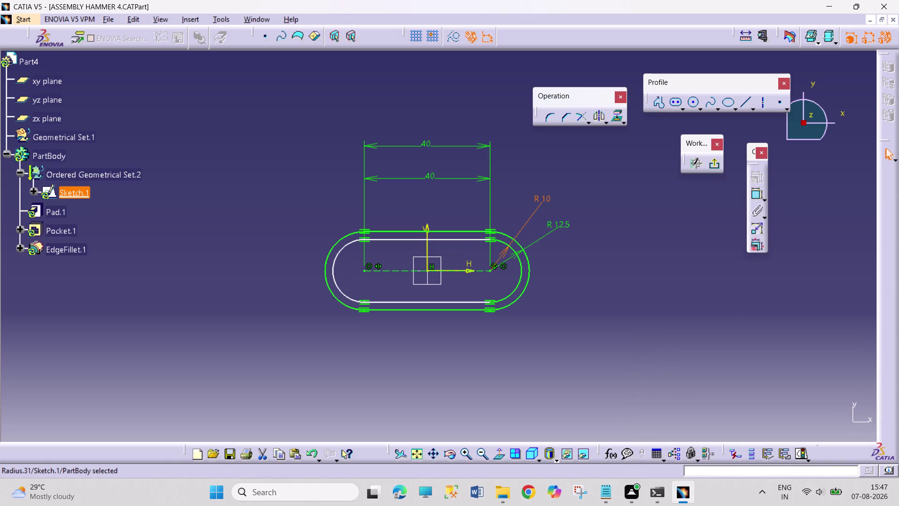
click(716, 168)
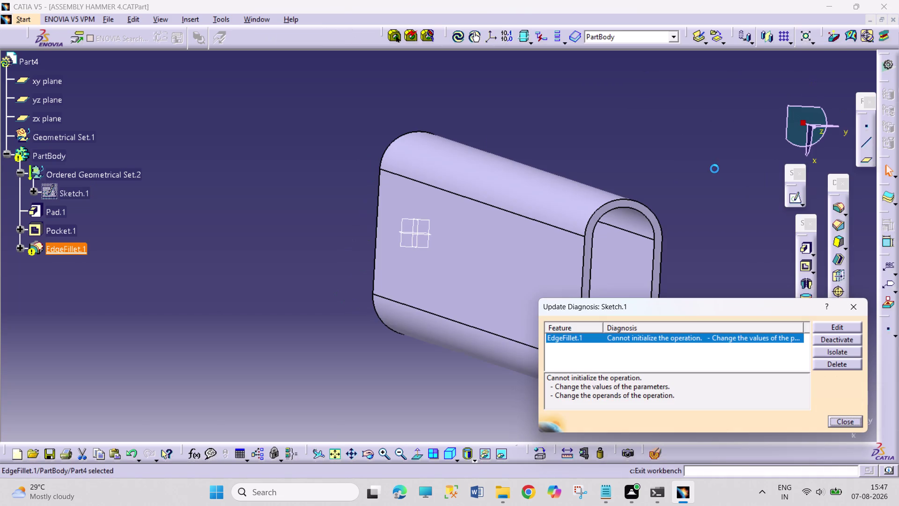
Close the Update Diagnosis report and orbit the tube to see its open end.
click(855, 422)
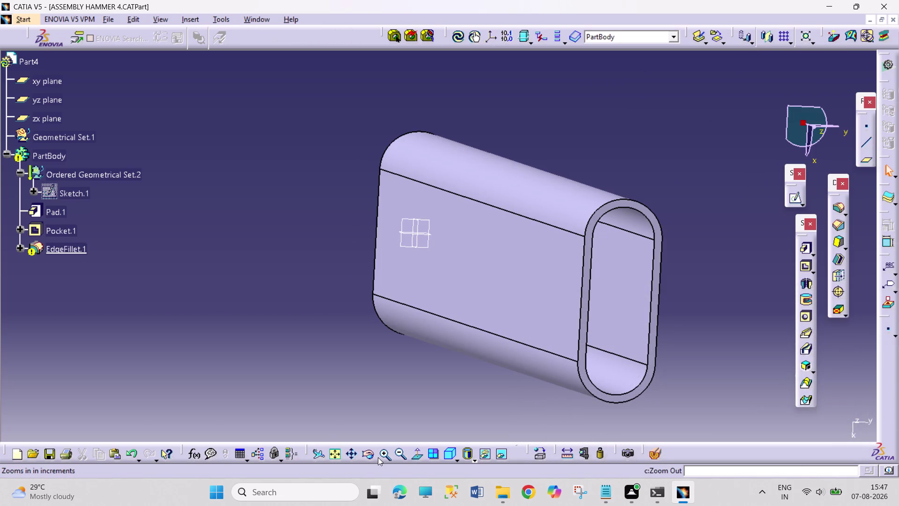
click(375, 456)
drag(338, 309, 430, 316)
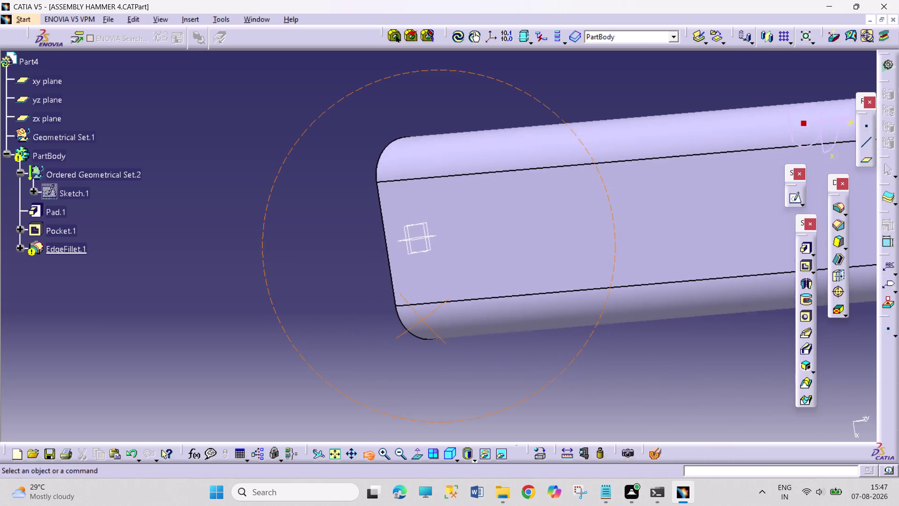
drag(430, 317, 561, 336)
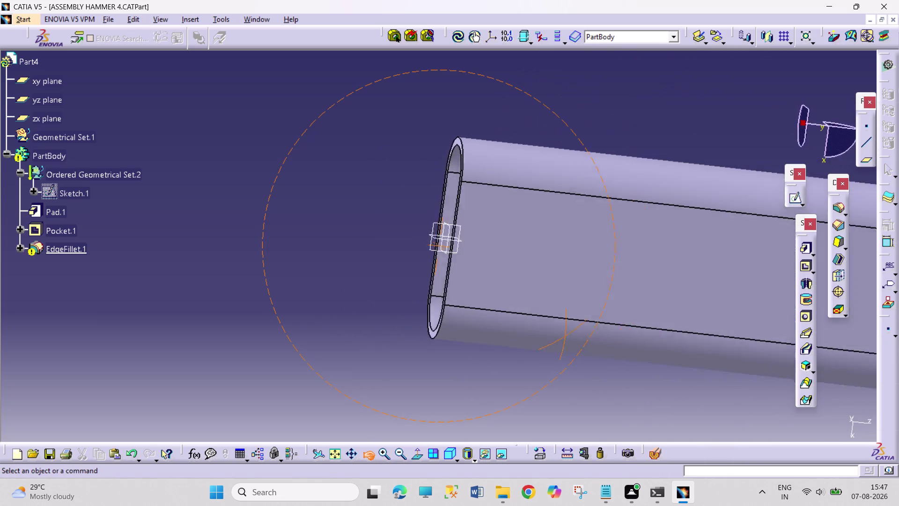
drag(560, 336, 297, 231)
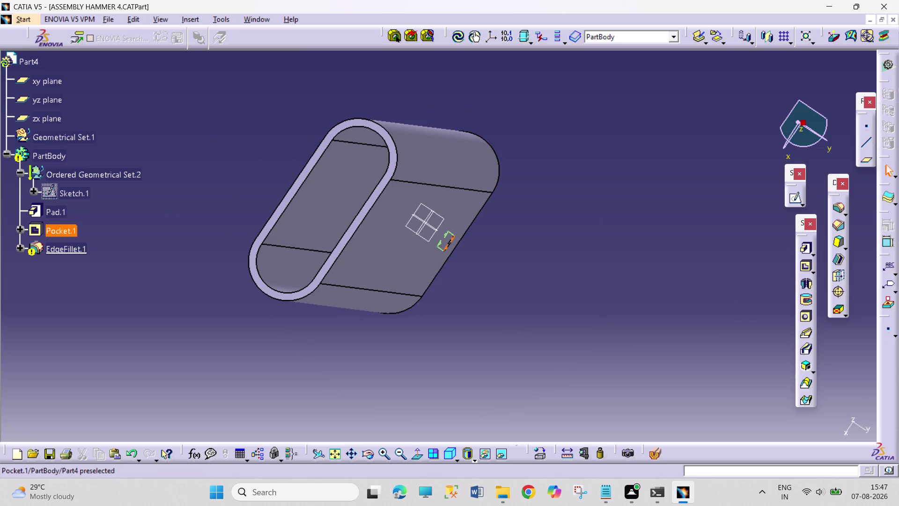
Open and cancel the fillet definition, then delete EdgeFillet.1 from the tree.
double_click(59, 251)
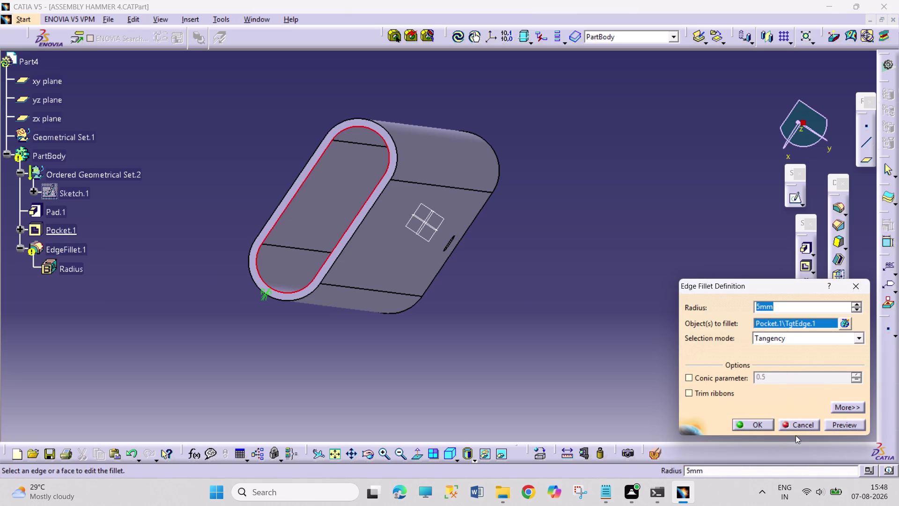
click(799, 425)
right_click(57, 263)
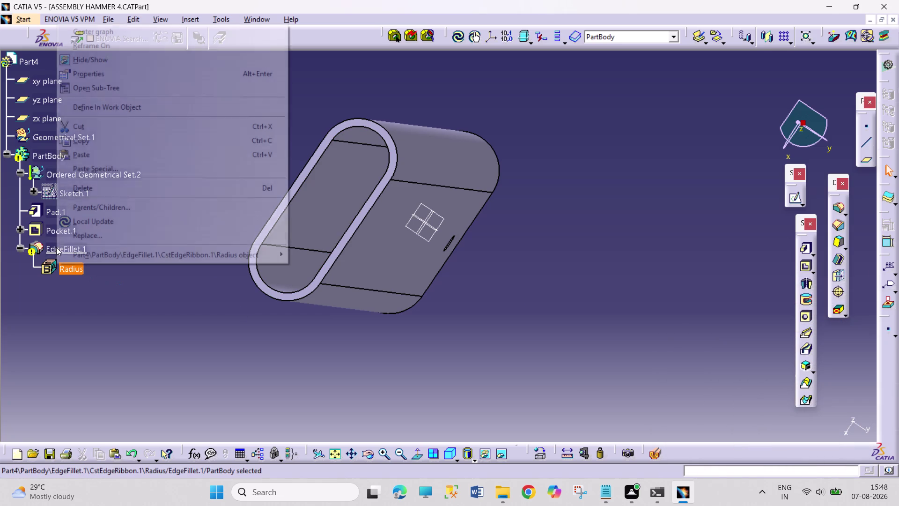
click(97, 281)
right_click(64, 248)
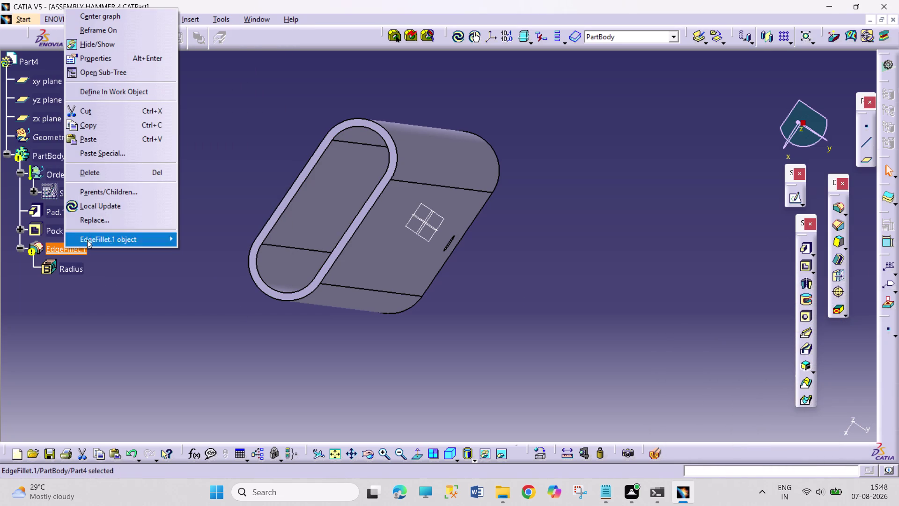
click(112, 171)
click(566, 294)
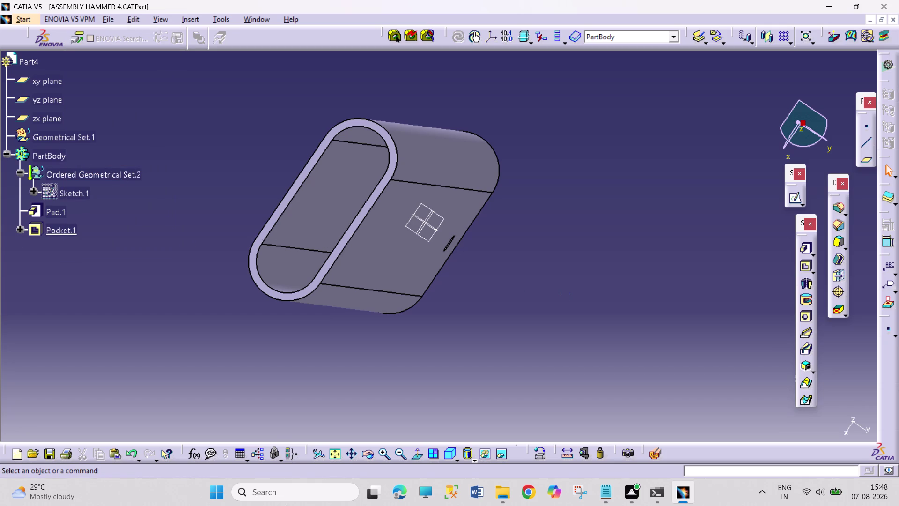
Turn the tube side-on and save the part with Ctrl+S.
click(366, 456)
drag(229, 291, 281, 294)
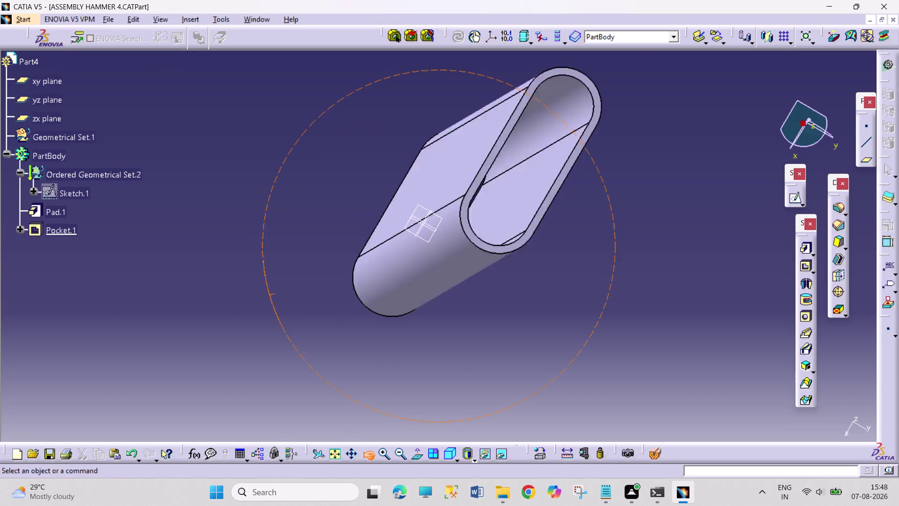
drag(281, 295, 333, 364)
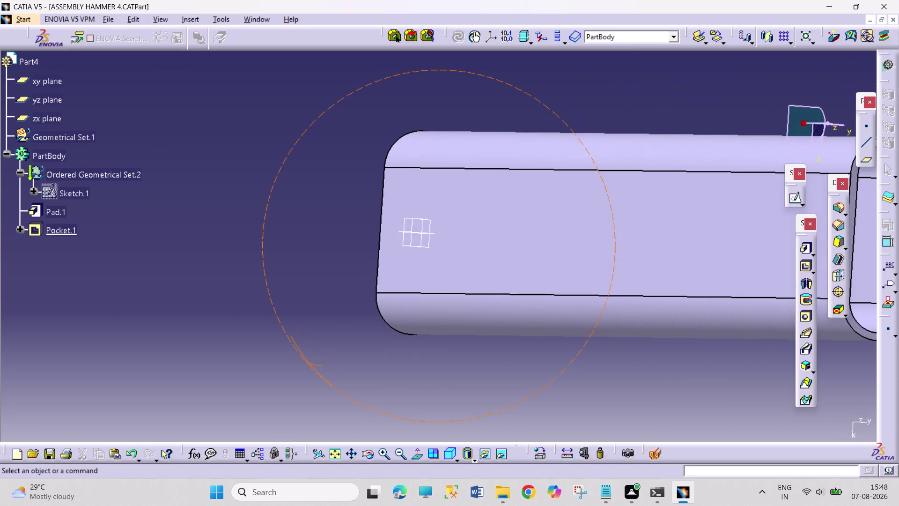
key(ctrl+s)
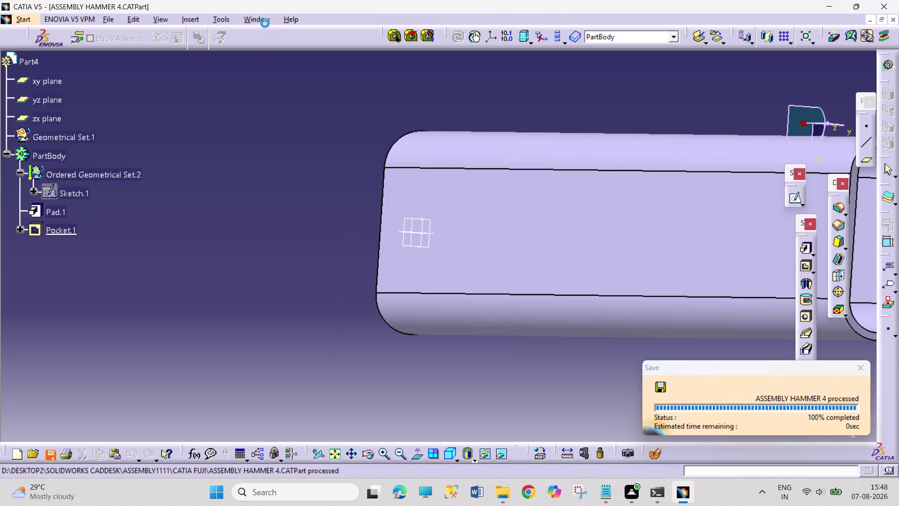
Switch to the hammer assembly and update the whole Product1 assembly.
click(259, 18)
click(310, 165)
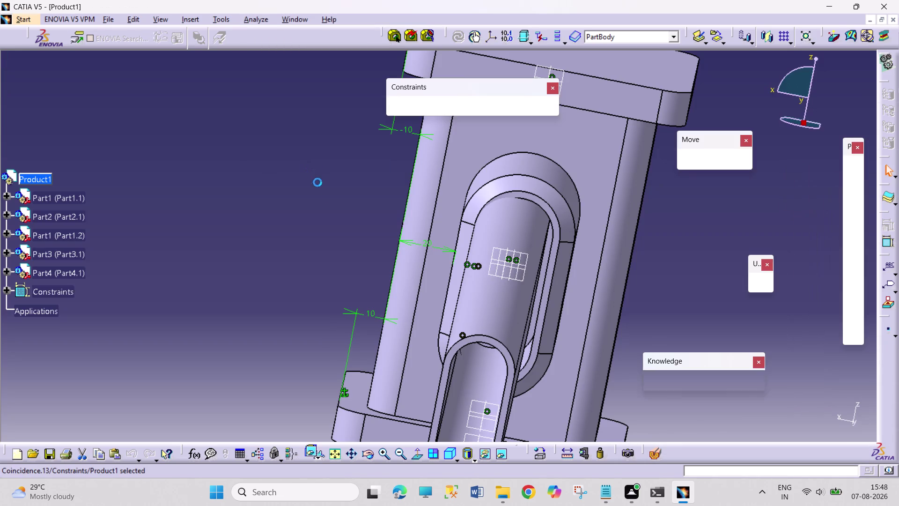
middle_drag(270, 186, 239, 165)
right_drag(262, 181, 239, 165)
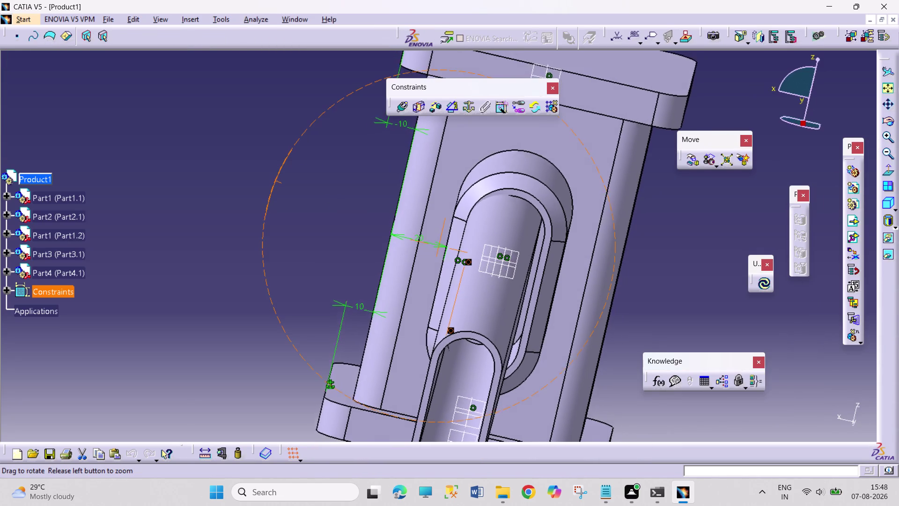
middle_drag(239, 166, 205, 101)
right_drag(240, 165, 215, 108)
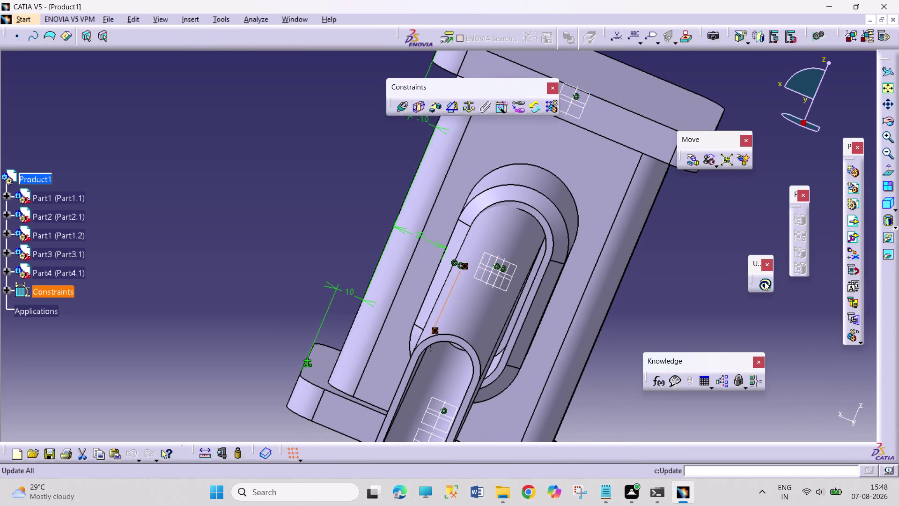
click(765, 281)
Pan and rotate the Product1 assembly to inspect the tube joint.
middle_drag(652, 315, 594, 283)
right_drag(639, 309, 595, 279)
middle_drag(619, 289, 626, 291)
middle_drag(527, 260, 532, 263)
right_drag(529, 261, 532, 262)
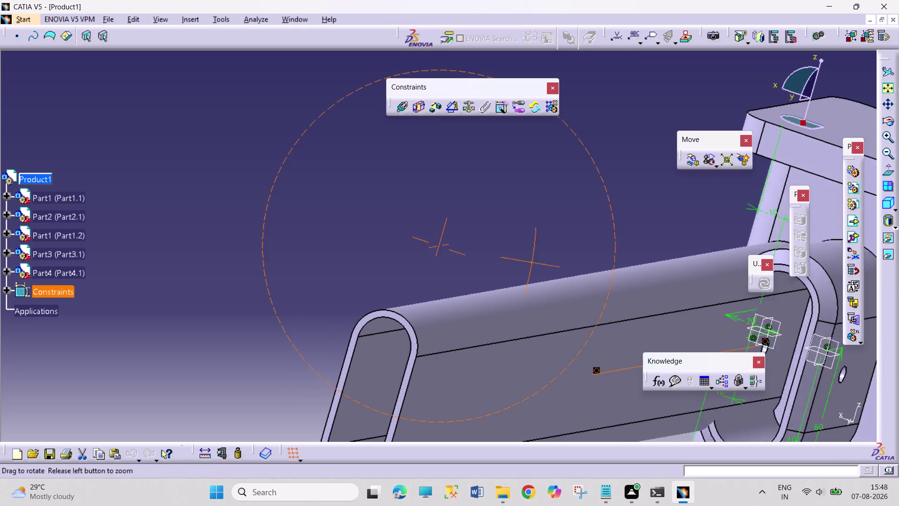
middle_drag(532, 262, 592, 286)
right_drag(532, 262, 588, 287)
middle_click(593, 288)
middle_click(565, 274)
right_drag(565, 273, 555, 268)
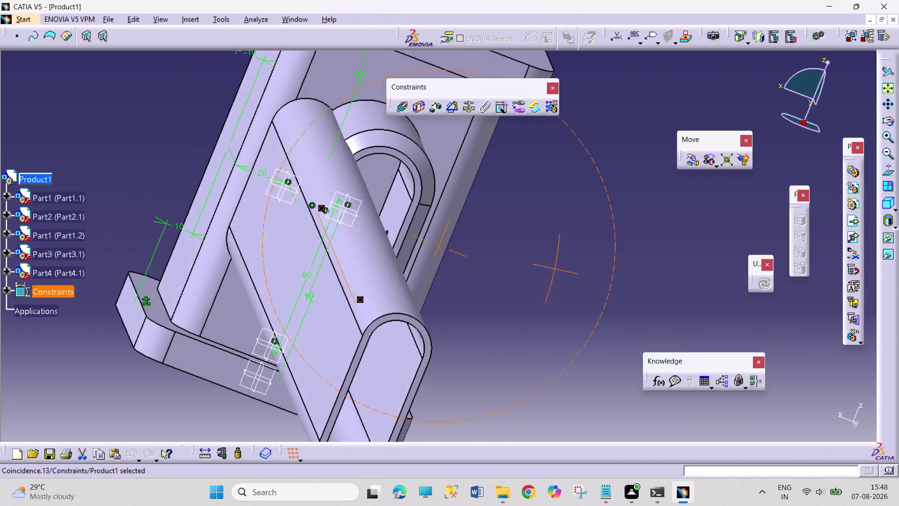
right_drag(555, 269, 495, 250)
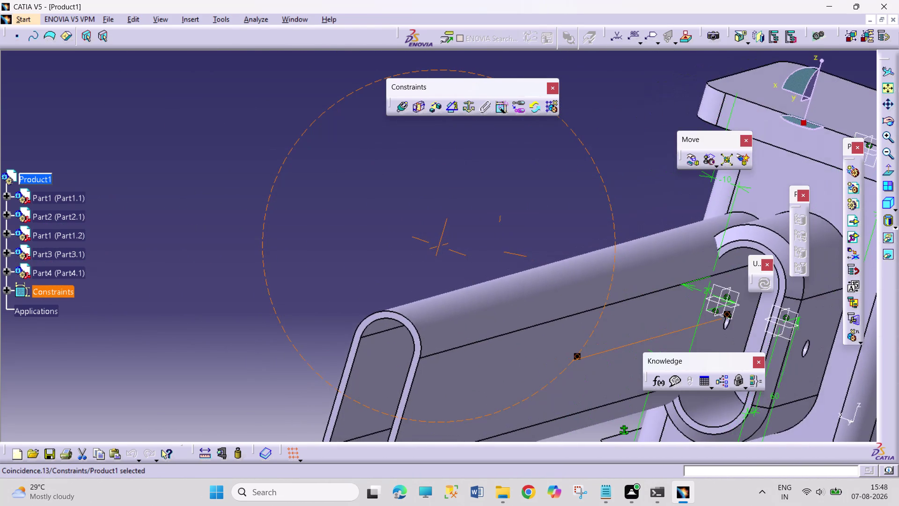
right_drag(496, 250, 547, 270)
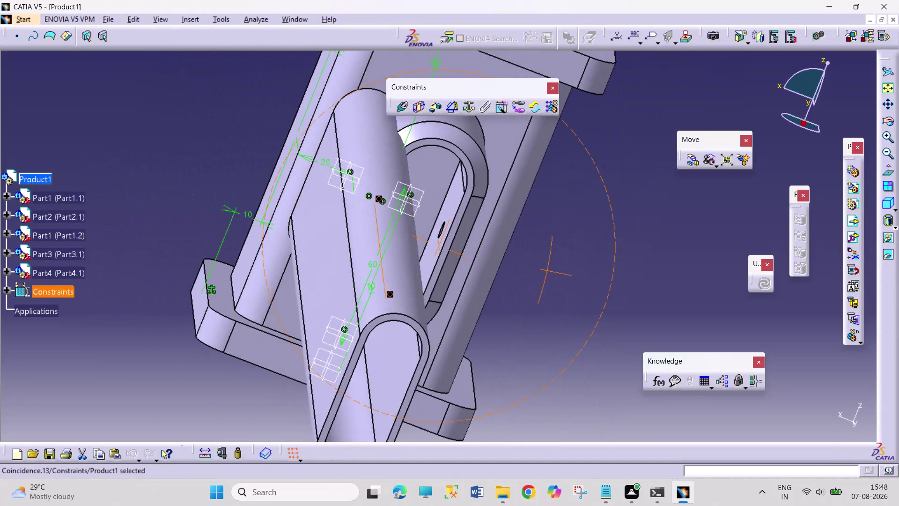
right_drag(547, 270, 561, 276)
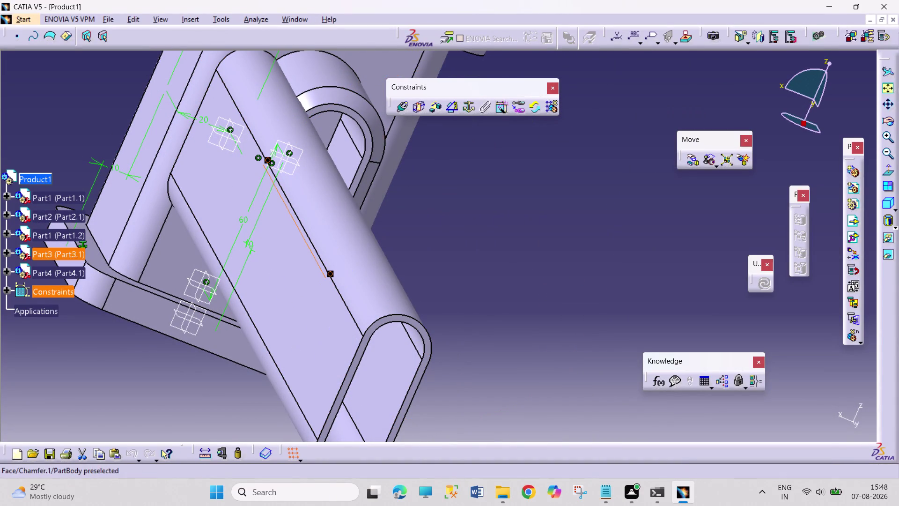
Switch to the ASSEMBLY HAMMER 3 ring part window and rotate its view.
click(285, 19)
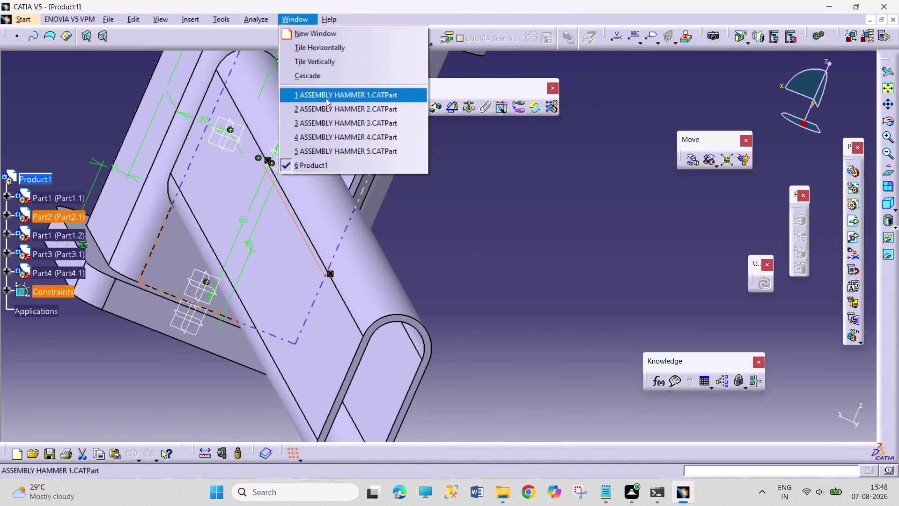
click(340, 126)
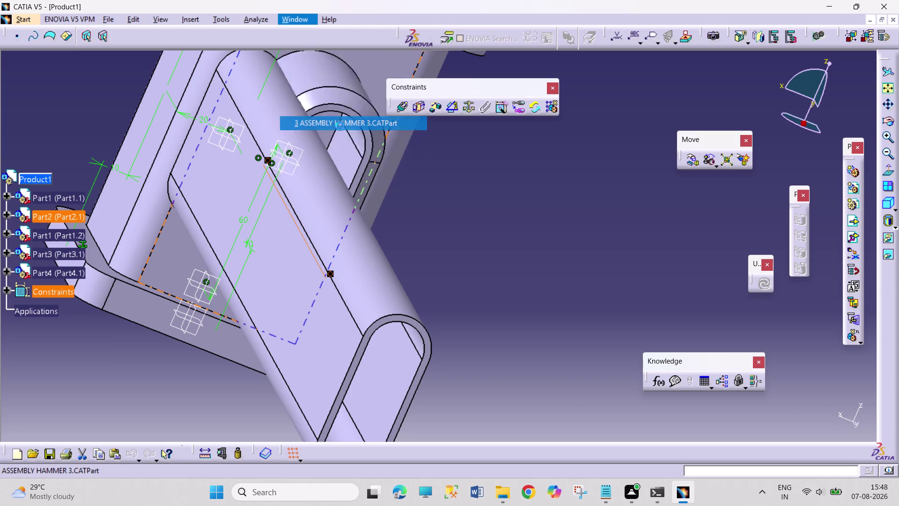
scroll(up, 3)
middle_drag(315, 190, 332, 218)
right_drag(321, 196, 332, 218)
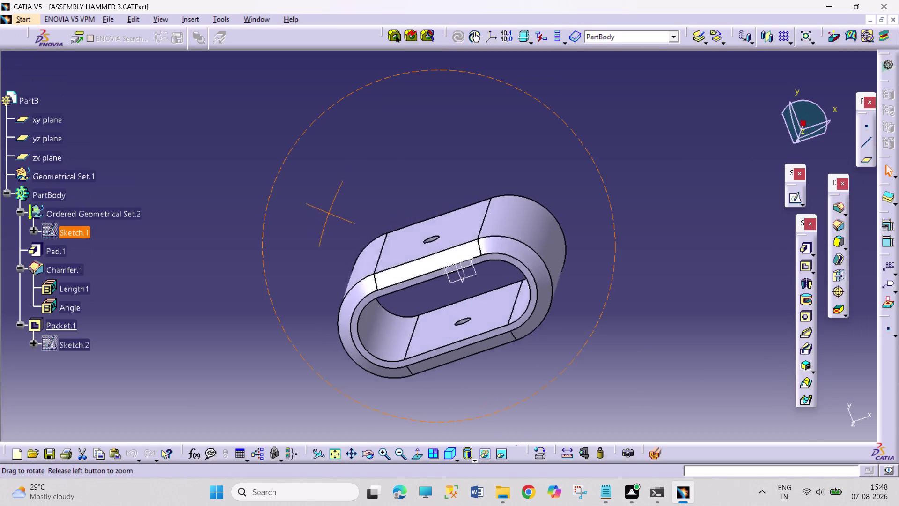
Rotate the ring view, then switch to the ASSEMBLY HAMMER 4 part window.
middle_drag(332, 219, 516, 317)
right_drag(332, 218, 498, 303)
click(262, 17)
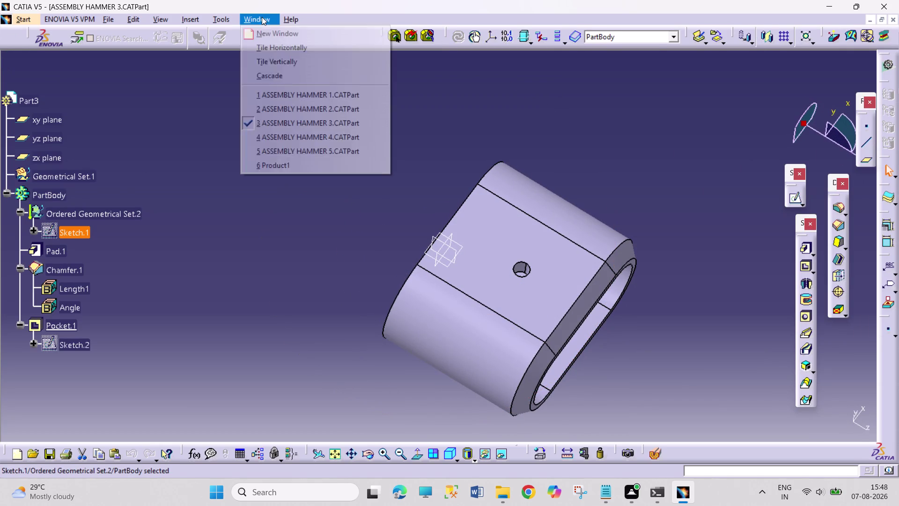
click(300, 137)
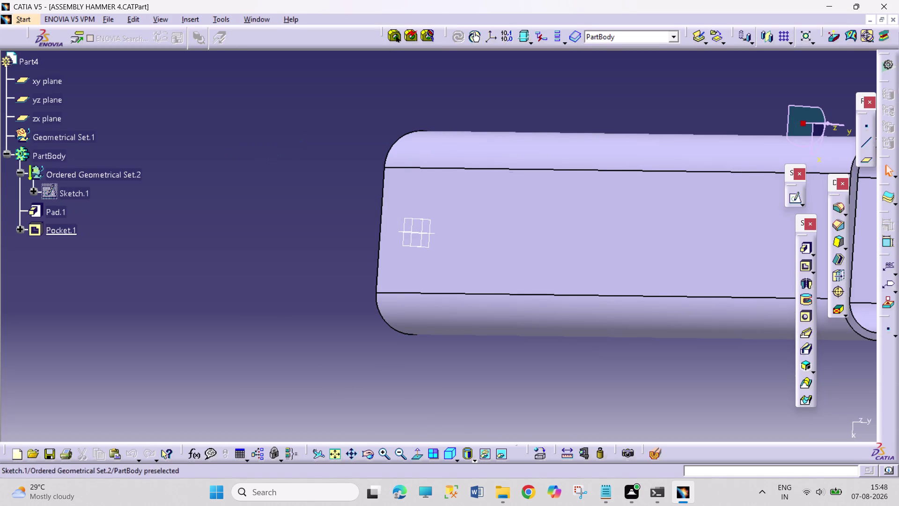
Change Pocket.1's limit type to Up to last and confirm.
double_click(57, 232)
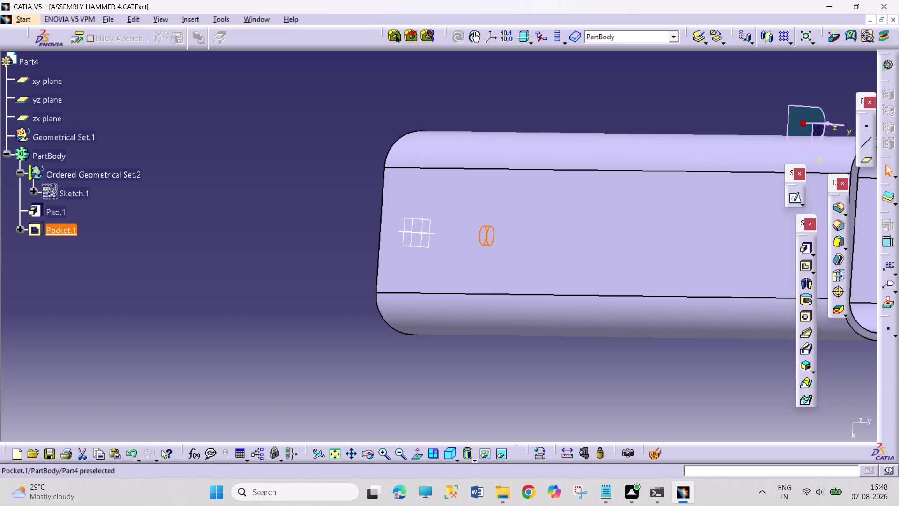
double_click(42, 231)
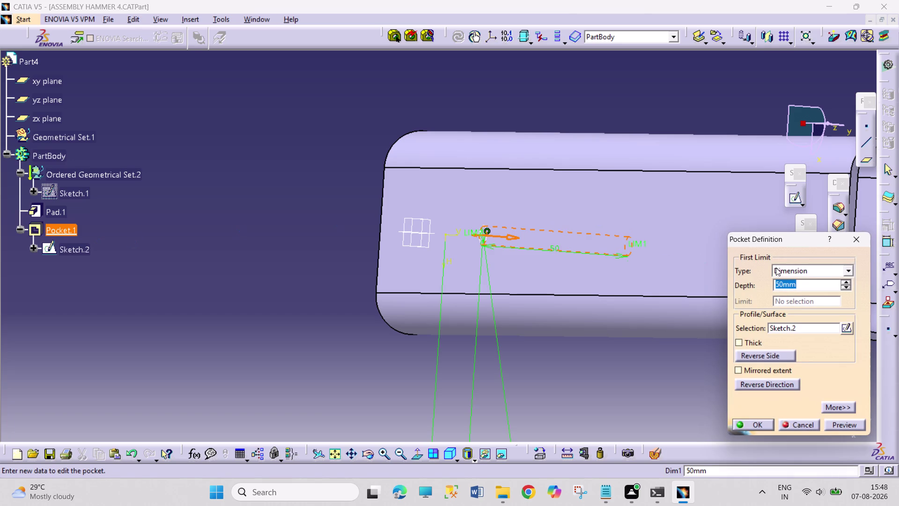
click(852, 269)
click(814, 301)
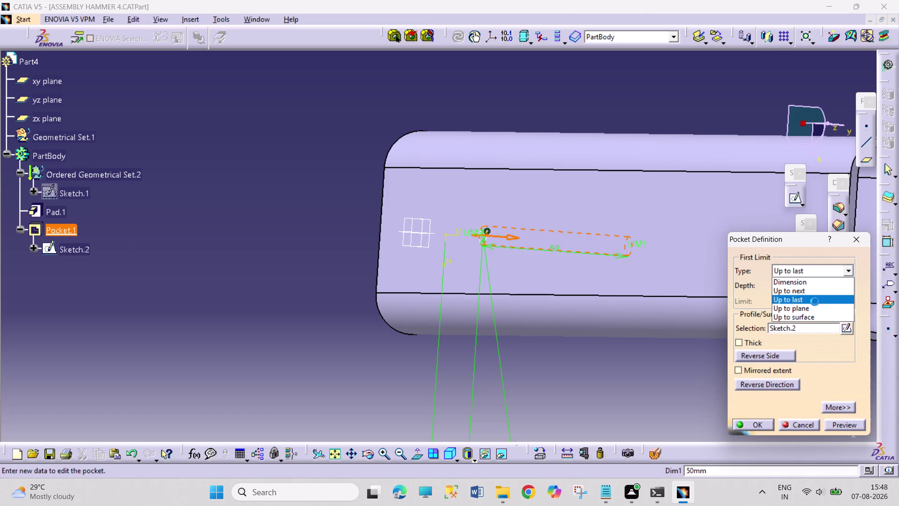
click(763, 427)
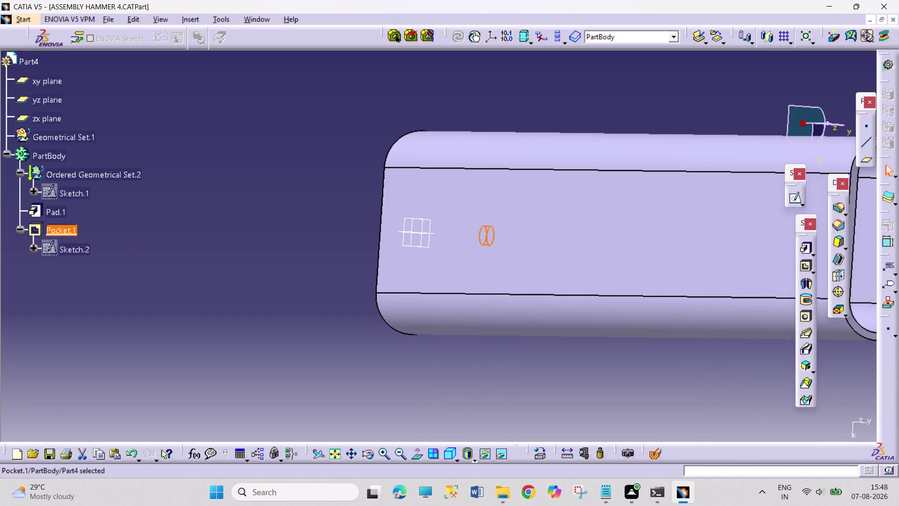
click(525, 118)
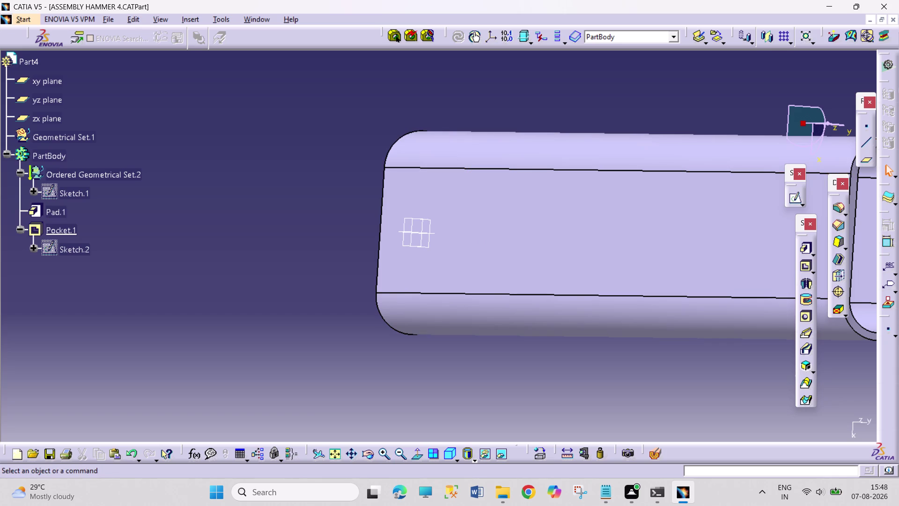
Check Sketch.2, then try stopping Pocket.1 at a picked face, dismissing the error.
double_click(64, 249)
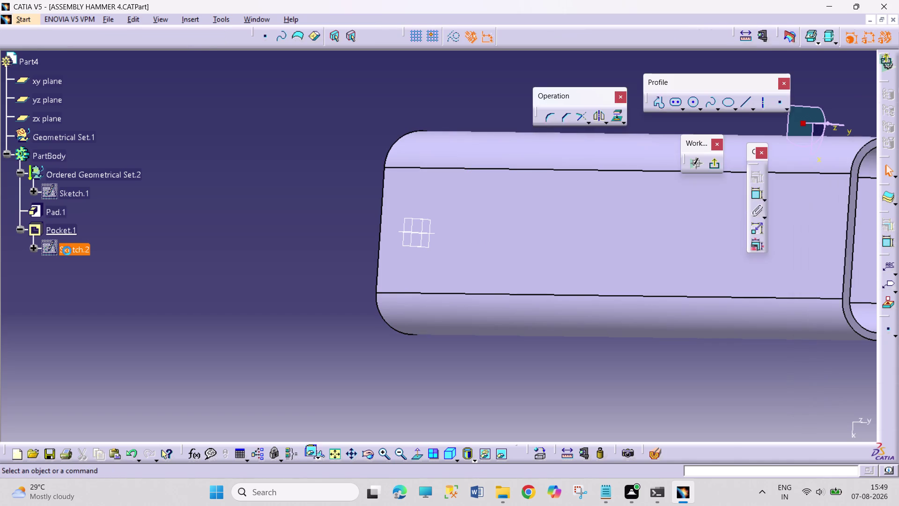
click(717, 168)
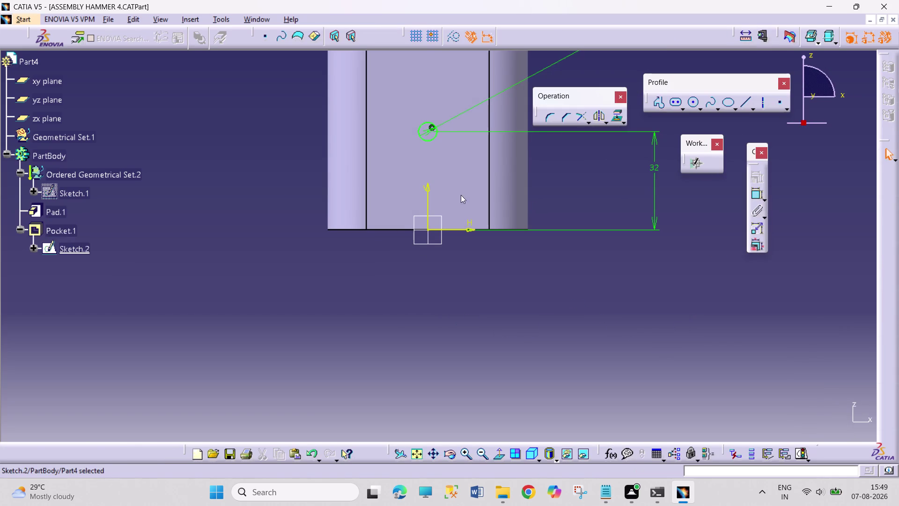
double_click(59, 232)
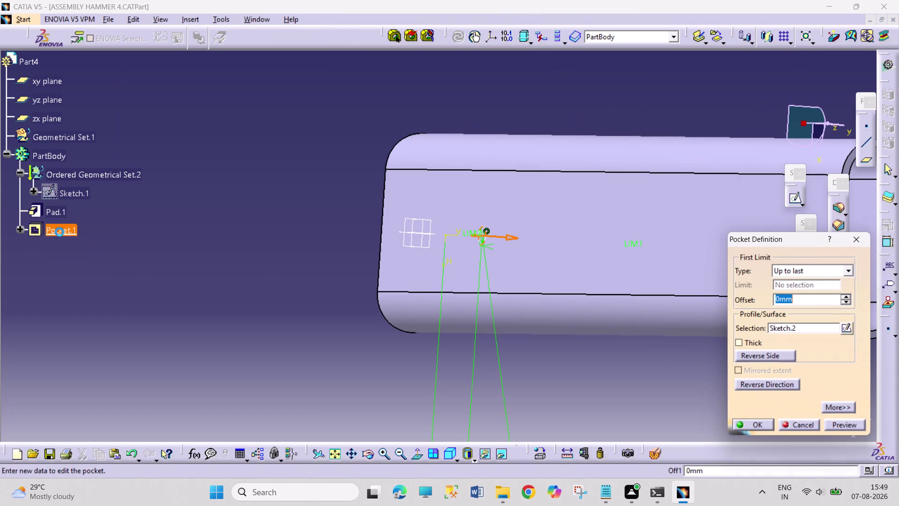
click(849, 273)
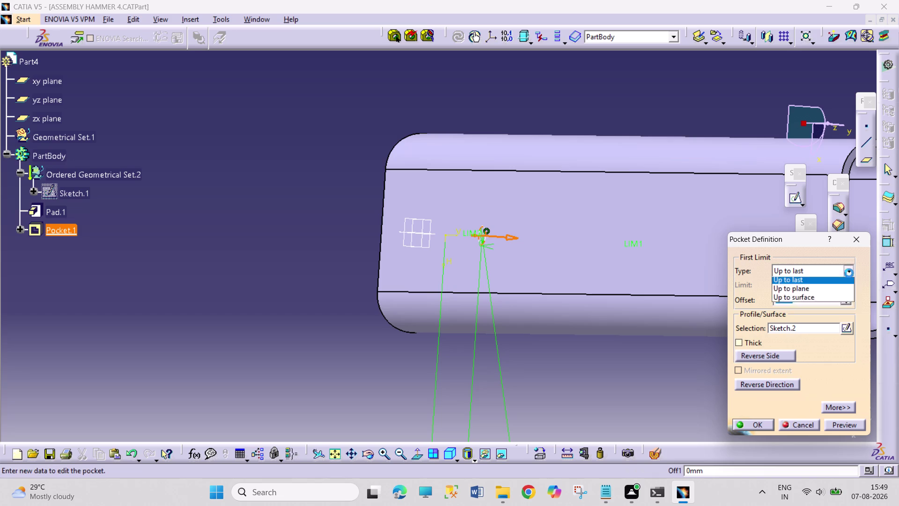
click(824, 313)
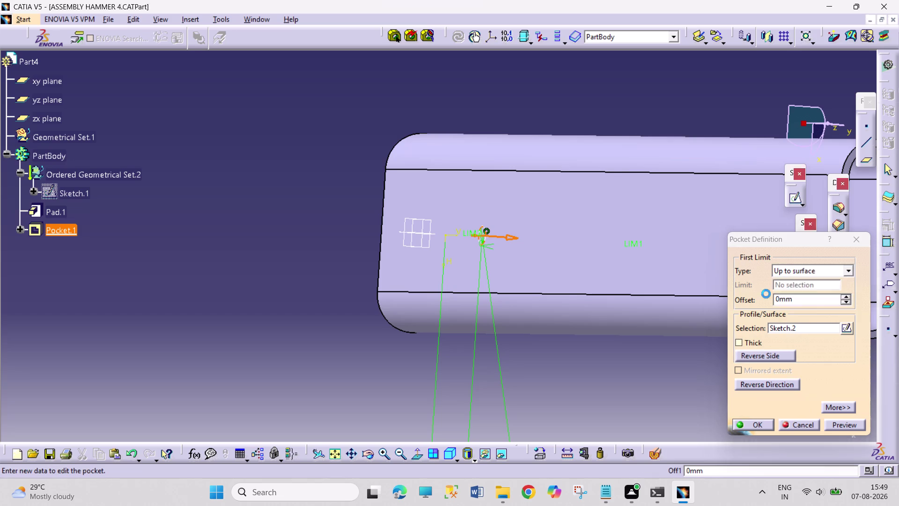
click(608, 226)
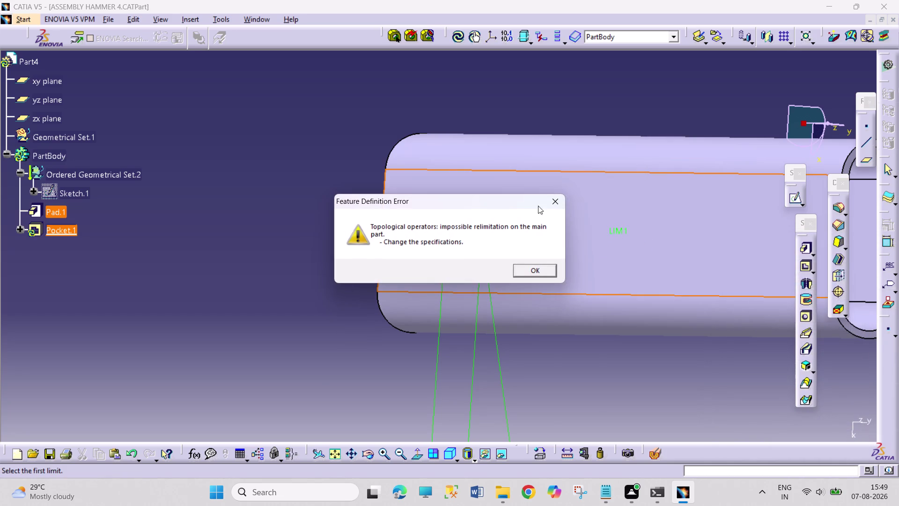
click(552, 197)
Try the part's end face with an offset as pocket limit, clearing the resulting errors.
middle_drag(384, 148, 394, 269)
right_drag(399, 171, 395, 269)
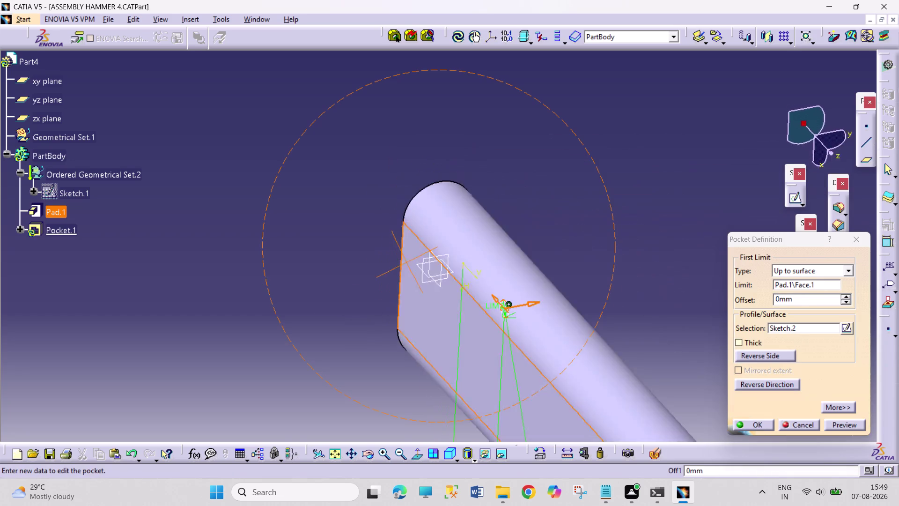
middle_drag(395, 269, 277, 245)
right_drag(395, 269, 278, 247)
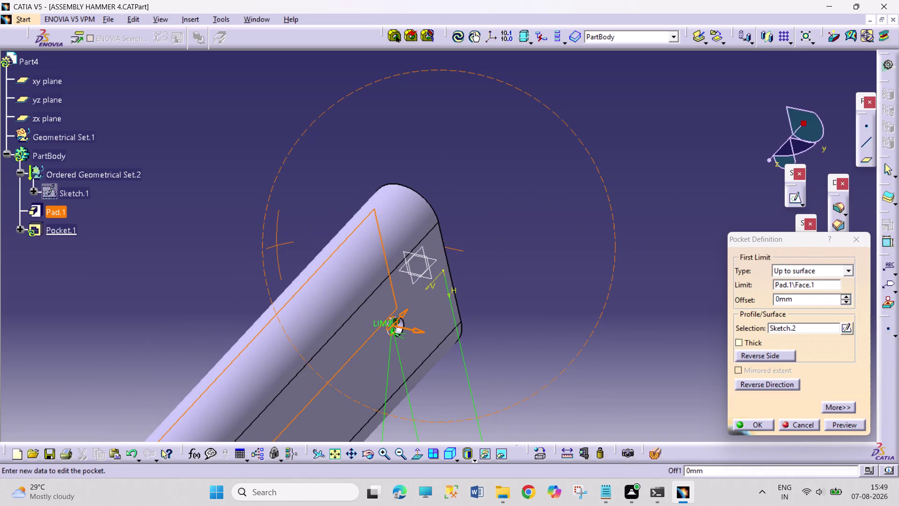
click(765, 355)
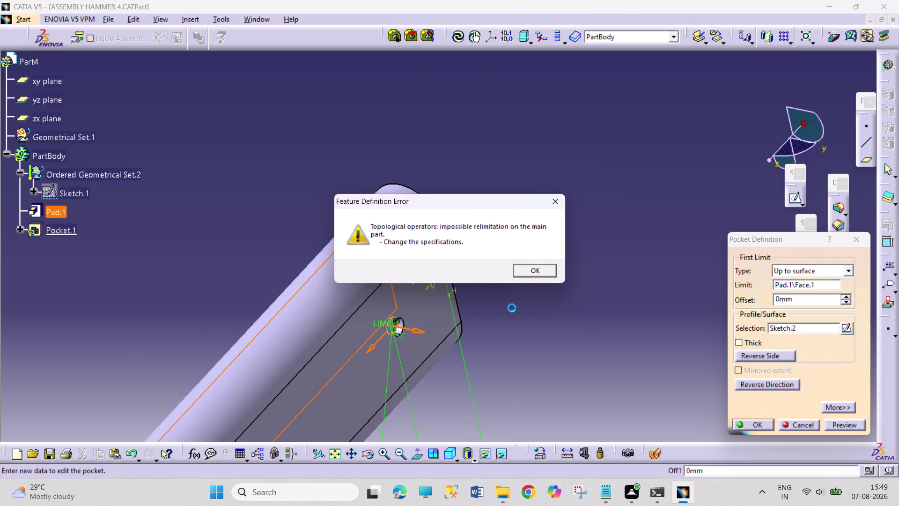
click(512, 276)
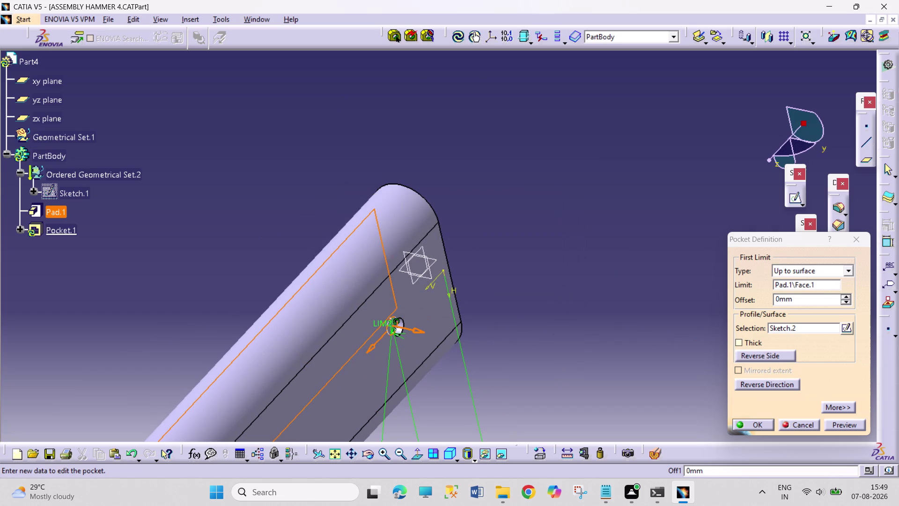
key(grave)
key(grave)
key(grave)
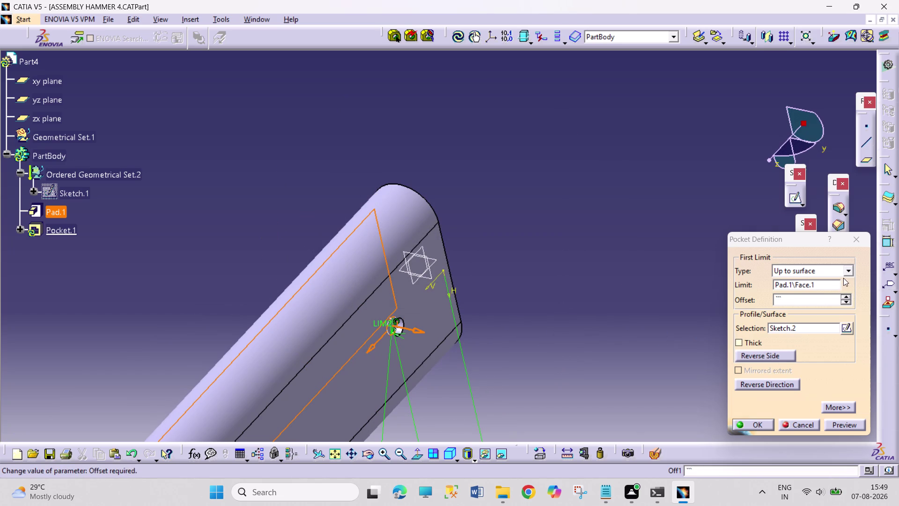
click(854, 267)
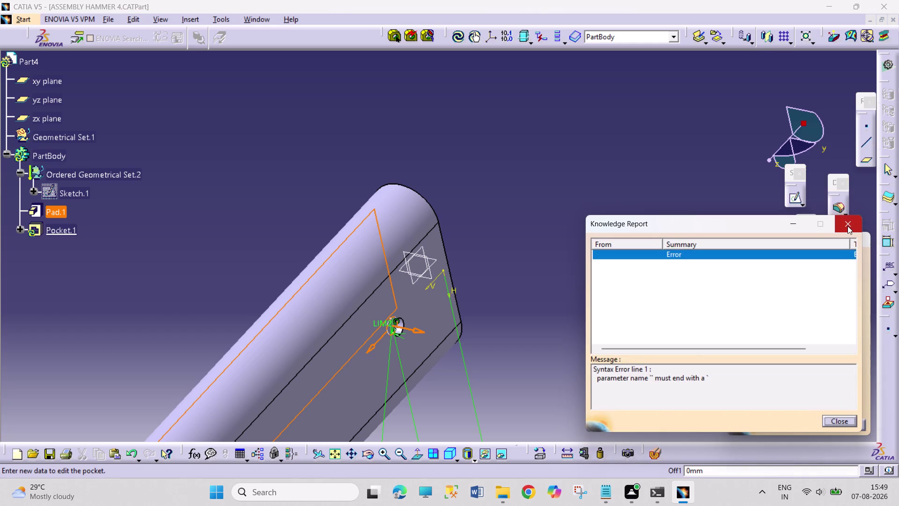
click(847, 226)
Give Pocket.1 a 50 mm fixed depth, reverse its direction and confirm.
click(847, 268)
click(805, 282)
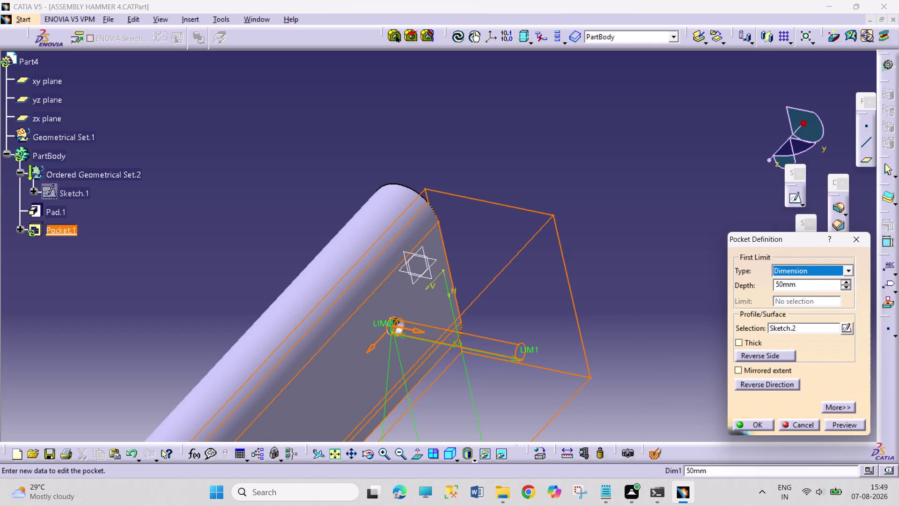
middle_drag(568, 252, 612, 302)
right_drag(582, 262, 615, 304)
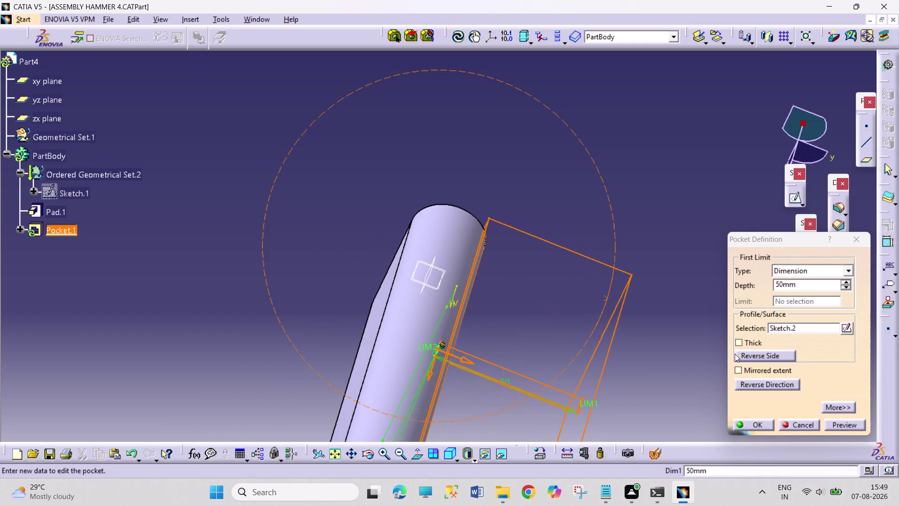
click(758, 359)
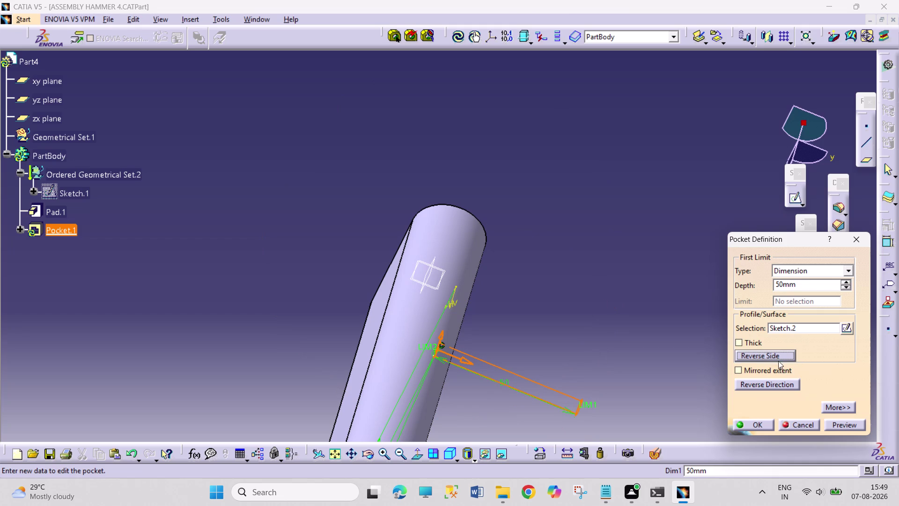
click(779, 355)
click(779, 355)
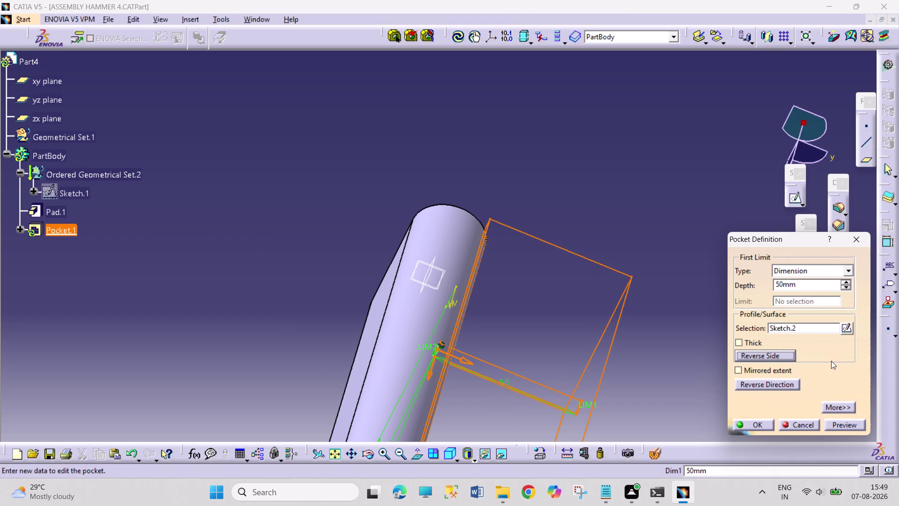
click(466, 360)
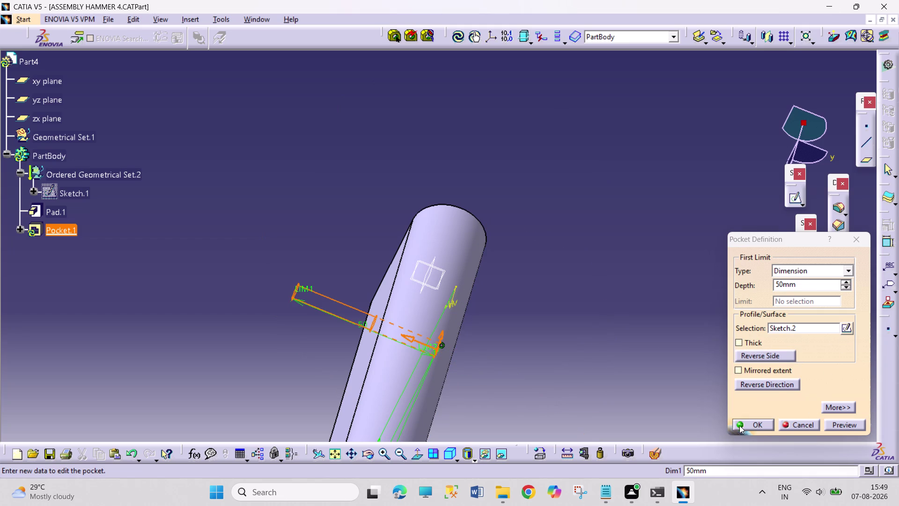
click(743, 426)
click(586, 346)
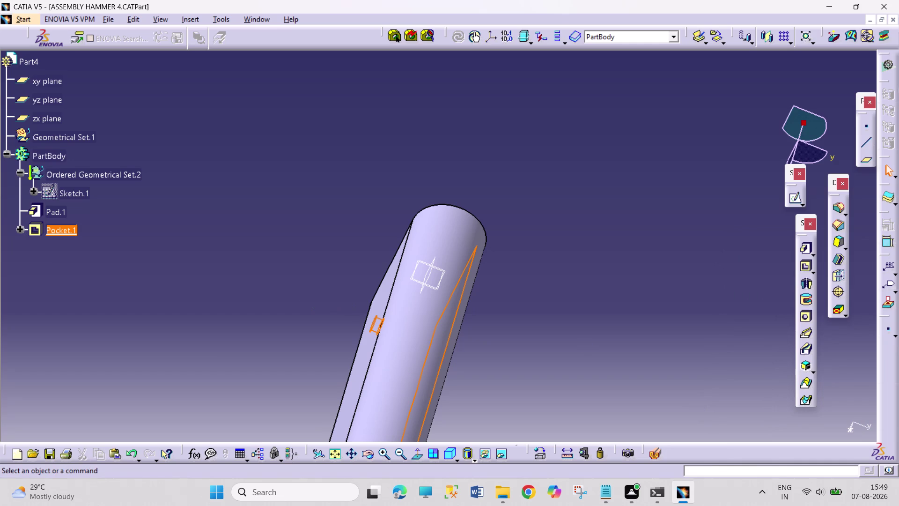
Save ASSEMBLY HAMMER 4.CATPart and switch to the Product1 assembly window.
key(ctrl+s)
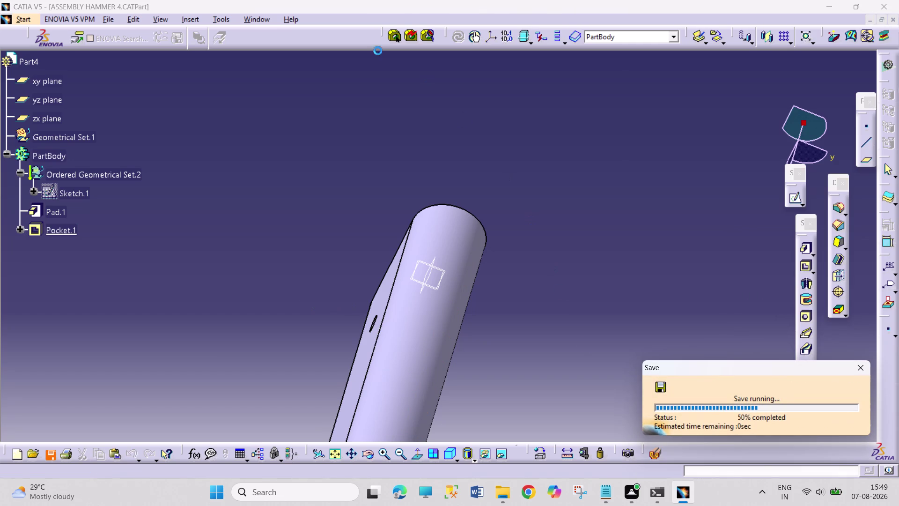
click(266, 23)
click(319, 168)
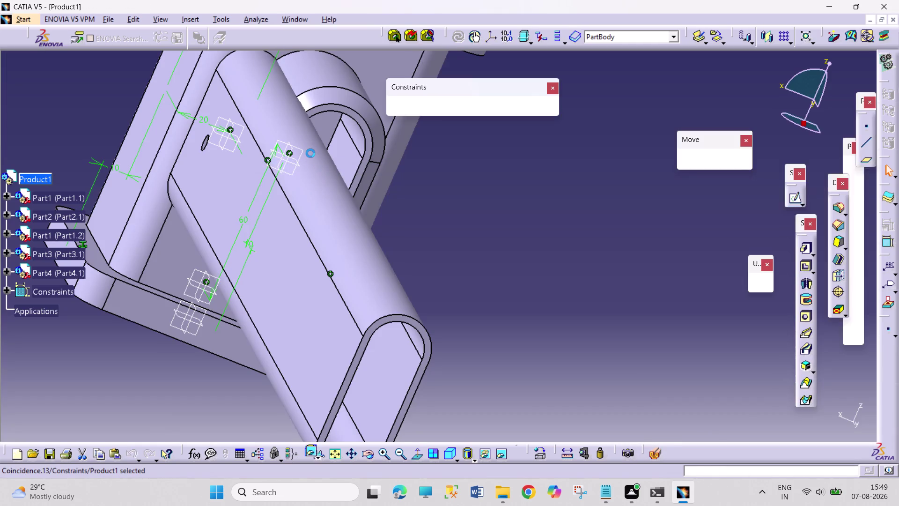
Turn the assembly around the link joint and handle, then select Part4 to inspect it.
middle_drag(440, 195, 401, 192)
right_drag(437, 196, 401, 192)
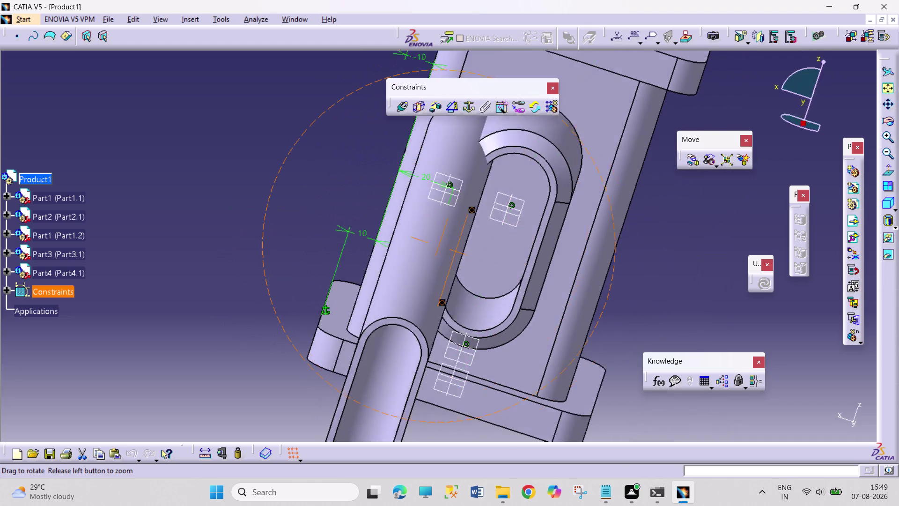
middle_drag(400, 192, 443, 209)
right_drag(400, 192, 411, 191)
middle_drag(427, 190, 398, 179)
right_drag(419, 187, 398, 178)
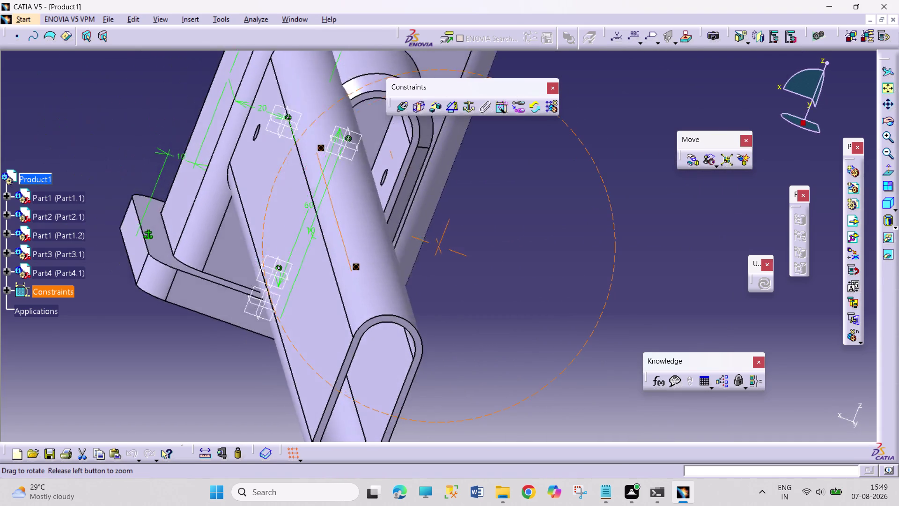
middle_drag(398, 178, 363, 170)
right_drag(398, 178, 365, 170)
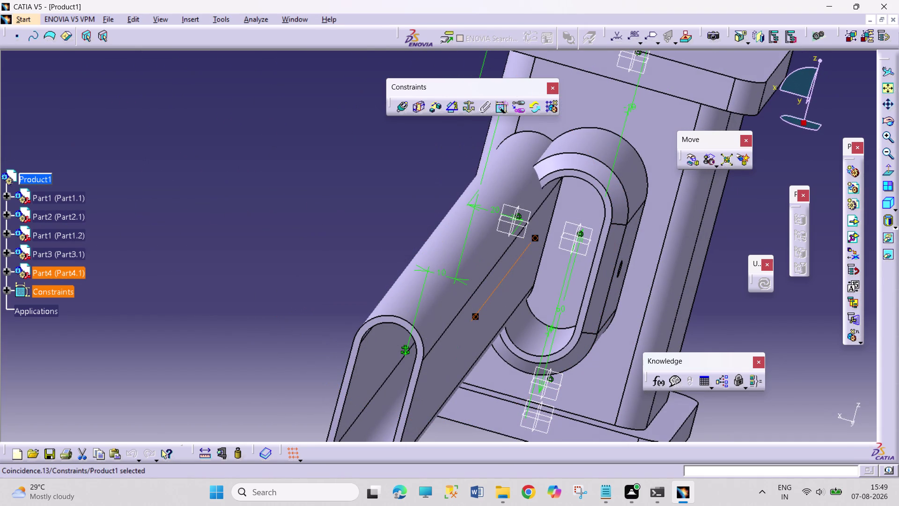
click(529, 257)
click(375, 221)
Inspect Part1, Part3 and the handle edge, then open Part4.1's context menu in the tree.
middle_drag(372, 198, 411, 221)
right_drag(373, 197, 412, 220)
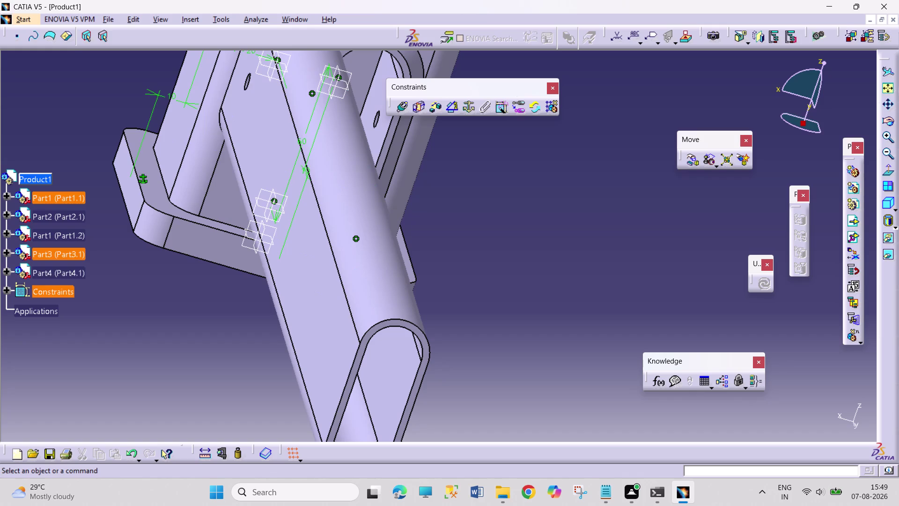
click(280, 136)
middle_drag(429, 177, 402, 172)
right_drag(414, 175, 403, 172)
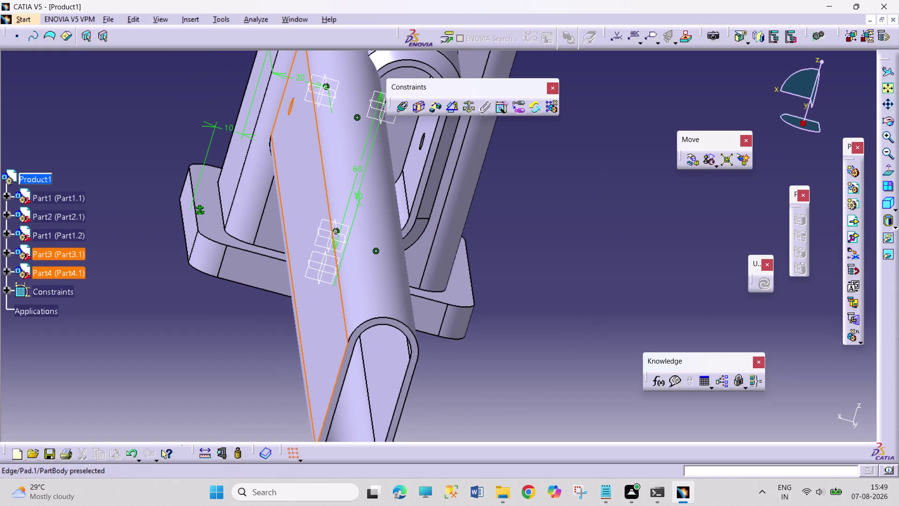
click(408, 163)
click(255, 294)
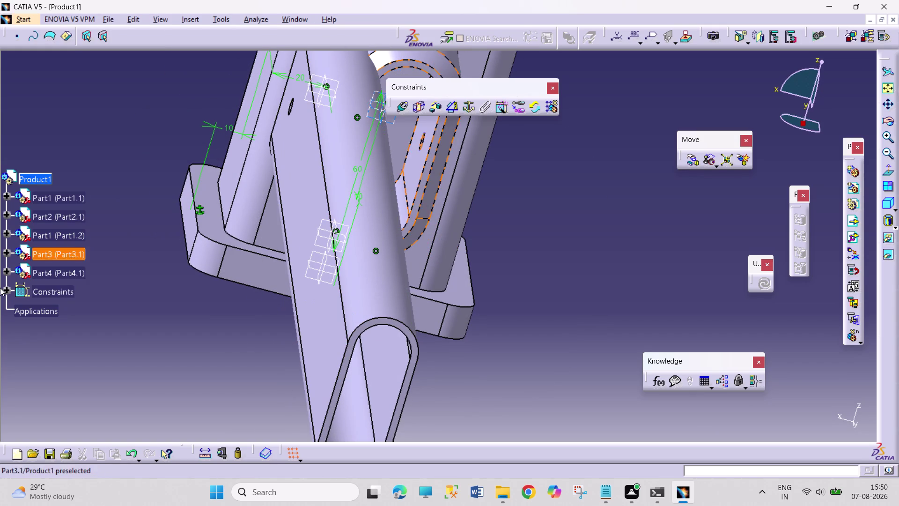
right_click(47, 273)
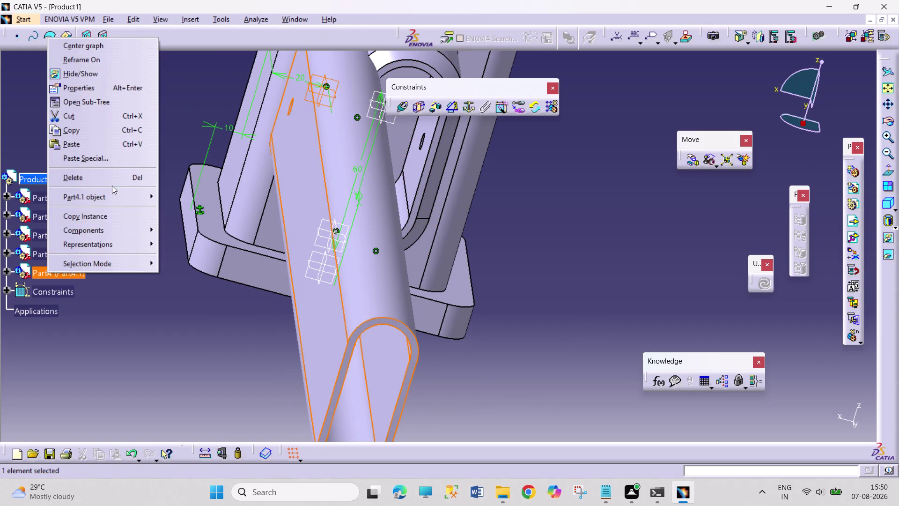
Delete Part4.1 and insert ASSEMBLY HAMMER 4 into Product1 as an existing component.
click(112, 181)
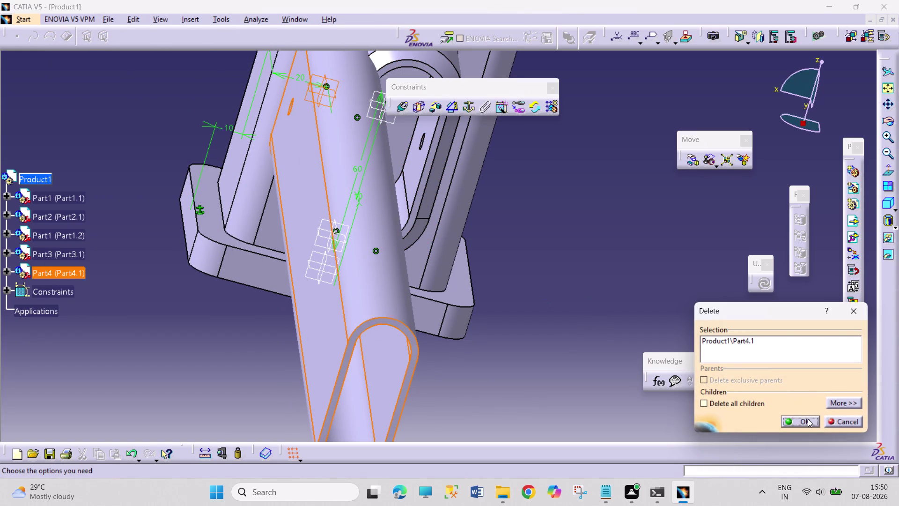
click(808, 419)
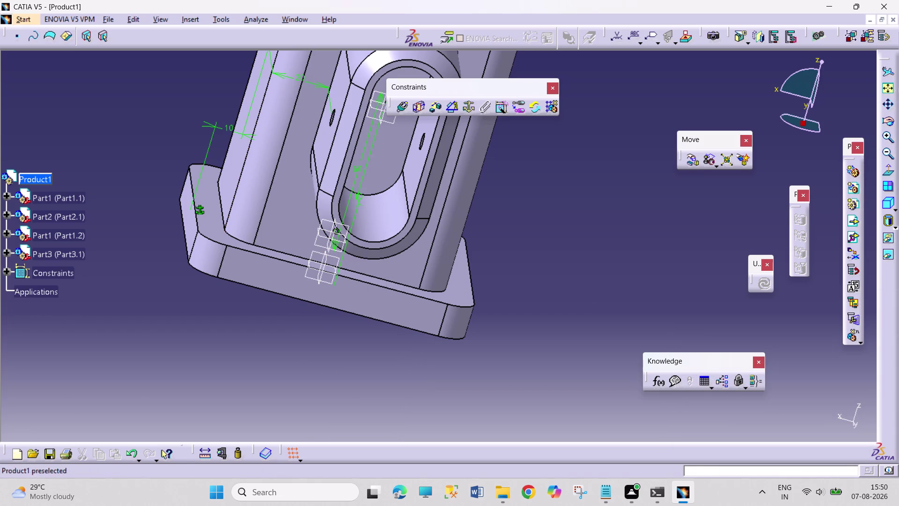
right_click(25, 179)
click(86, 369)
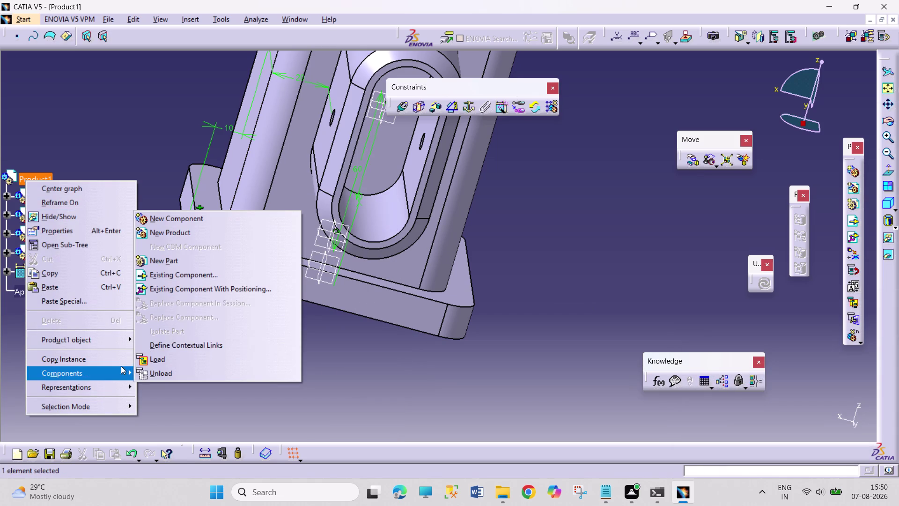
click(200, 276)
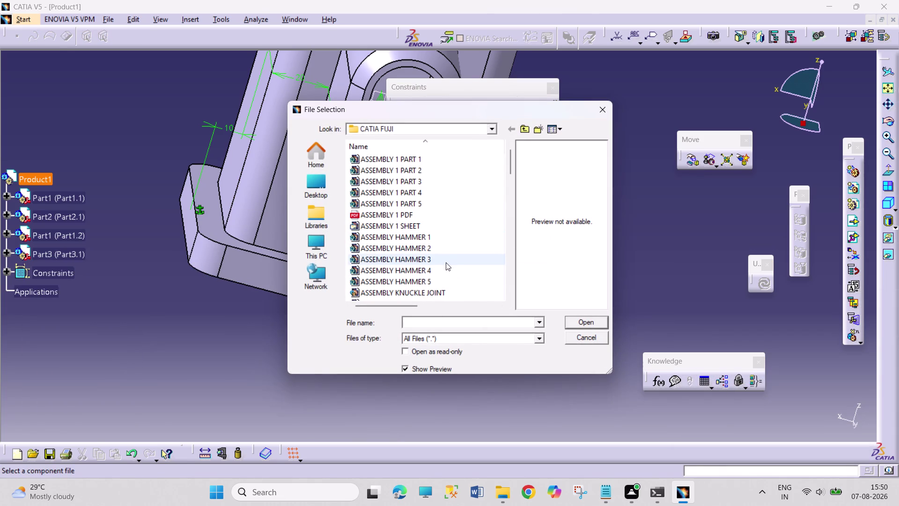
click(446, 262)
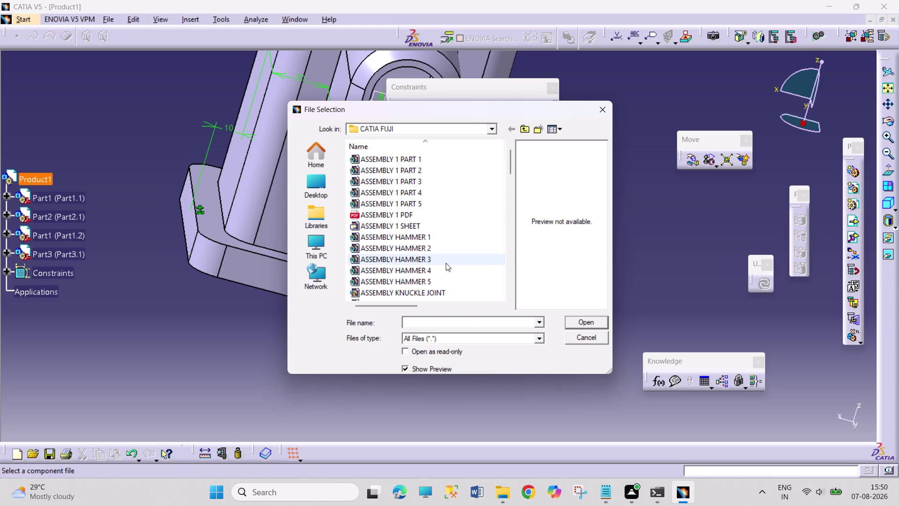
click(441, 268)
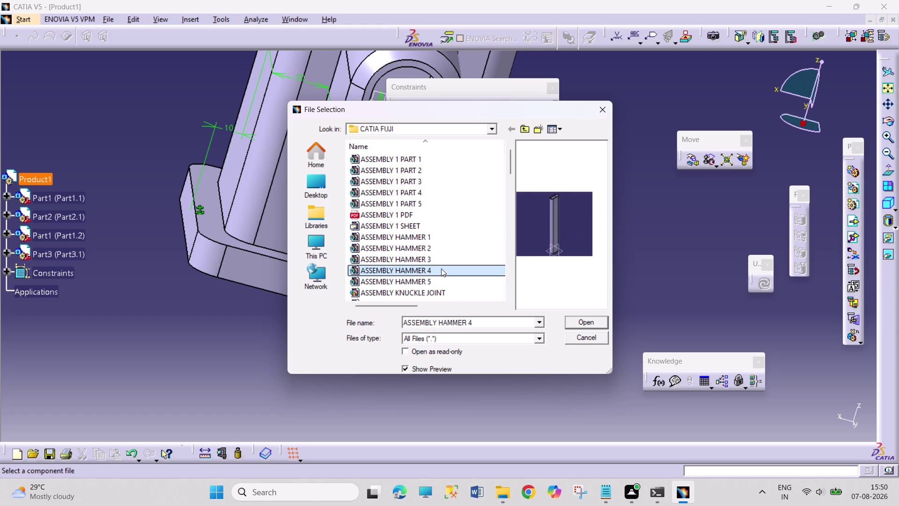
click(578, 321)
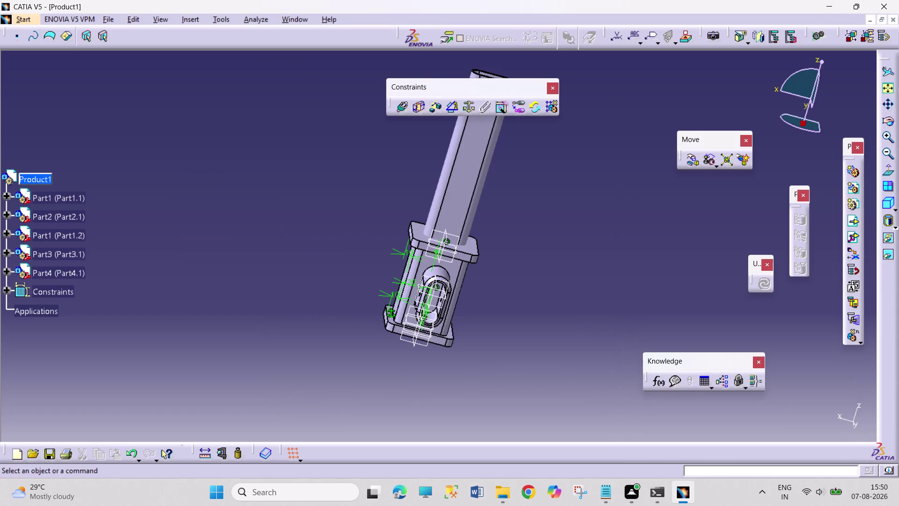
click(289, 18)
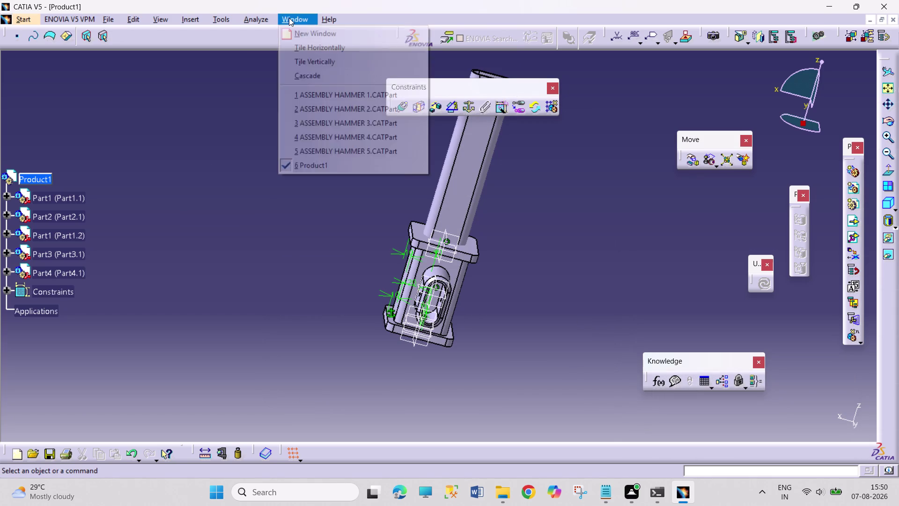
Save ASSEMBLY HAMMER 3 with Ctrl+S and return to the Product1 window.
click(321, 119)
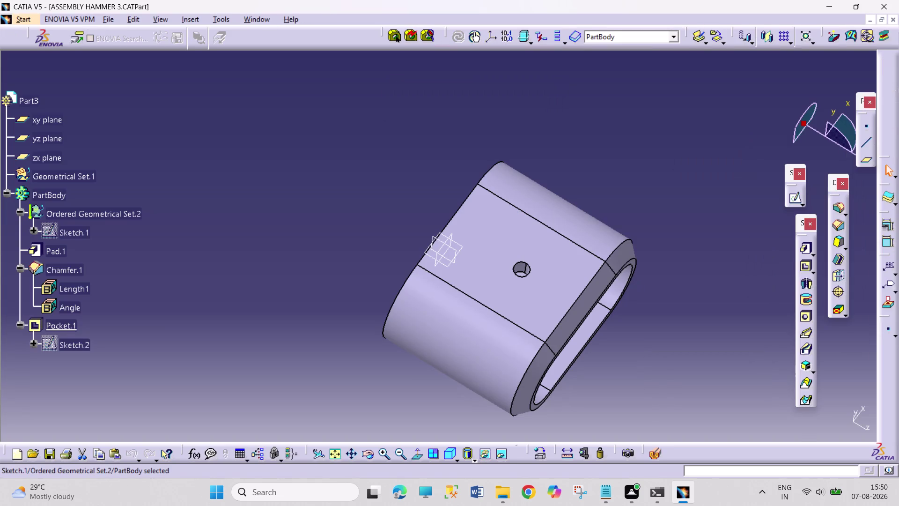
key(ctrl+s)
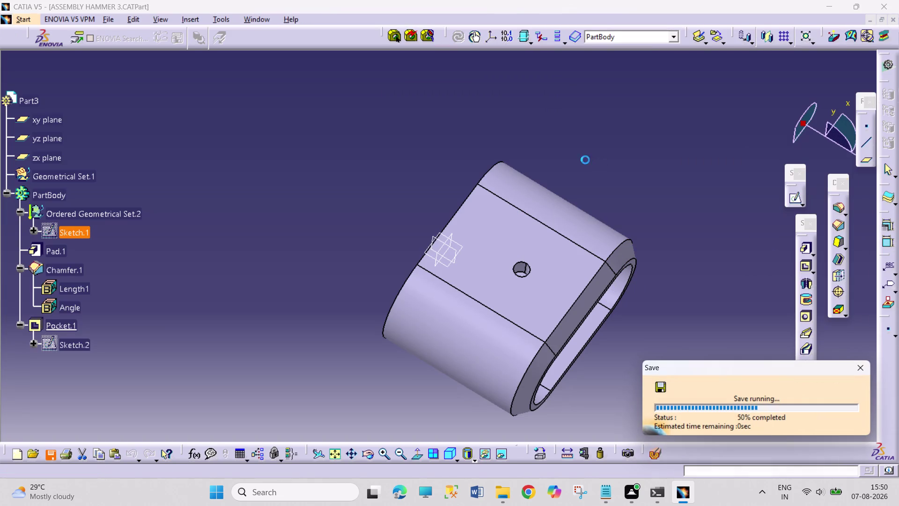
click(263, 14)
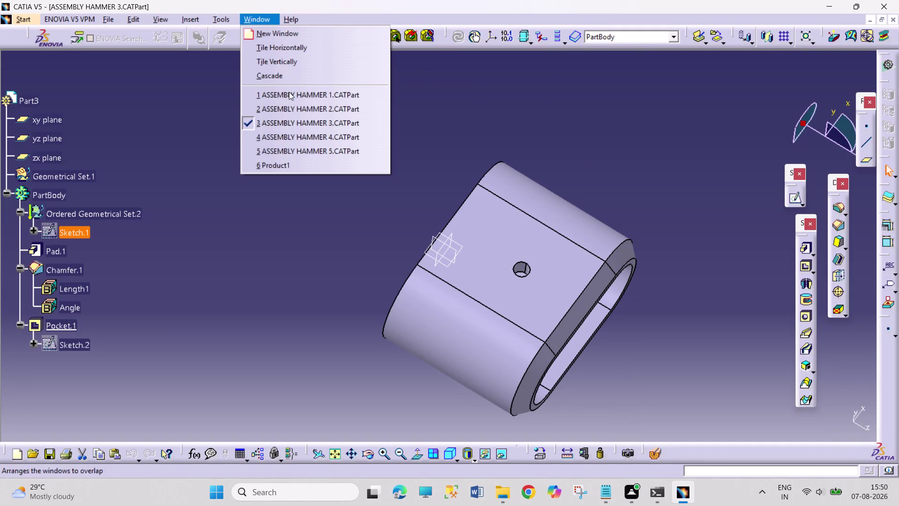
click(315, 171)
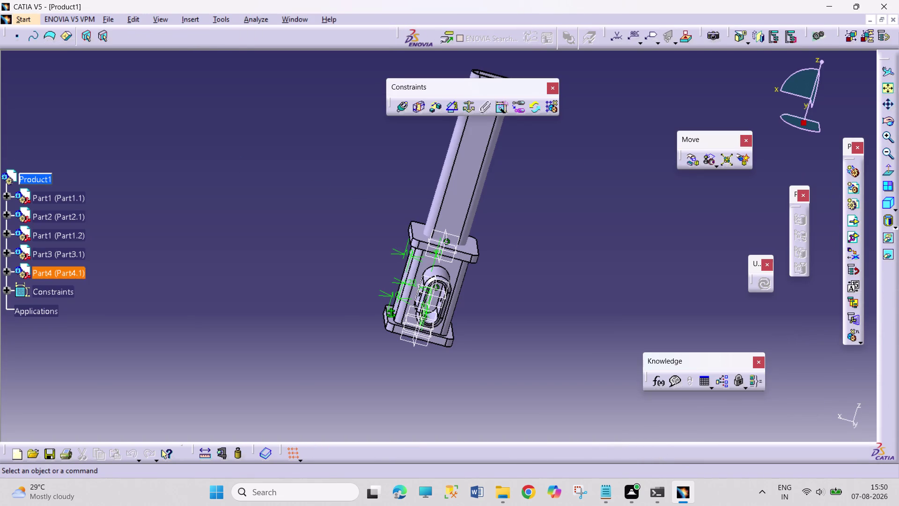
Orbit and zoom Product1 for a close view of the hammer head.
middle_drag(328, 193, 514, 262)
right_drag(335, 197, 513, 262)
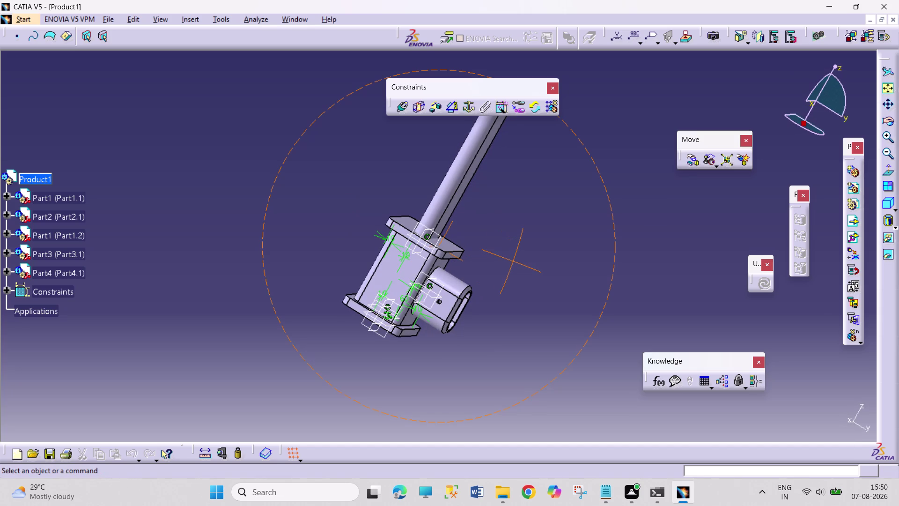
middle_drag(573, 272, 567, 265)
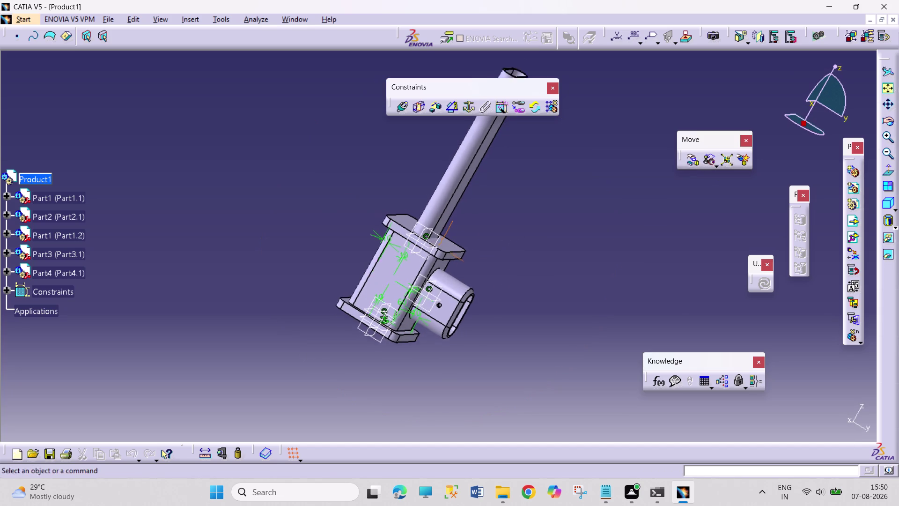
middle_drag(568, 265, 570, 237)
middle_drag(569, 276, 515, 249)
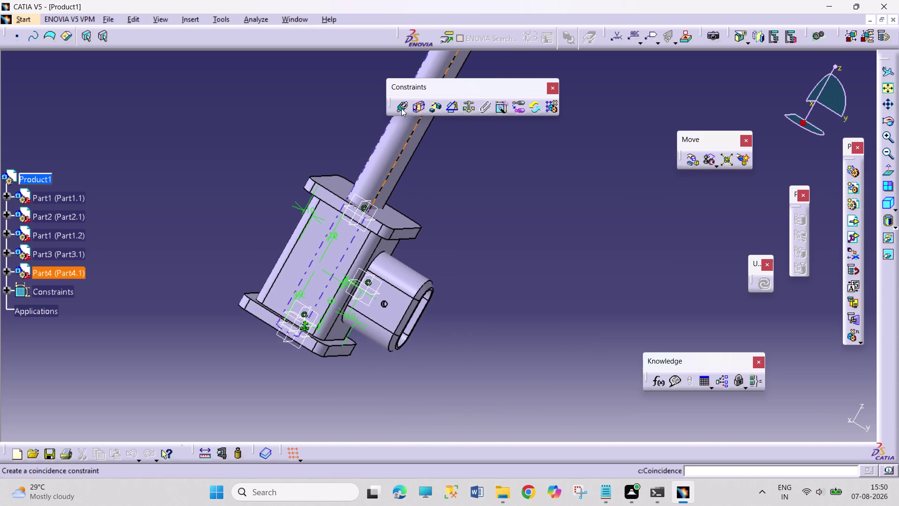
Start a coincidence constraint on the handle's axis, then dismiss it and the Manipulation options.
click(401, 108)
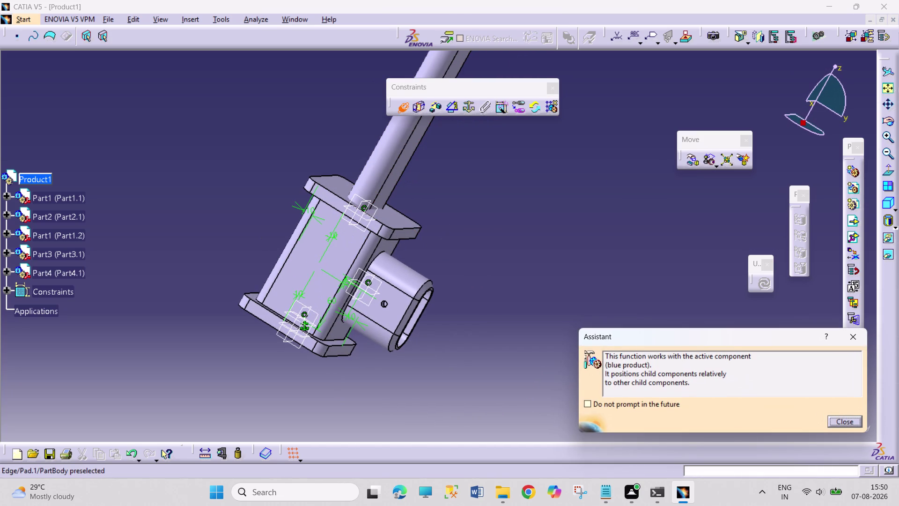
click(394, 178)
middle_drag(469, 243, 454, 243)
right_drag(469, 243, 453, 243)
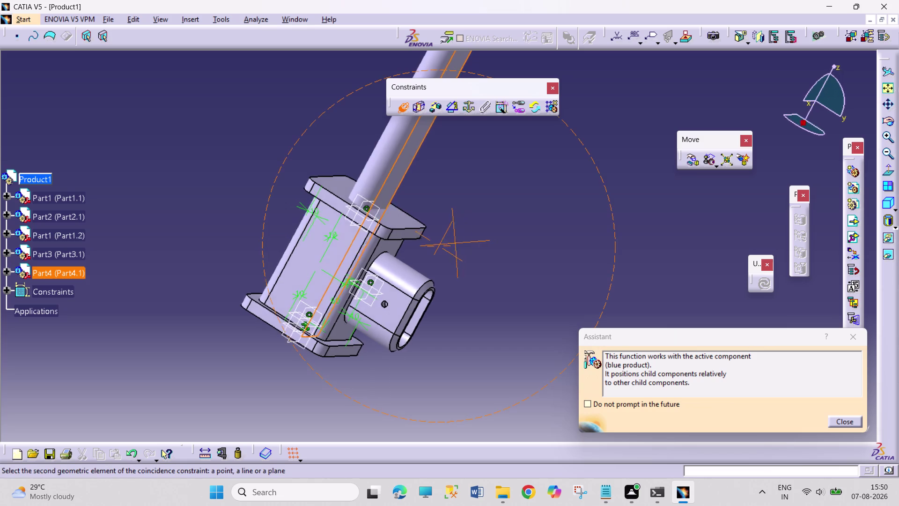
middle_drag(453, 243, 311, 220)
right_drag(454, 243, 315, 221)
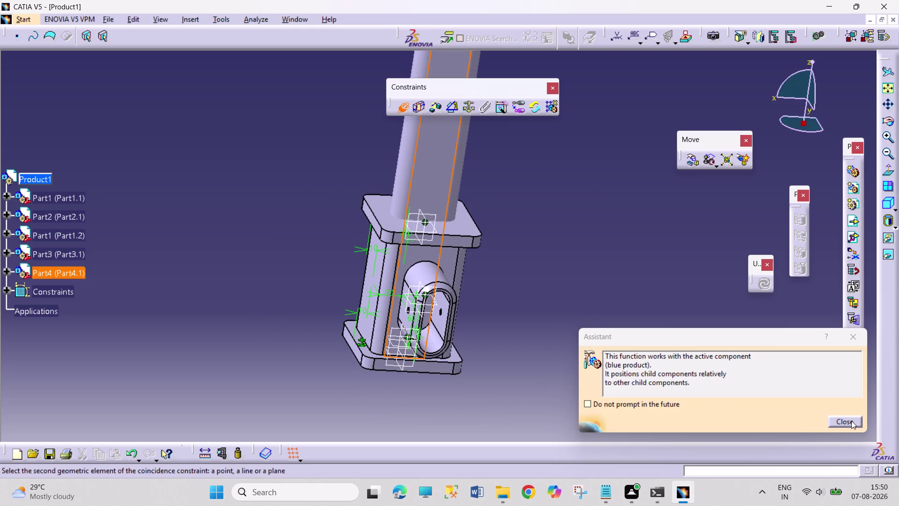
click(851, 421)
click(691, 163)
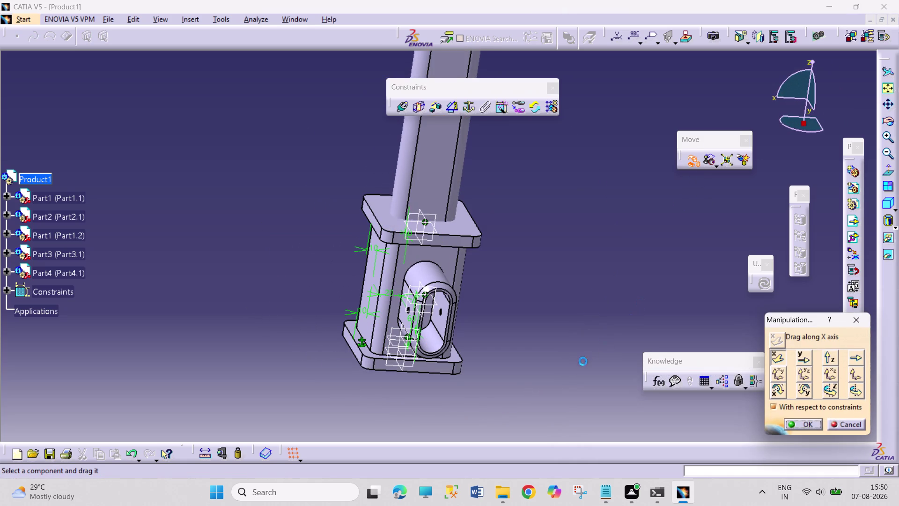
click(860, 419)
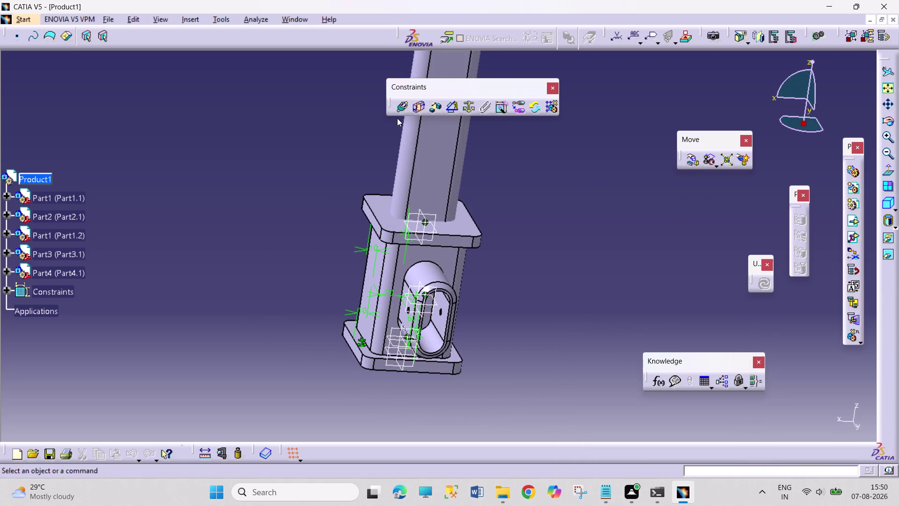
Restart the coincidence constraint and zoom in on the head's slot.
click(399, 111)
middle_drag(500, 312, 503, 267)
middle_drag(507, 327, 478, 300)
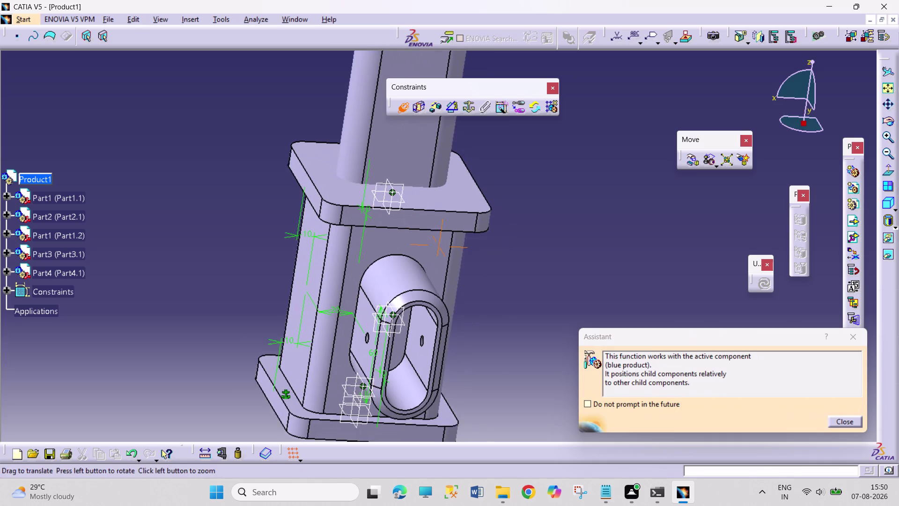
middle_drag(478, 300, 437, 271)
middle_drag(452, 296, 389, 262)
right_drag(421, 296, 390, 264)
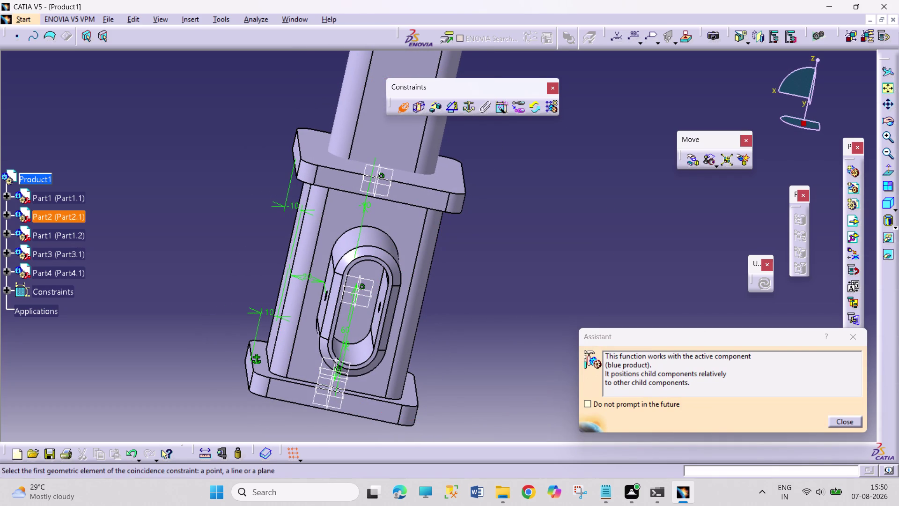
Use Manipulation to slide the handle along its edge axis, clear of the head.
click(696, 160)
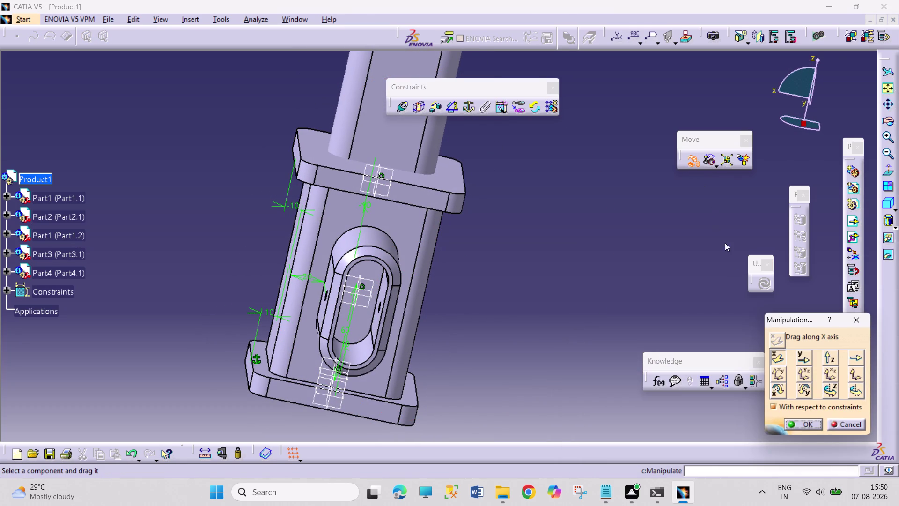
click(853, 356)
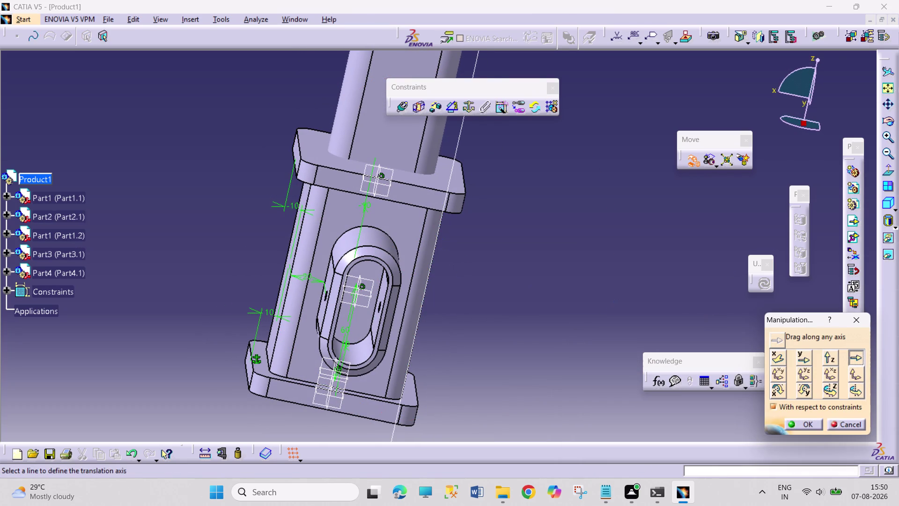
click(448, 201)
drag(402, 141, 425, 91)
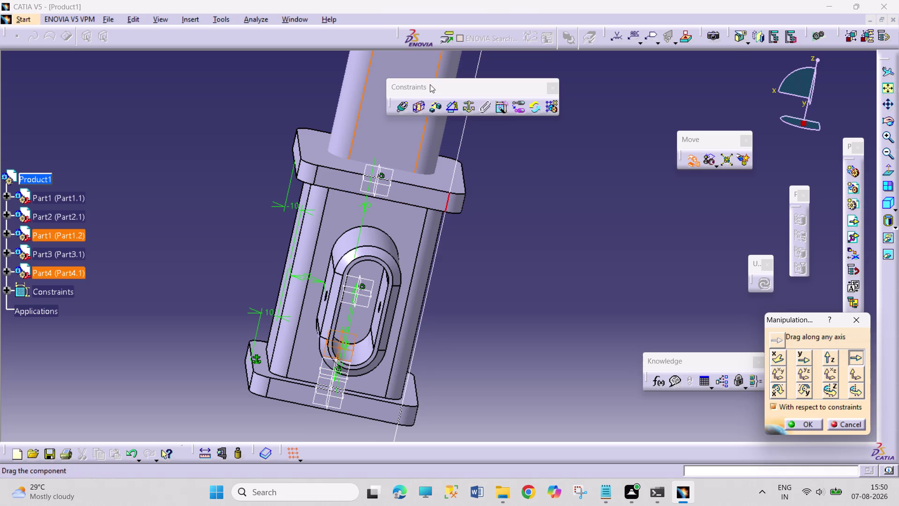
drag(425, 91, 503, 21)
drag(372, 150, 407, 87)
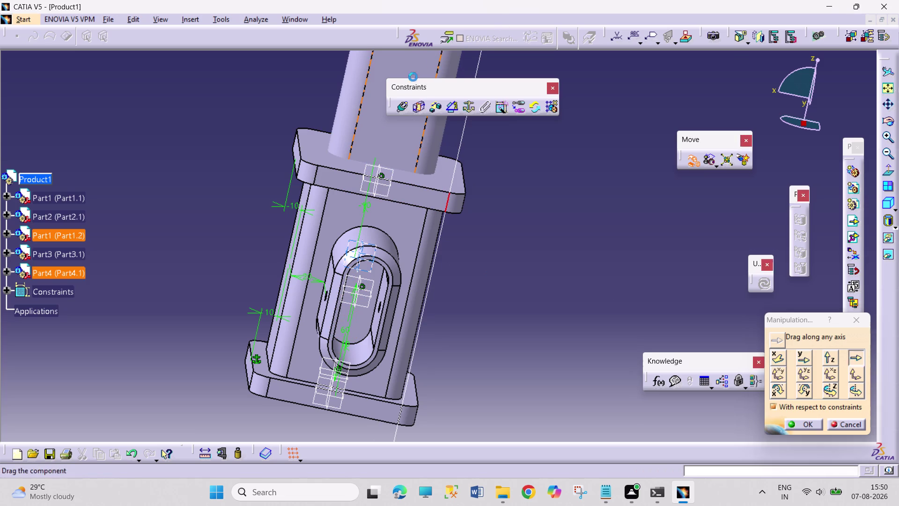
drag(407, 86, 434, 47)
drag(404, 132, 409, 114)
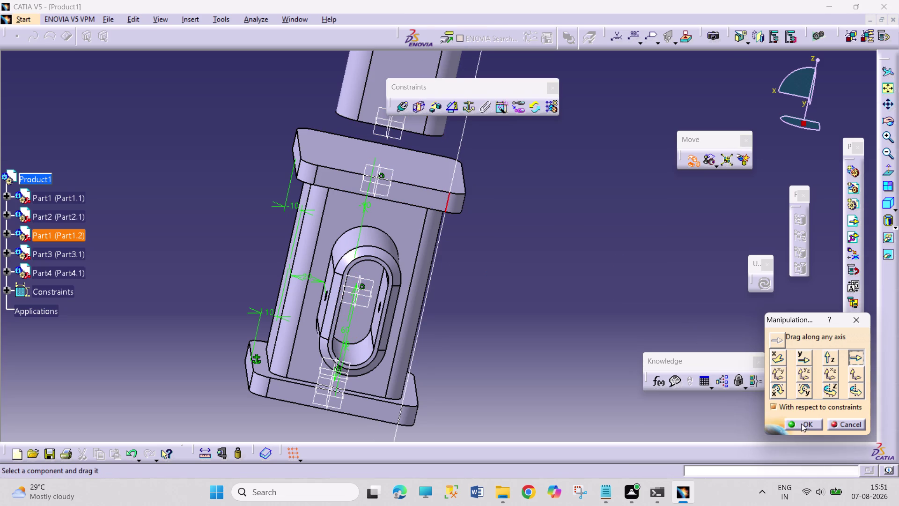
click(806, 425)
Zoom out and orbit the assembly into an enlarged front view of the hammer head.
middle_drag(618, 216, 527, 366)
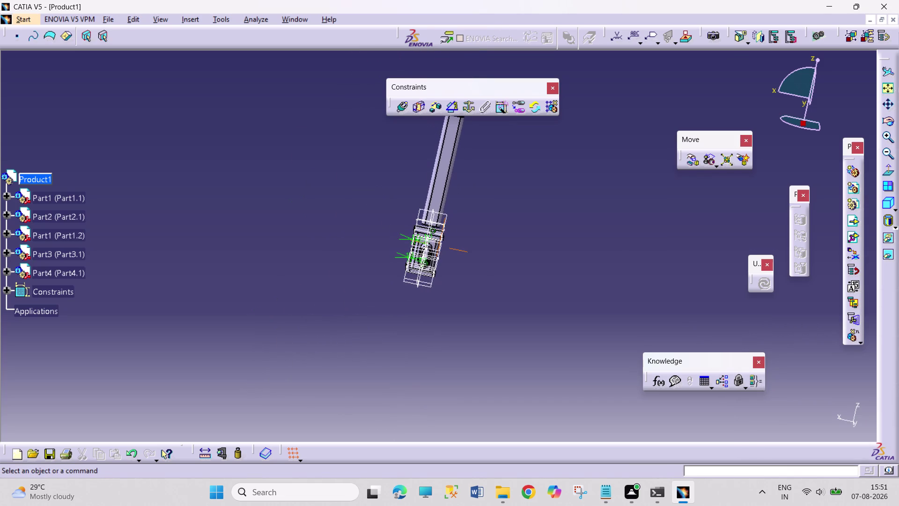
middle_drag(528, 366, 523, 359)
middle_drag(379, 209, 527, 303)
right_drag(386, 214, 527, 303)
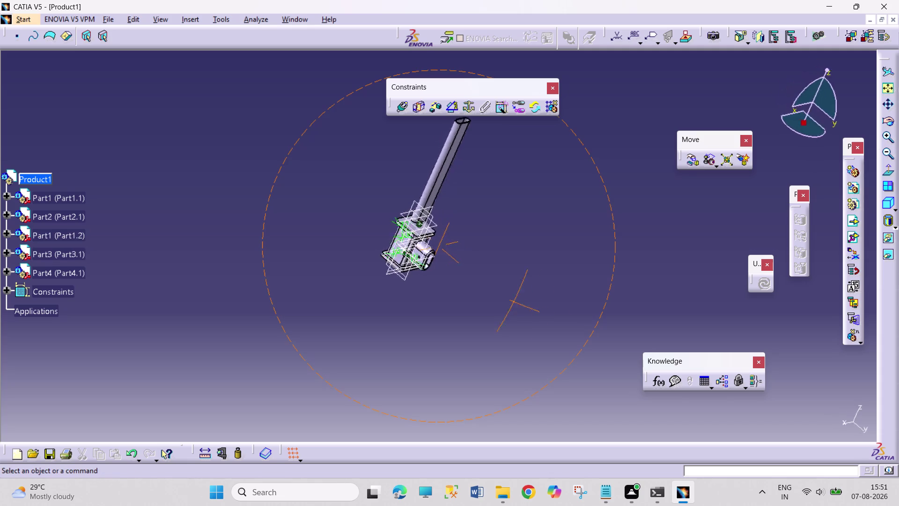
middle_drag(527, 303, 630, 363)
right_drag(527, 303, 626, 361)
middle_drag(578, 322, 462, 253)
right_drag(571, 319, 463, 253)
scroll(up, 3)
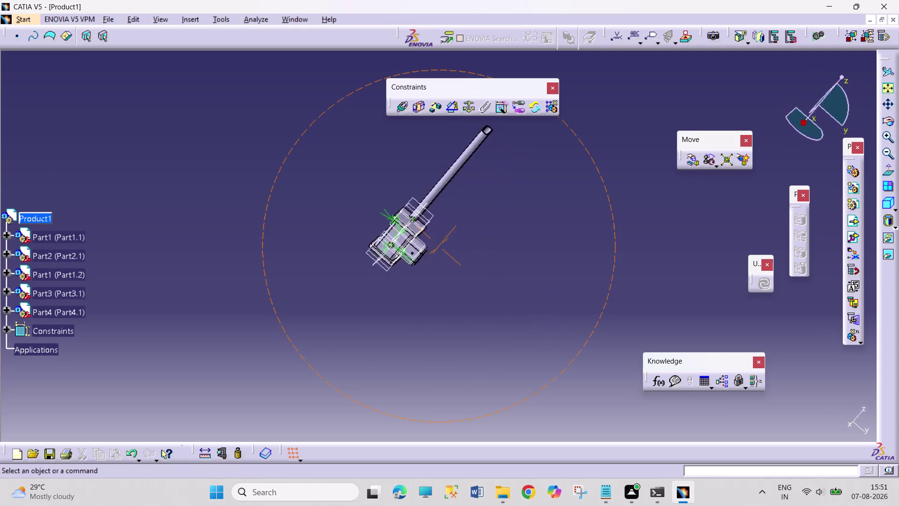
middle_drag(463, 254, 297, 187)
right_drag(462, 254, 276, 196)
middle_drag(476, 219, 489, 146)
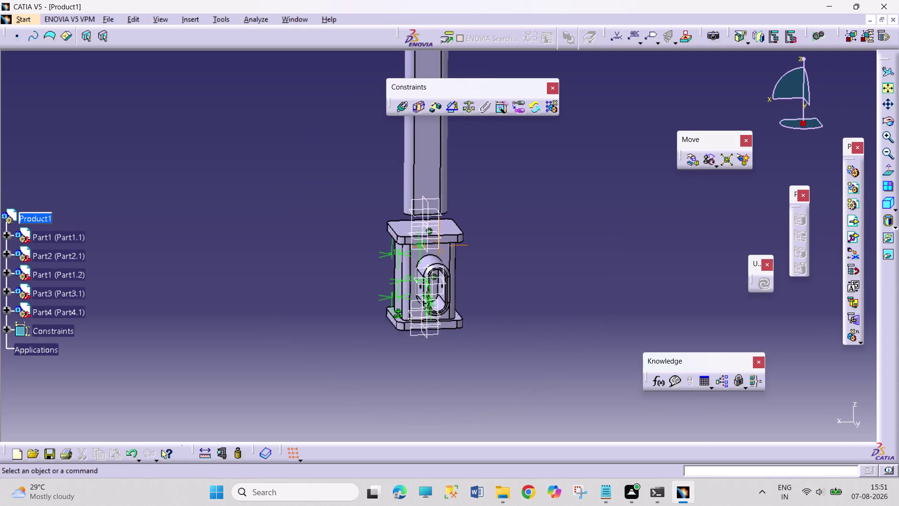
middle_drag(489, 146, 501, 130)
Switch to ASSEMBLY HAMMER 4, turn the tube to its side hole, and edit Pocket.1.
click(289, 20)
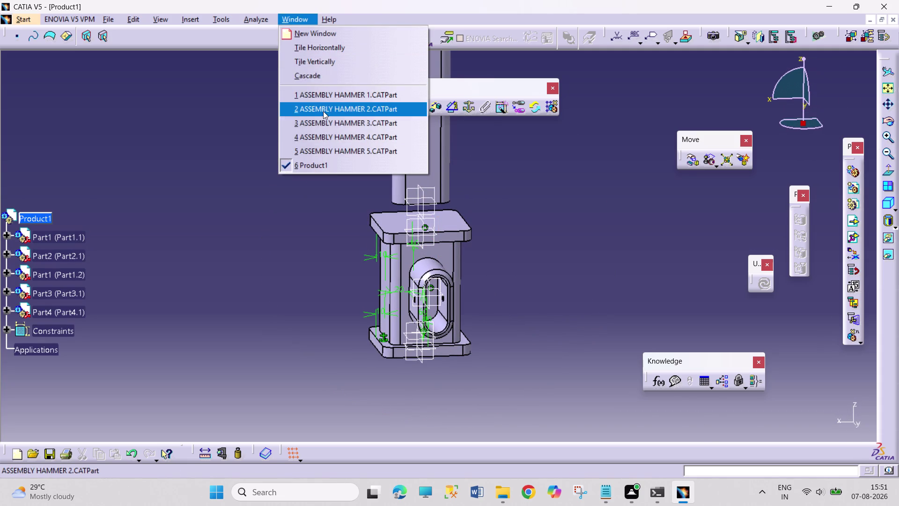
click(331, 133)
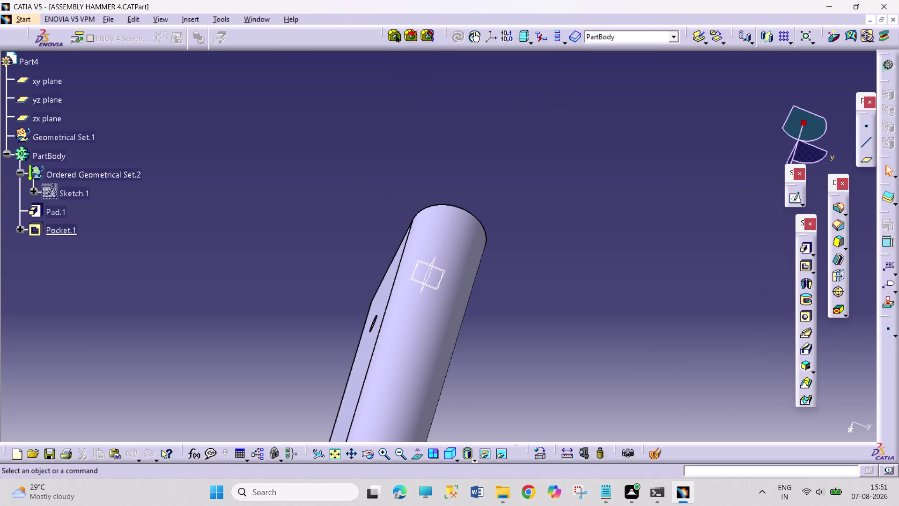
middle_drag(495, 302, 440, 323)
right_drag(487, 301, 403, 313)
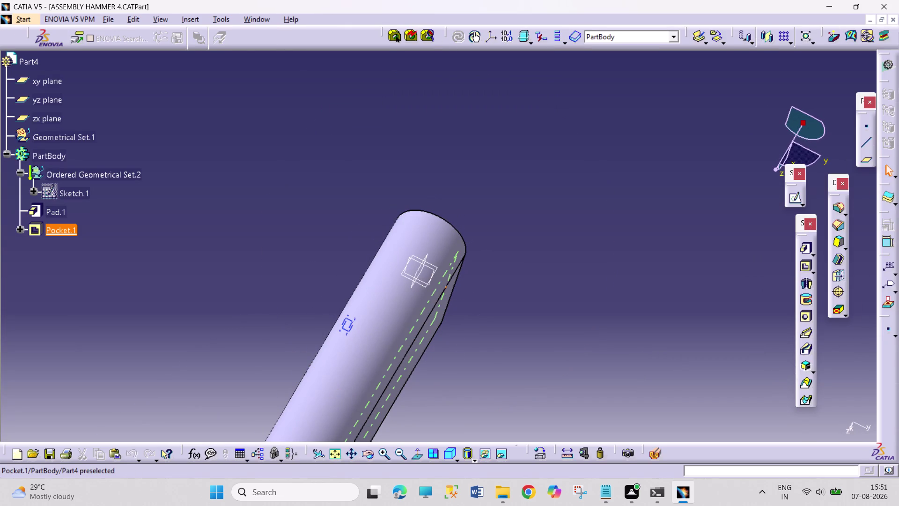
double_click(48, 227)
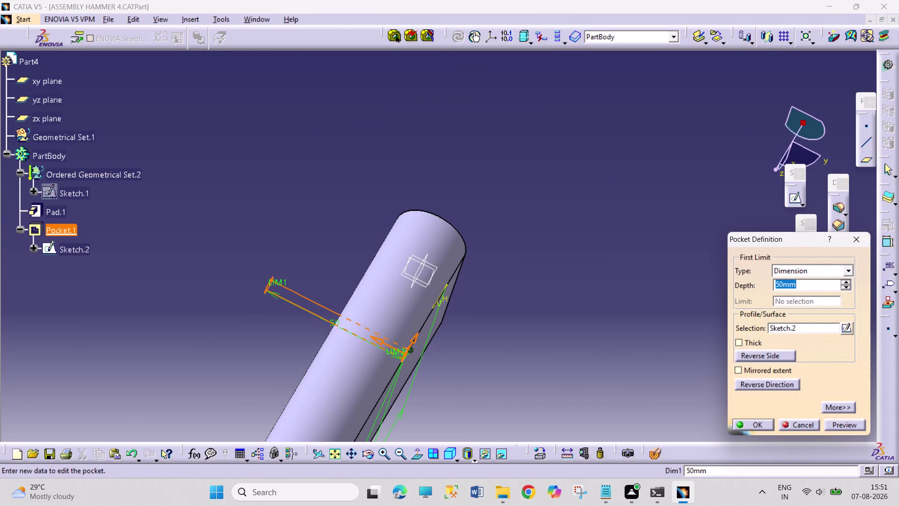
Reverse Pocket.1's cutting direction, apply it, and turn the tube to check the hole.
click(380, 339)
click(752, 417)
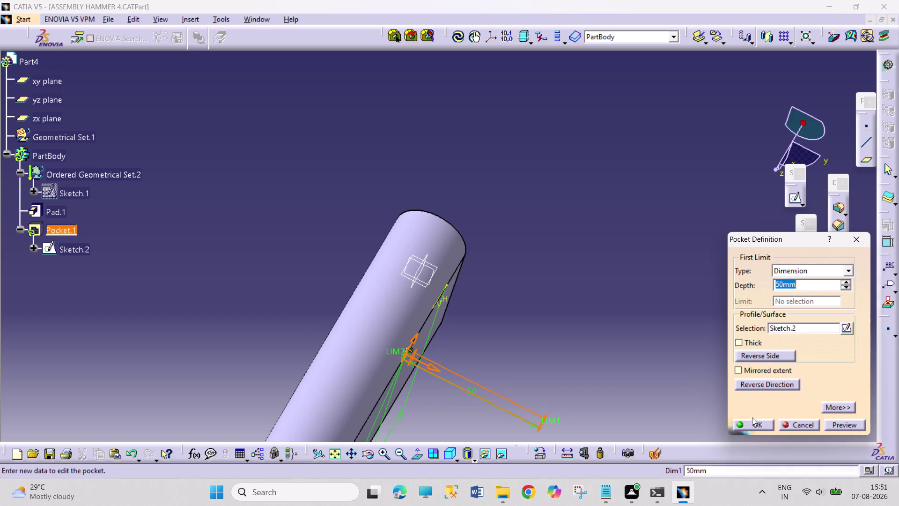
click(750, 421)
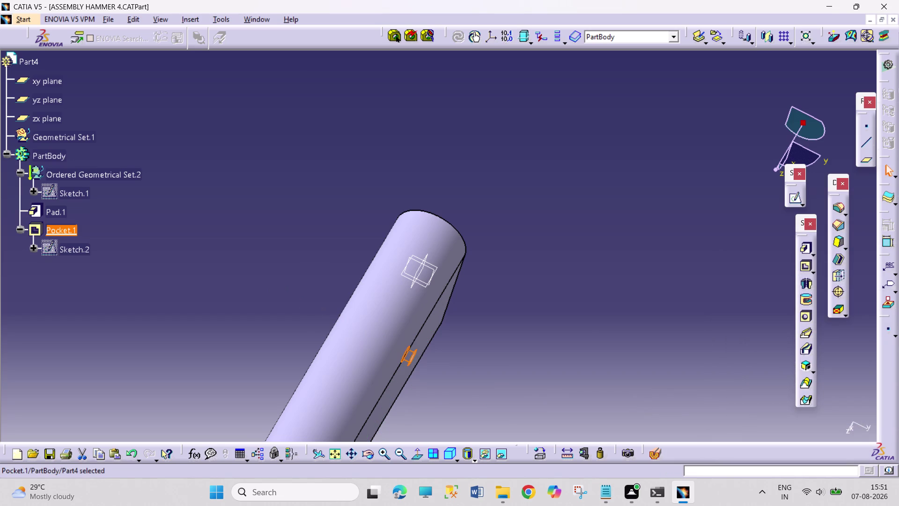
middle_drag(580, 373, 466, 352)
right_drag(566, 371, 468, 350)
click(501, 330)
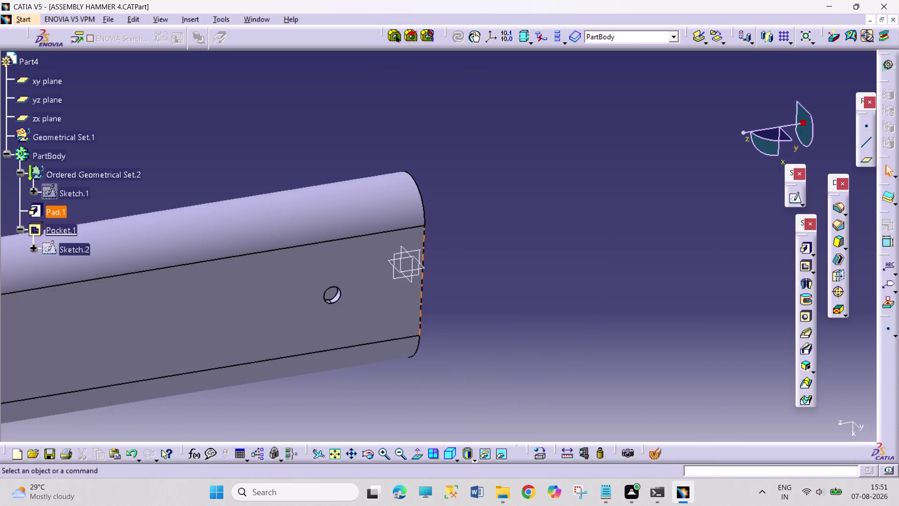
Reopen Pocket.1, preview the 50 mm cut, confirm it, and save ASSEMBLY HAMMER 4.
double_click(52, 227)
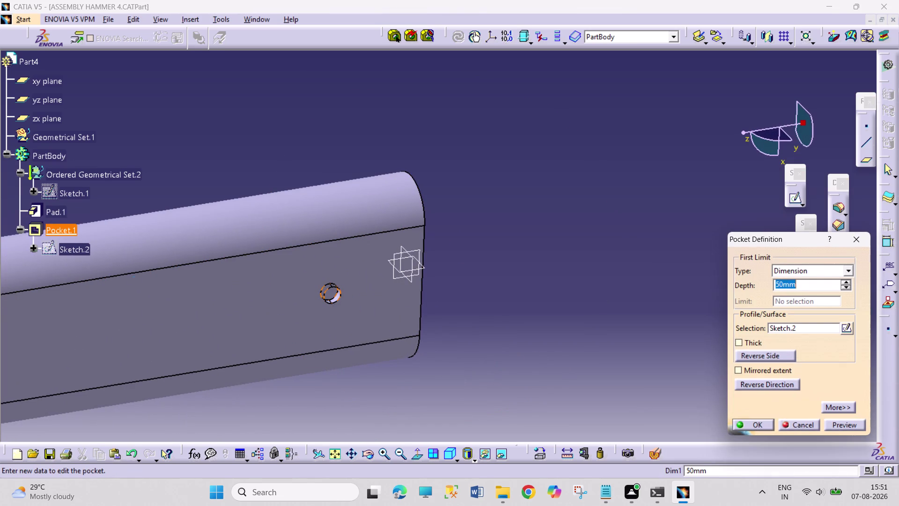
click(339, 304)
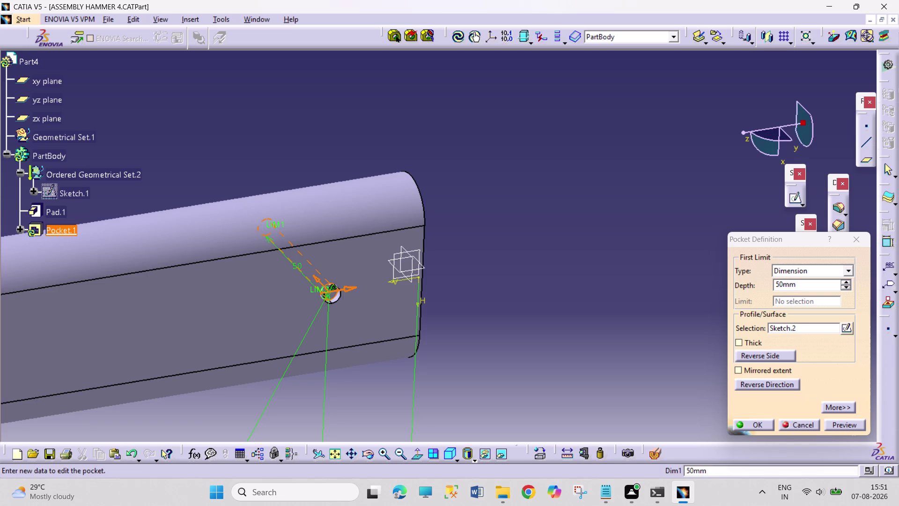
middle_drag(273, 166, 399, 313)
right_drag(278, 175, 399, 313)
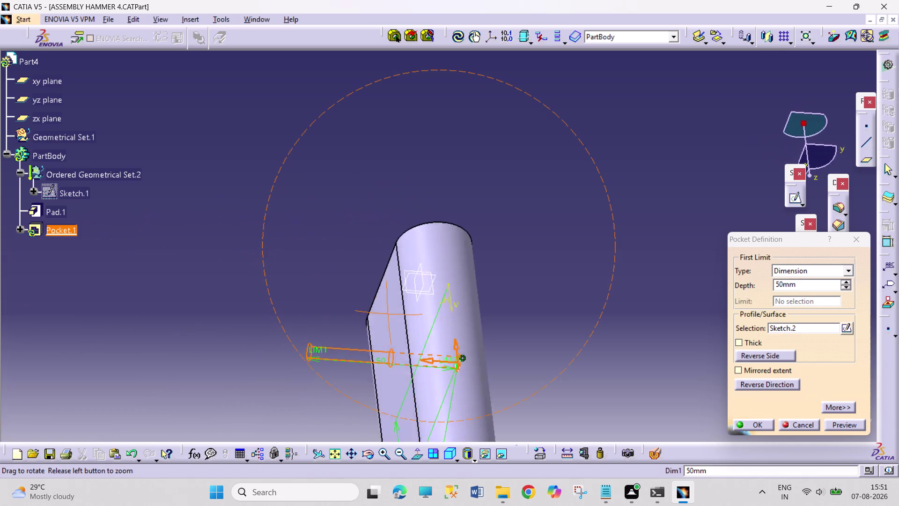
middle_drag(399, 313, 433, 302)
right_drag(399, 313, 446, 308)
click(758, 426)
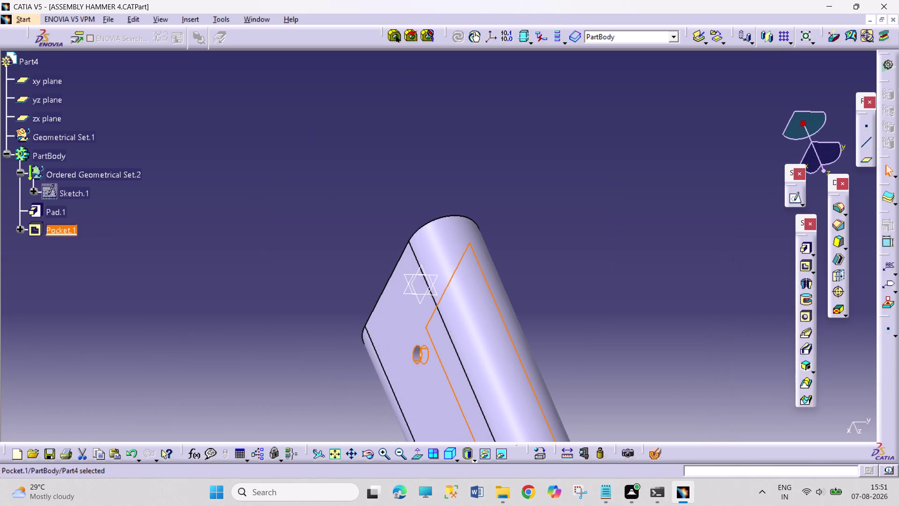
click(669, 391)
key(ctrl+s)
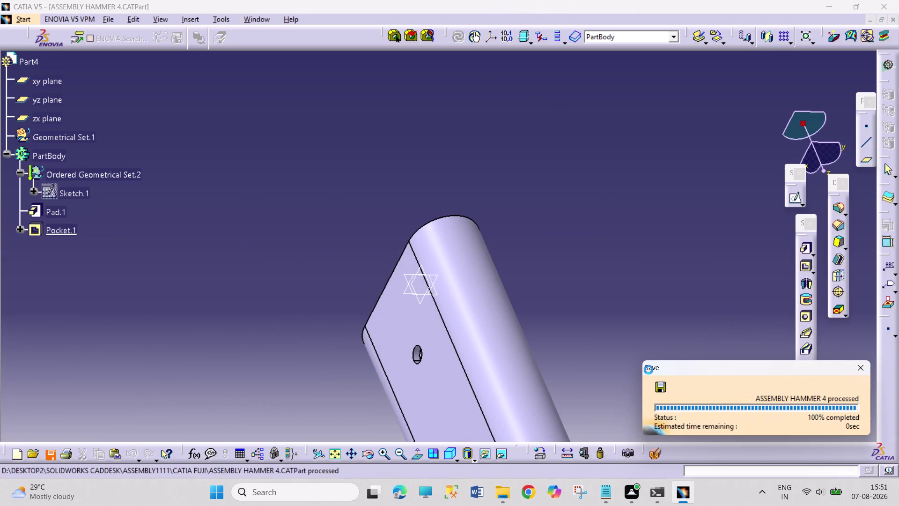
Orbit the tube to look down its open end, then reopen Pocket.1.
middle_drag(589, 329, 423, 334)
right_drag(586, 329, 424, 333)
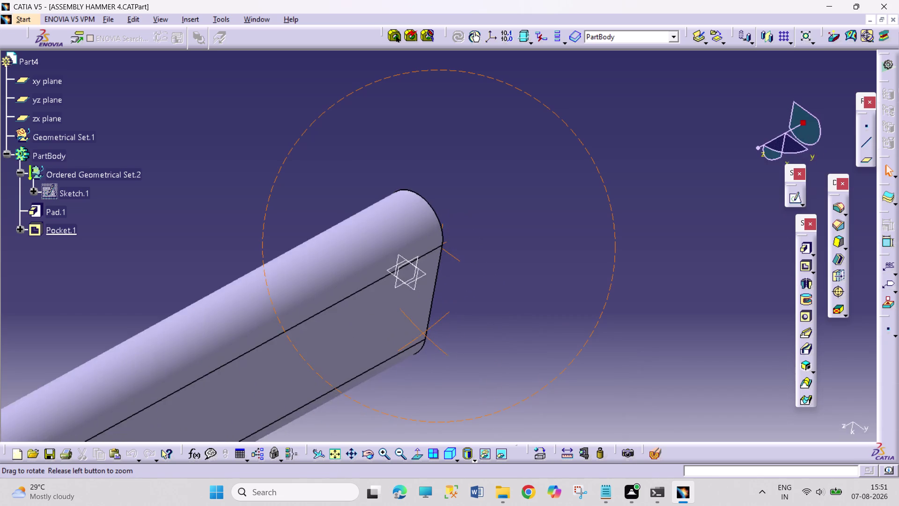
middle_drag(423, 334, 530, 403)
right_drag(423, 333, 528, 400)
middle_drag(427, 207, 424, 227)
right_drag(427, 214, 424, 227)
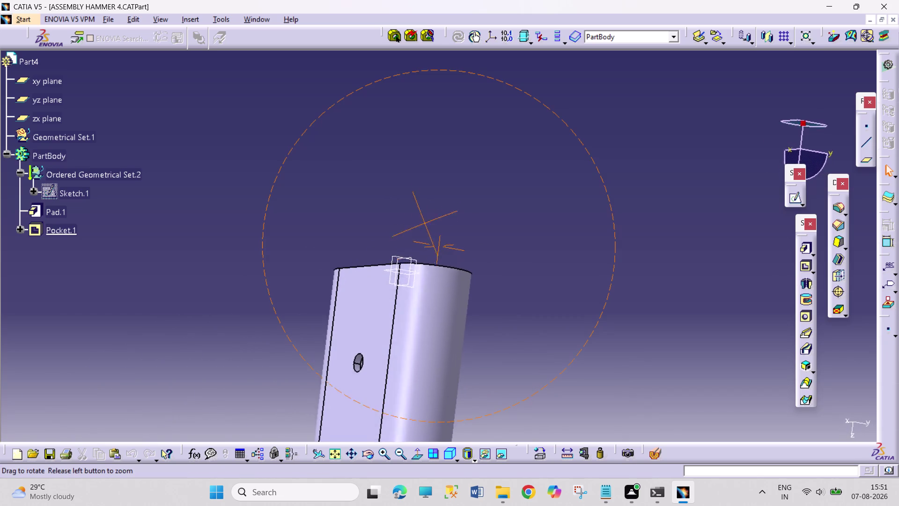
middle_drag(424, 227, 481, 399)
right_drag(424, 227, 481, 399)
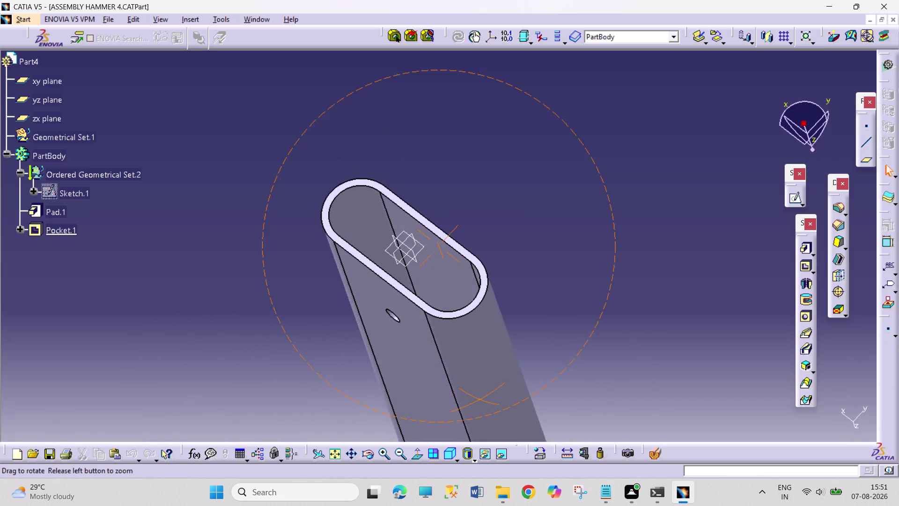
middle_drag(481, 400, 512, 404)
right_drag(481, 399, 513, 404)
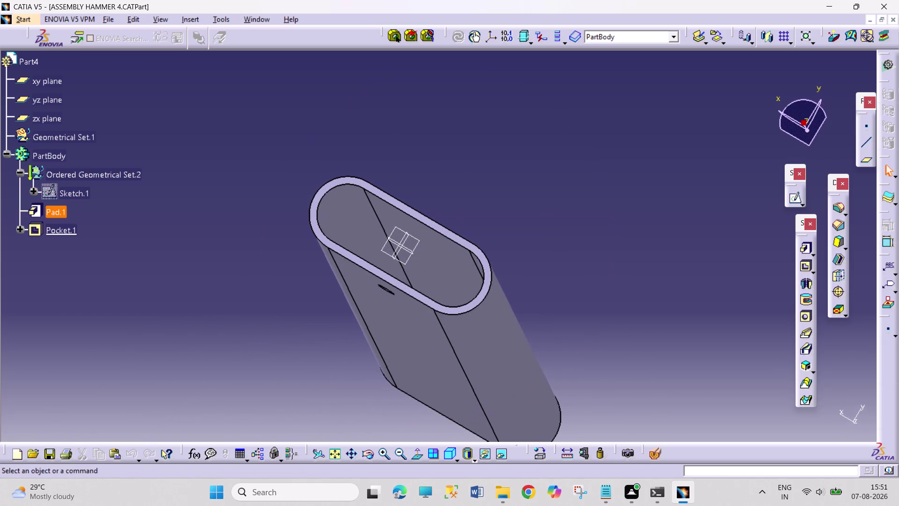
double_click(58, 234)
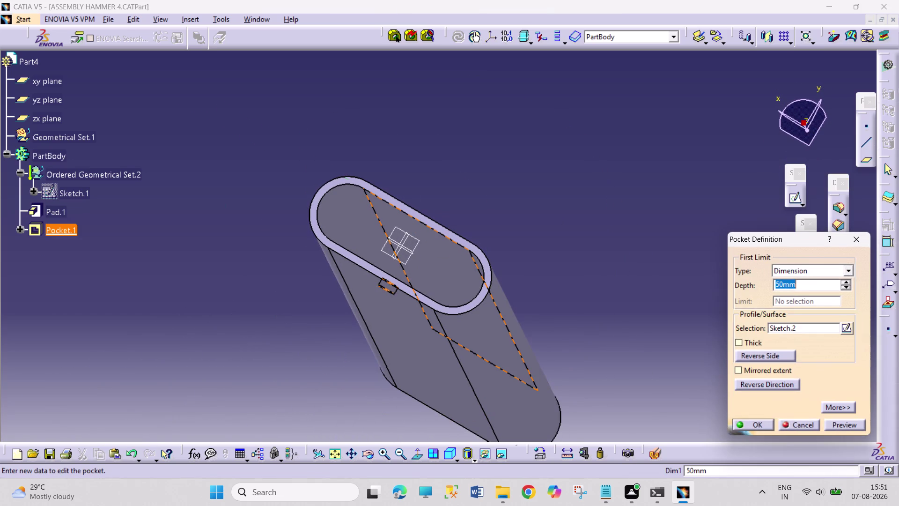
Give Pocket.1 a Dimension-type mirrored extent and save ASSEMBLY HAMMER 4.
click(848, 268)
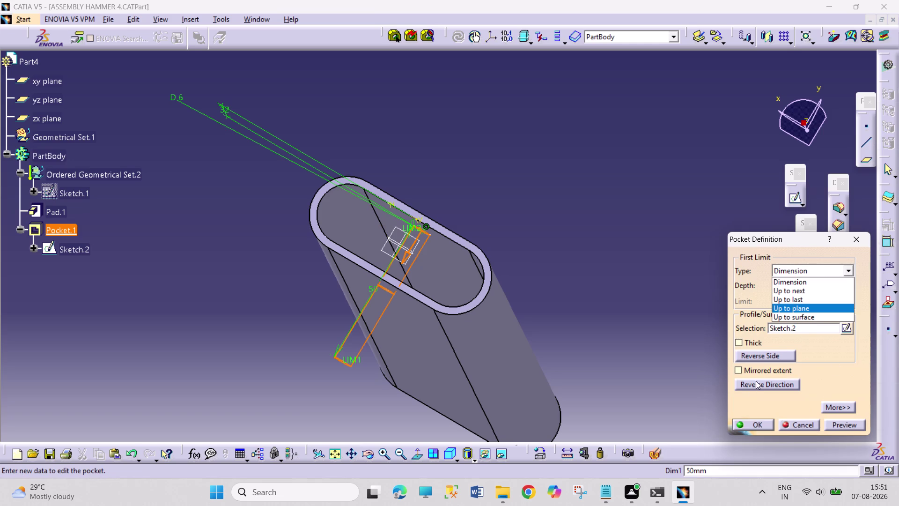
click(748, 371)
click(748, 371)
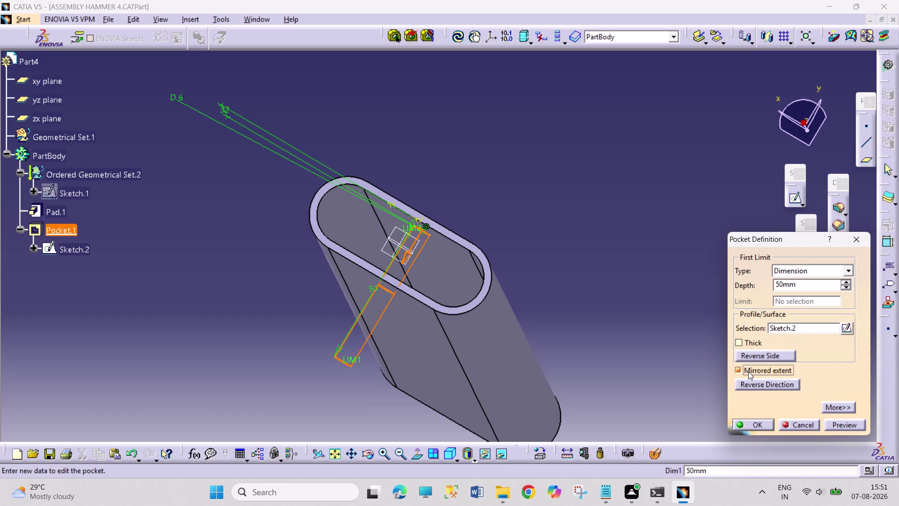
click(751, 422)
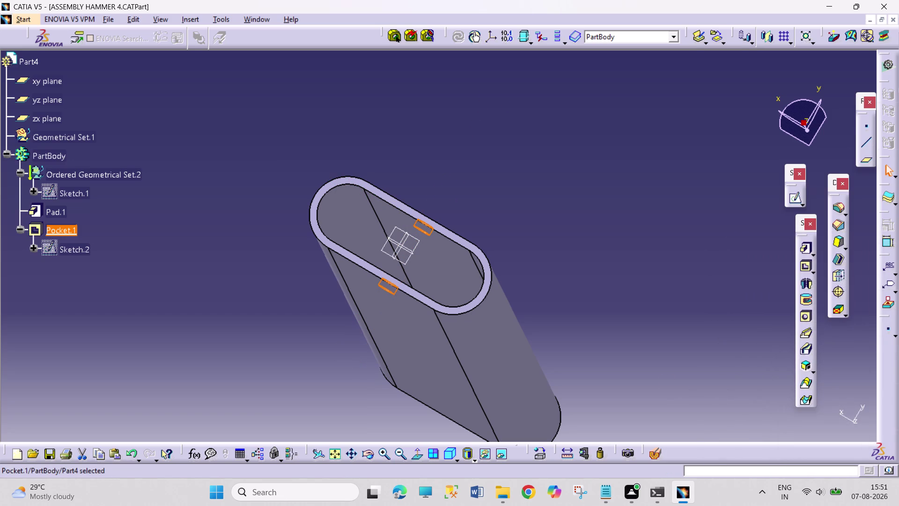
key(ctrl+s)
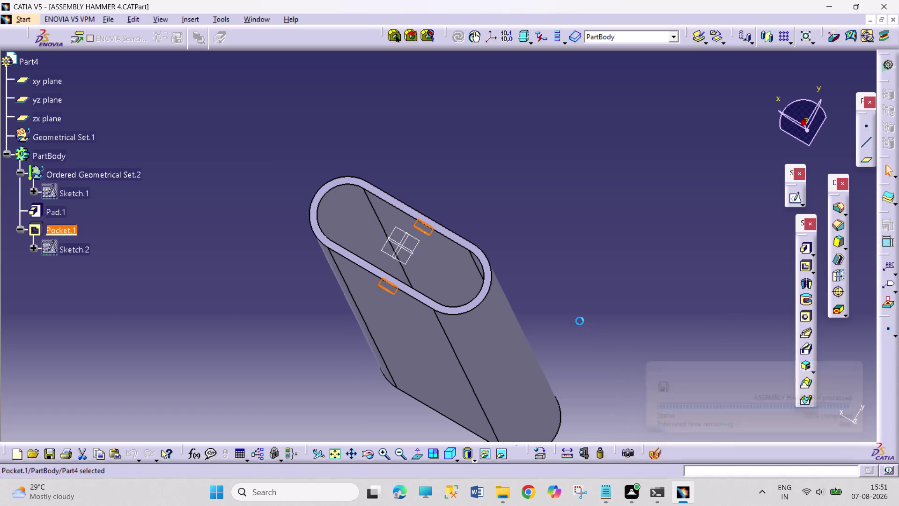
click(580, 320)
click(245, 13)
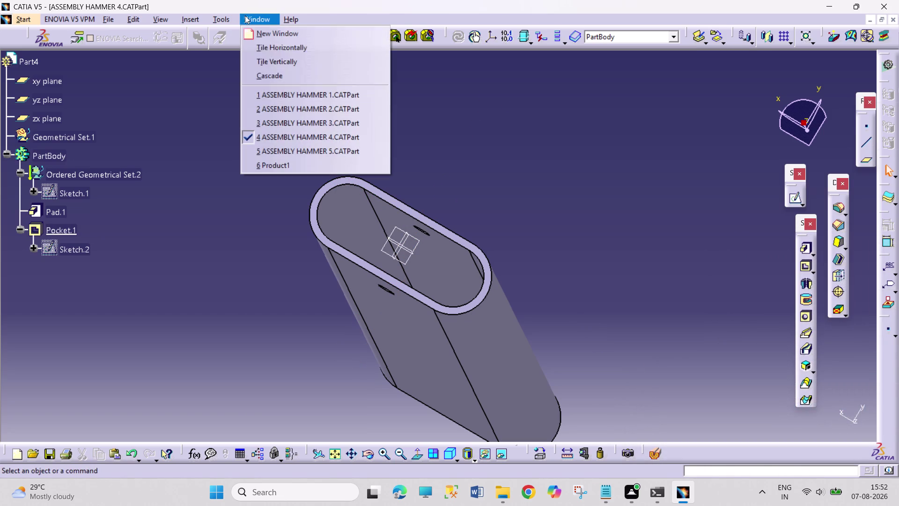
Return to Product1, orbit to the handle and head, and cancel the Manipulation dialog.
click(296, 160)
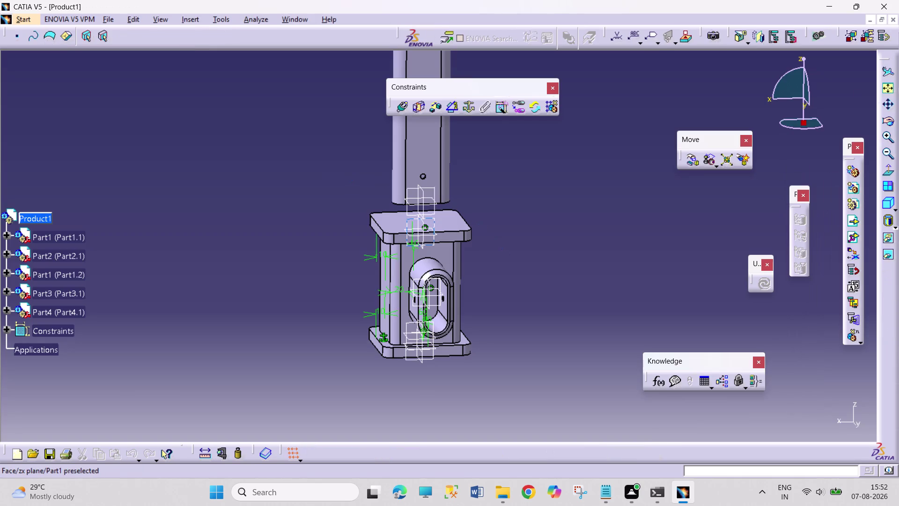
middle_drag(296, 149, 430, 334)
right_drag(298, 149, 430, 334)
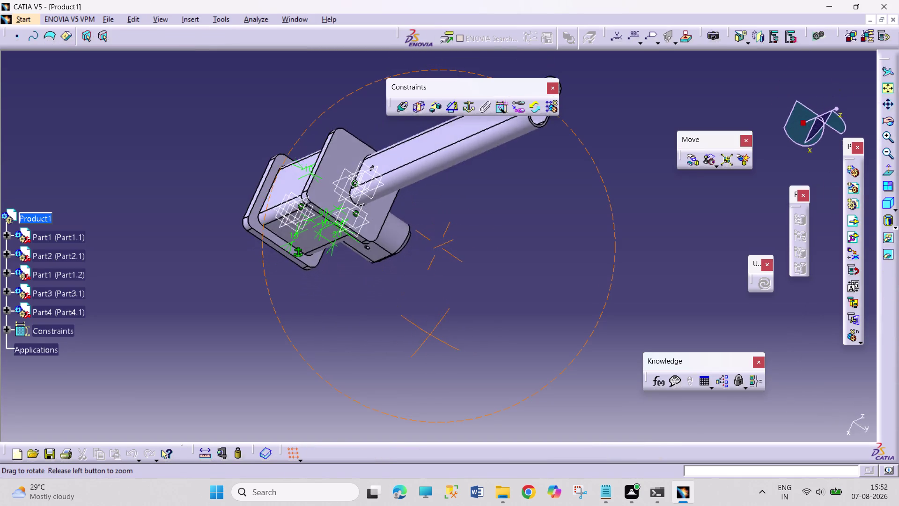
middle_drag(429, 333, 369, 244)
right_drag(430, 334, 370, 244)
middle_drag(445, 244, 442, 198)
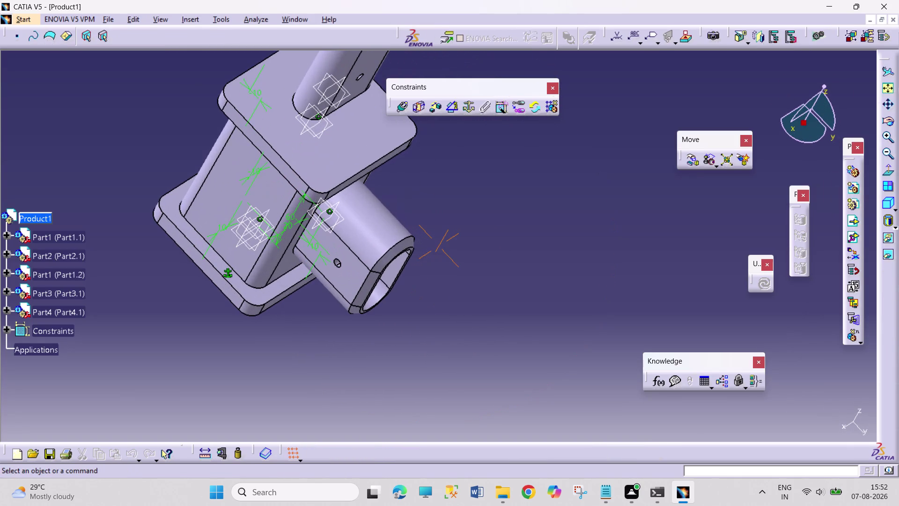
click(697, 154)
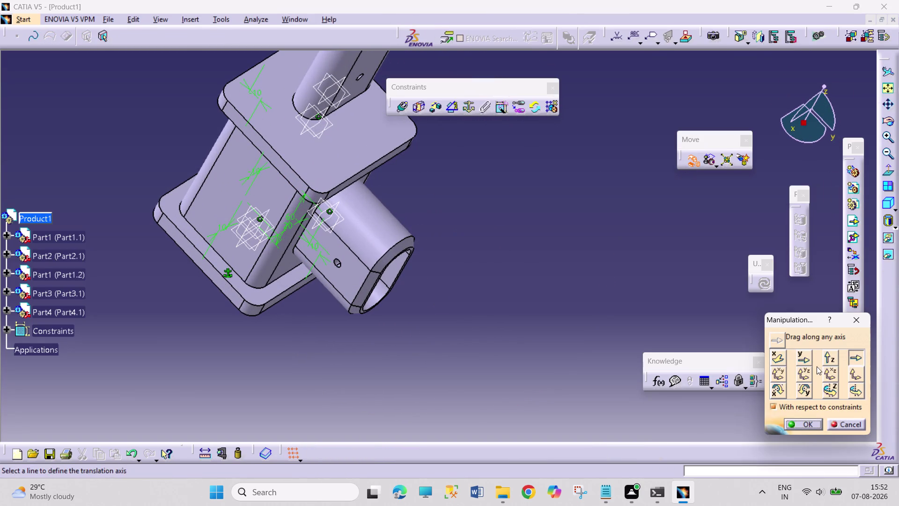
click(848, 421)
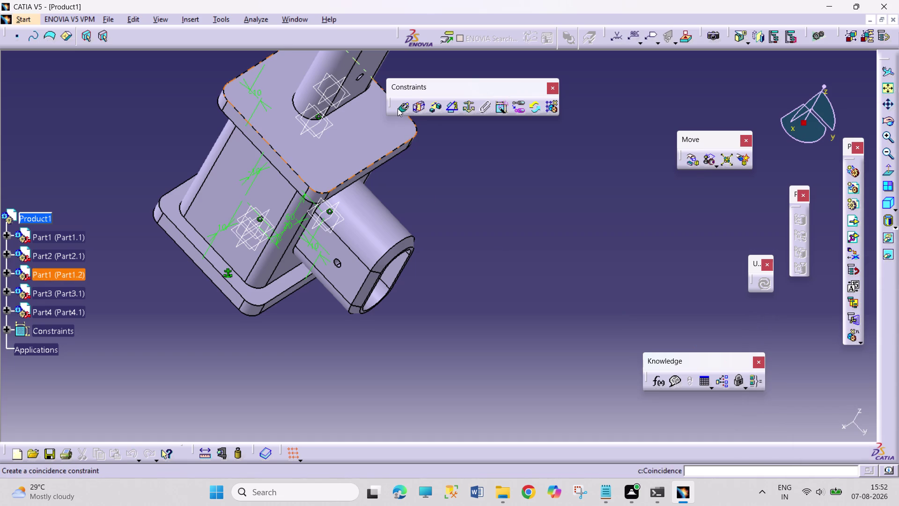
Constrain the Part3 hole axis coincident with the Part4 hole axis, creating Coincidence.14.
click(398, 108)
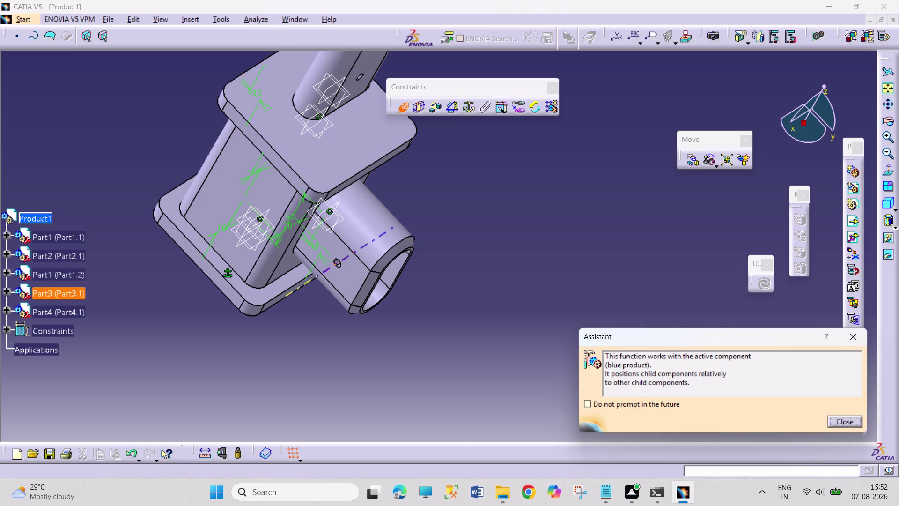
click(337, 267)
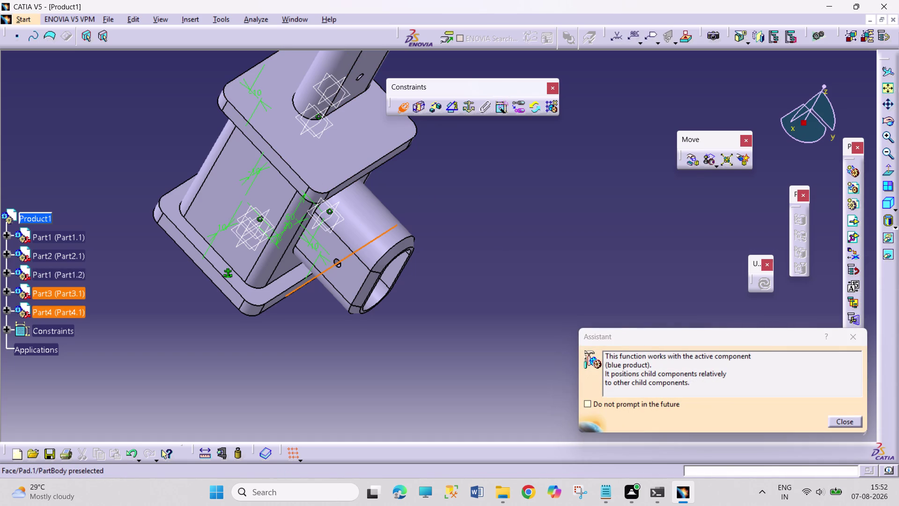
middle_drag(350, 84, 366, 43)
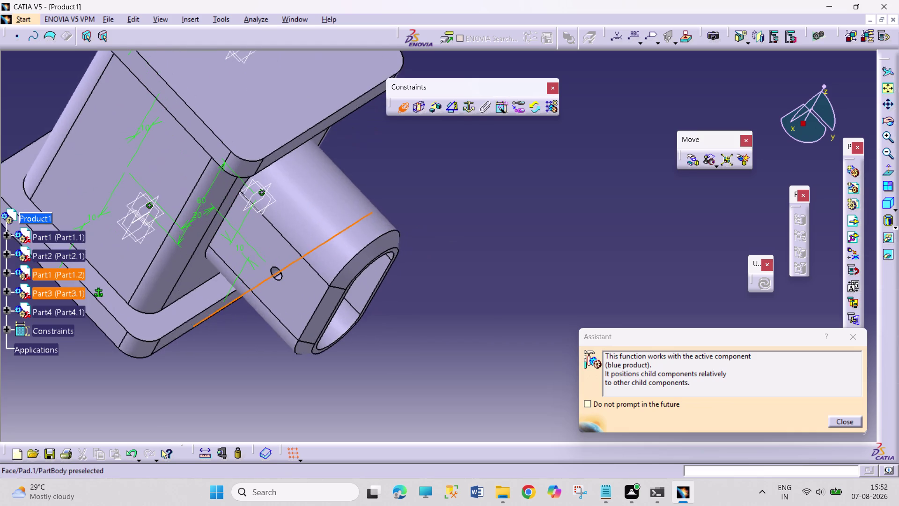
middle_drag(349, 72, 438, 348)
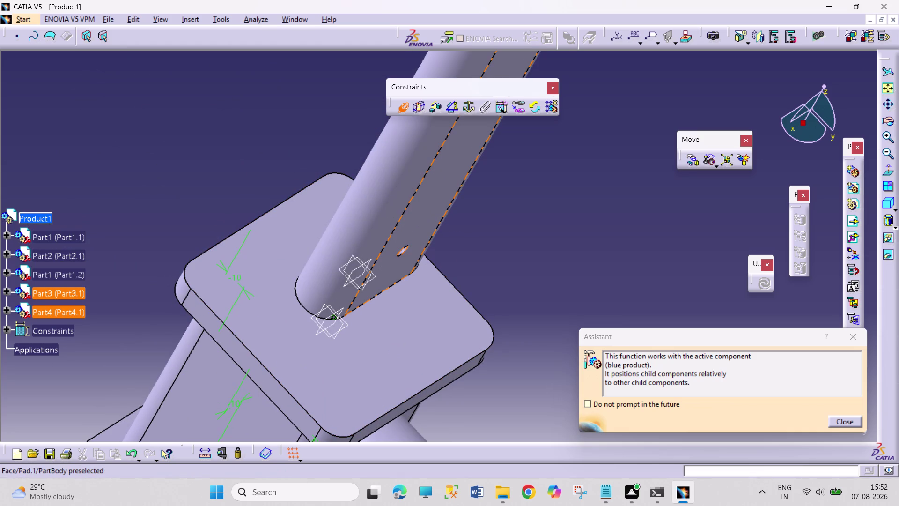
middle_drag(516, 260, 373, 305)
right_drag(500, 263, 371, 300)
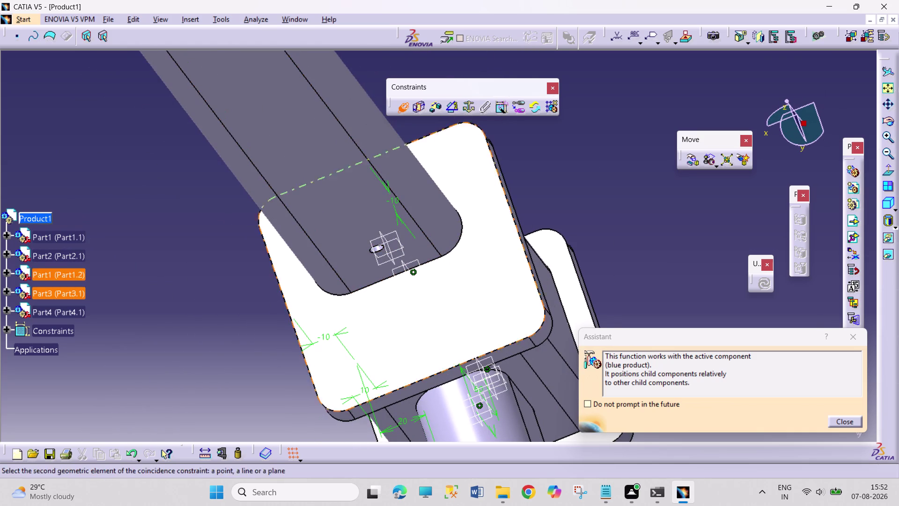
middle_drag(239, 232, 299, 203)
right_drag(255, 233, 296, 202)
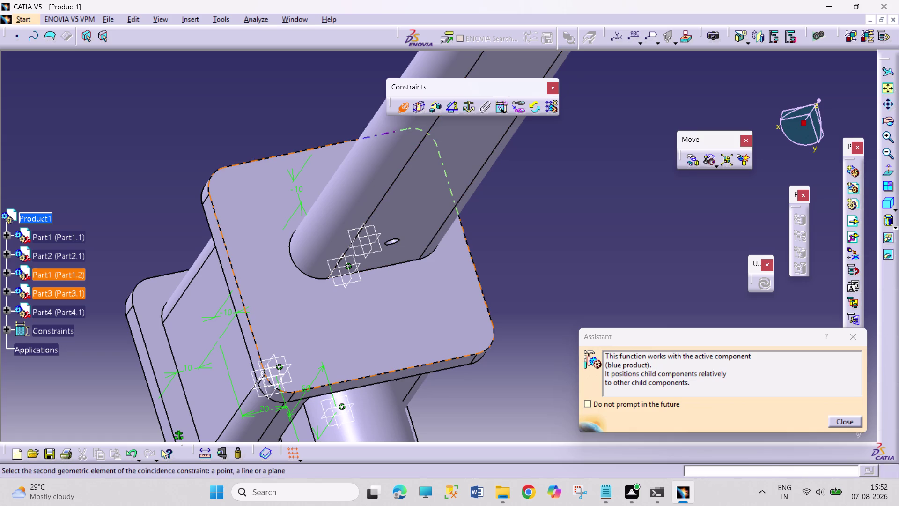
middle_drag(454, 288, 439, 193)
right_drag(454, 283, 438, 193)
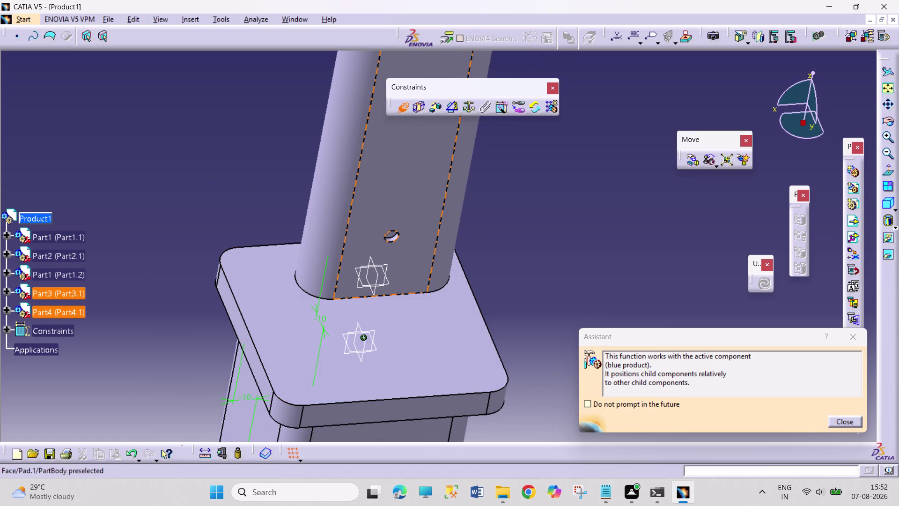
click(394, 236)
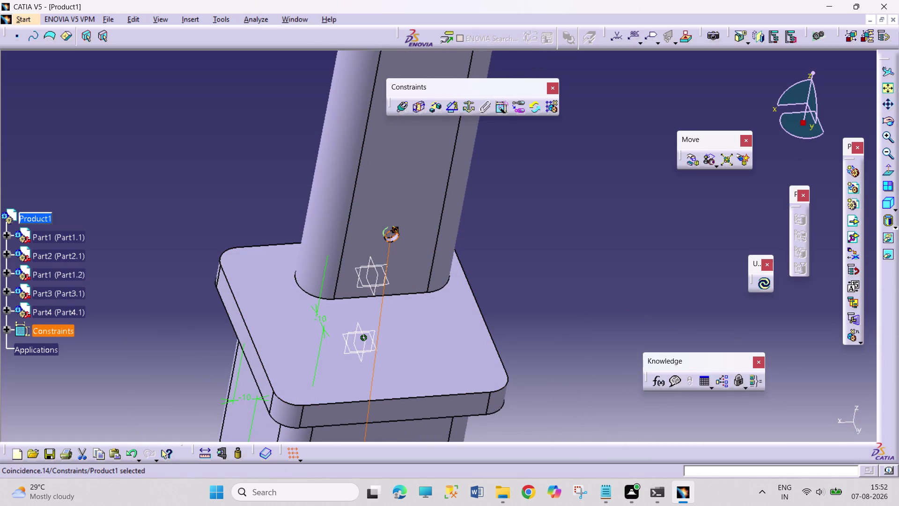
Update the assembly and orbit the view to the head plate's underside hole.
click(756, 284)
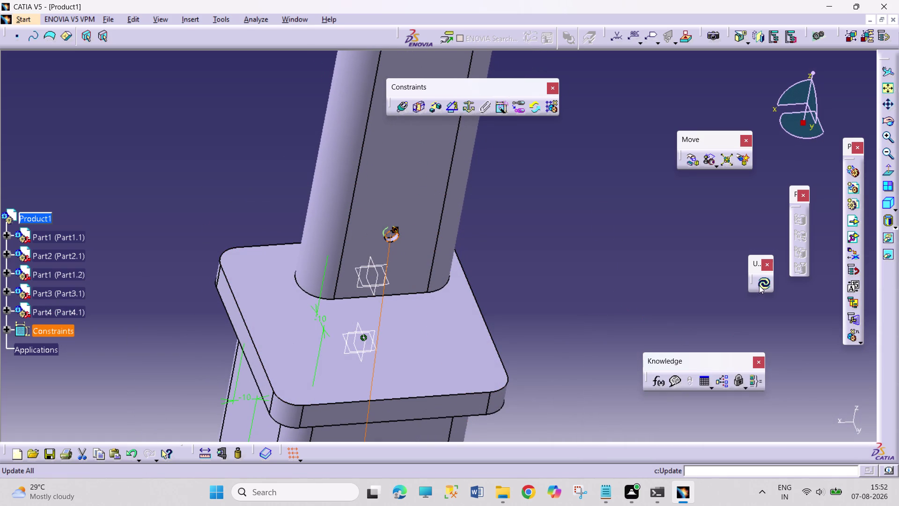
click(760, 285)
middle_drag(331, 244, 372, 273)
right_drag(343, 251, 372, 273)
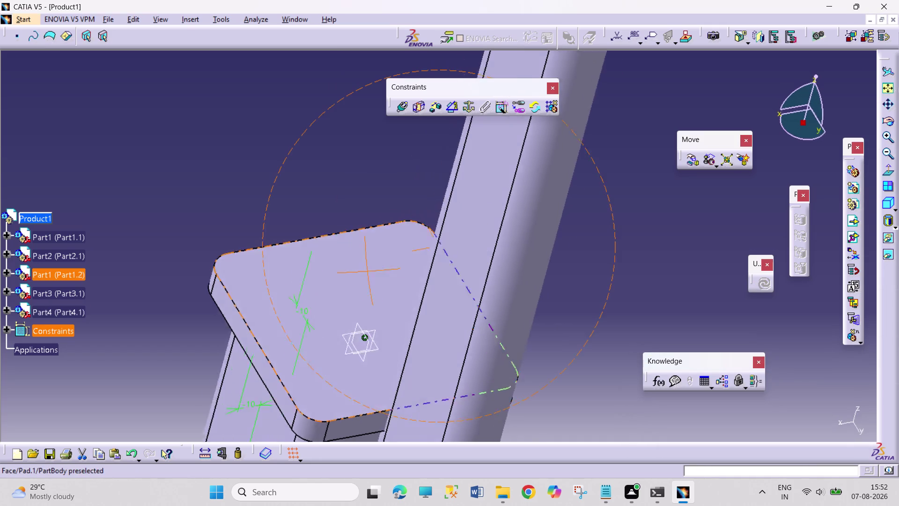
middle_drag(372, 274, 521, 362)
right_drag(373, 273, 521, 362)
middle_drag(476, 411, 401, 157)
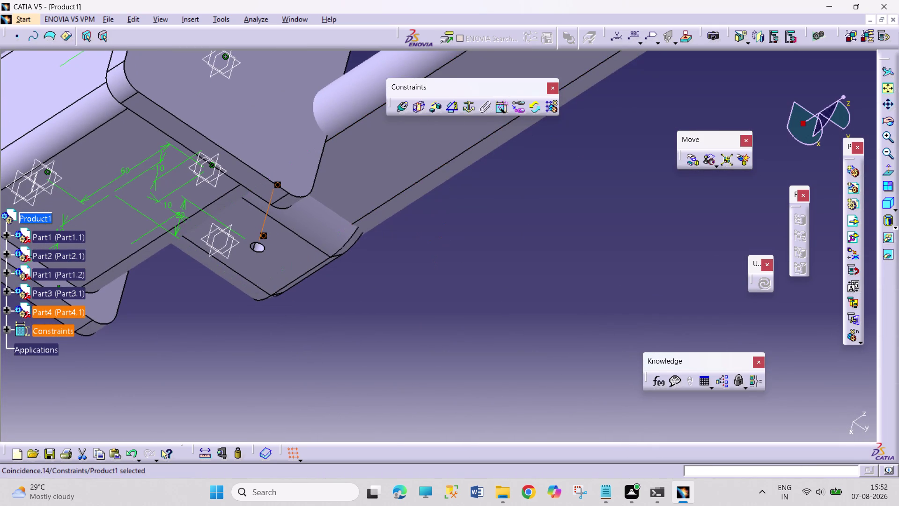
Zoom out to see the handle and head together, then start the Manipulation tool.
middle_drag(444, 207, 410, 263)
middle_drag(499, 230, 493, 224)
right_drag(498, 229, 492, 224)
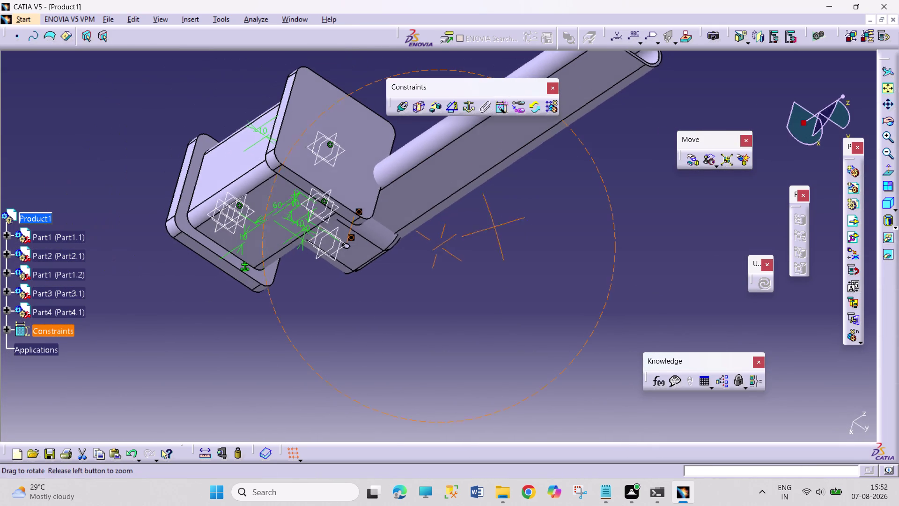
middle_drag(492, 223, 452, 168)
right_drag(493, 224, 454, 170)
click(684, 159)
click(697, 163)
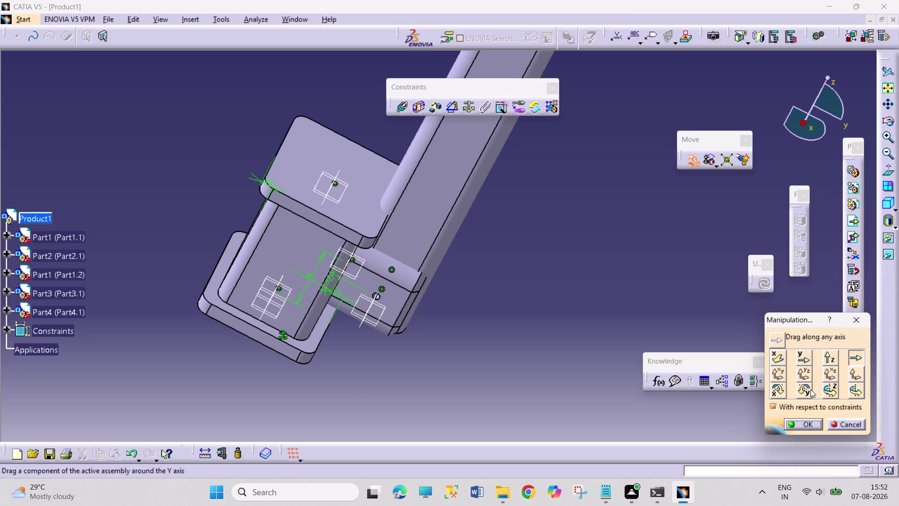
Rotate the handle Part4 about Y and X to swing it alongside the head.
click(808, 388)
drag(463, 147, 530, 207)
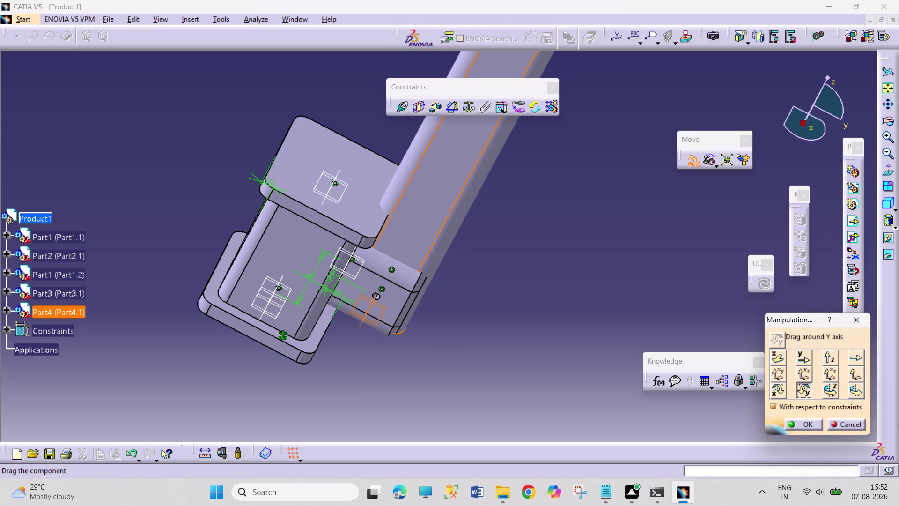
drag(531, 207, 547, 221)
drag(776, 399, 776, 394)
click(780, 387)
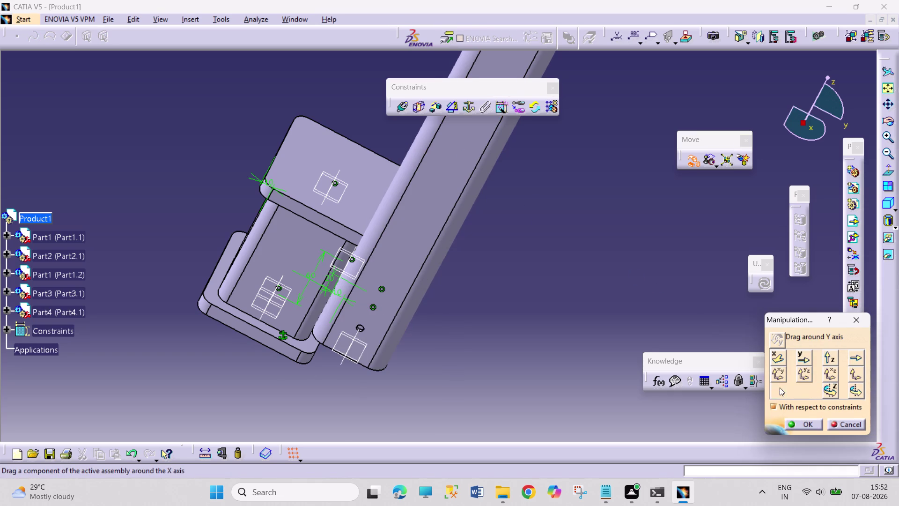
drag(447, 154, 628, 467)
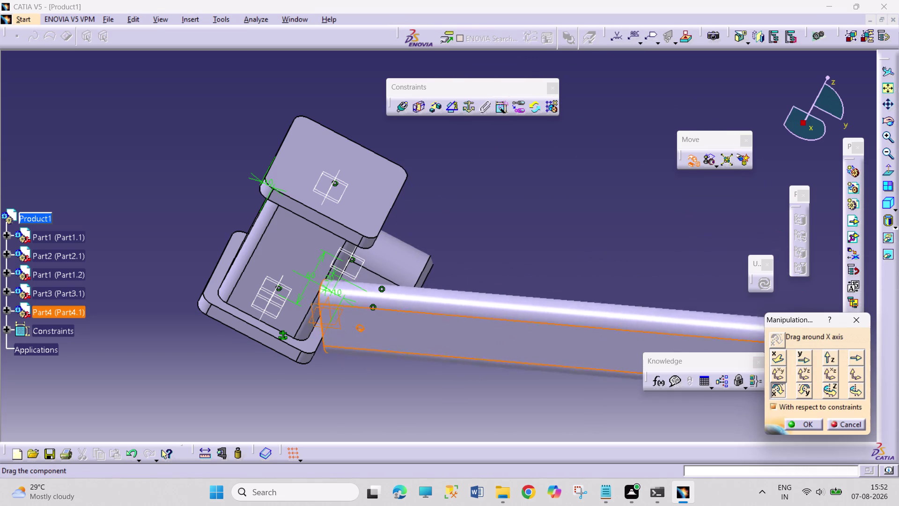
drag(628, 467, 363, 421)
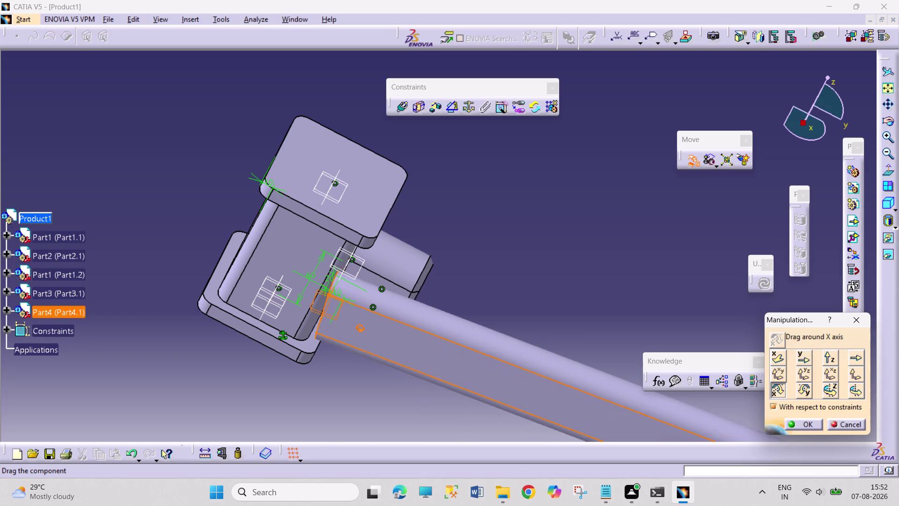
click(800, 422)
Orbit toward the boss opening and select the handle part.
middle_drag(599, 266, 528, 297)
right_drag(589, 269, 529, 297)
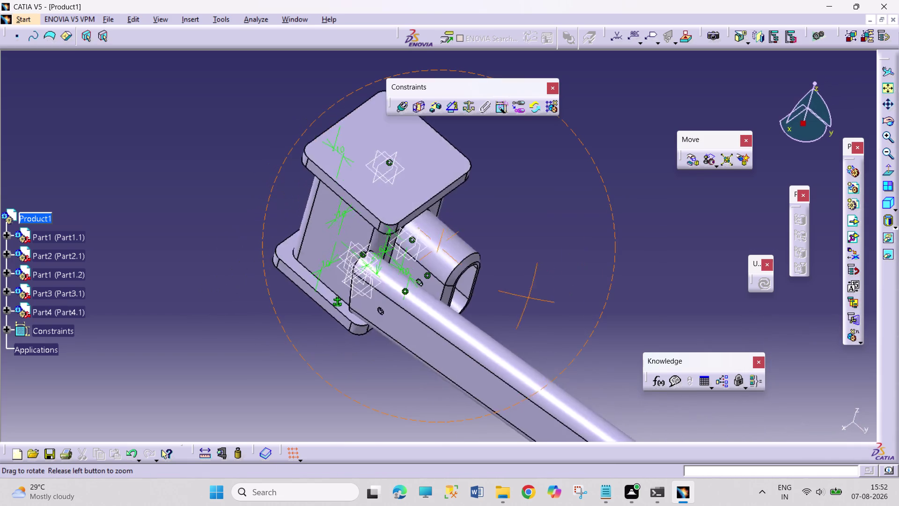
middle_drag(529, 297, 366, 310)
right_drag(529, 297, 366, 310)
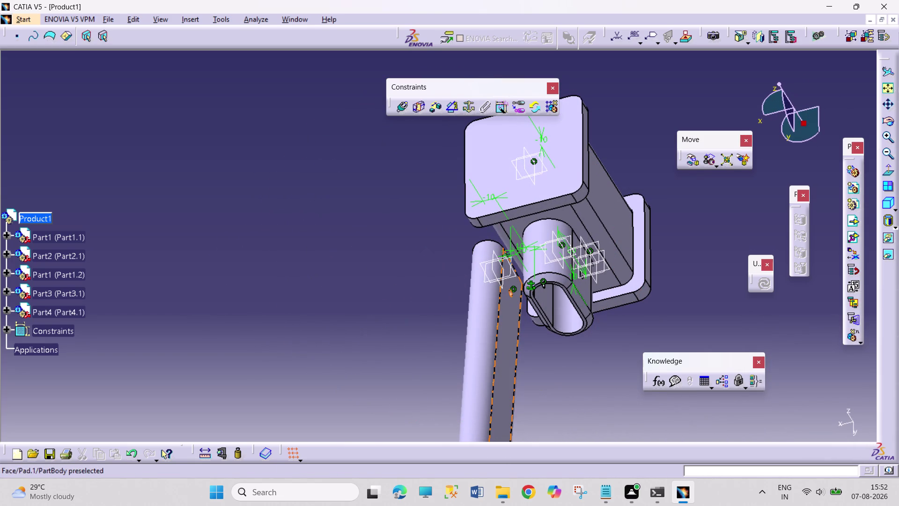
click(513, 315)
middle_drag(444, 306, 530, 217)
right_drag(446, 305, 529, 217)
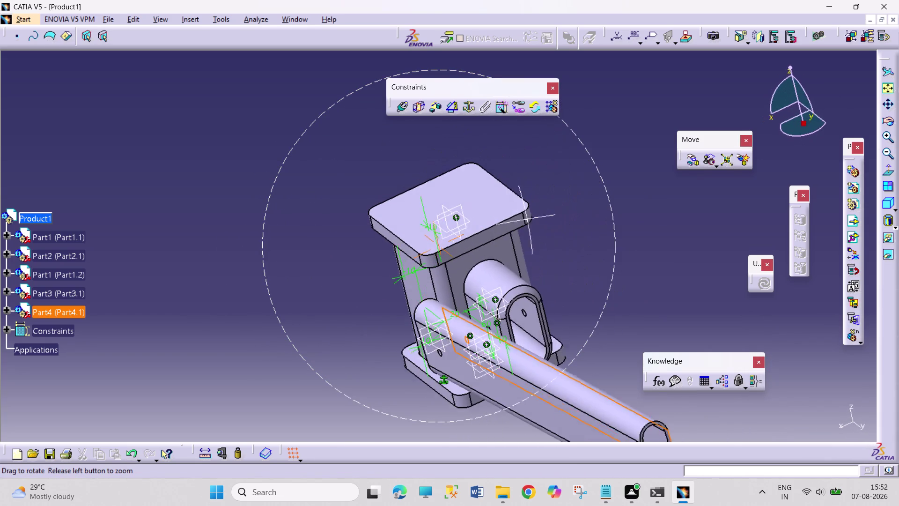
middle_drag(529, 218, 536, 213)
right_drag(530, 218, 536, 213)
Make the handle axis coincident with the boss axis (Coincidence.15) and update.
click(522, 325)
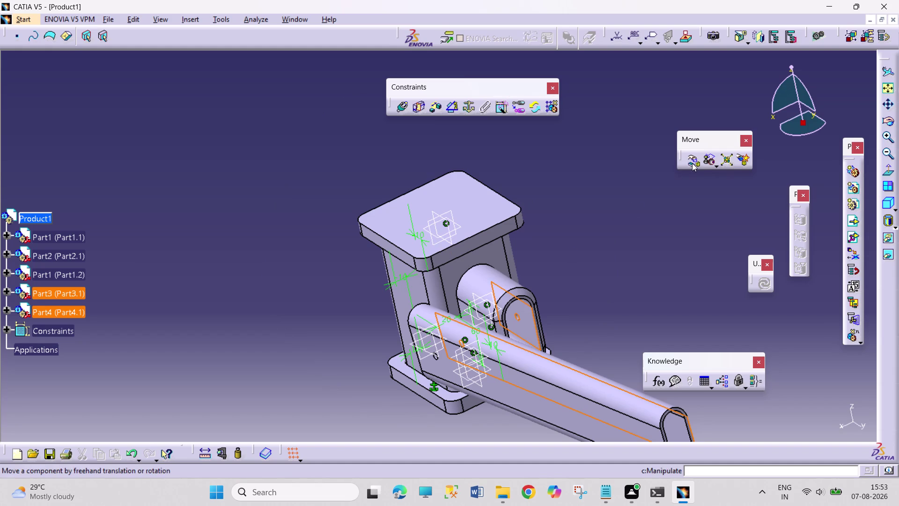
click(398, 106)
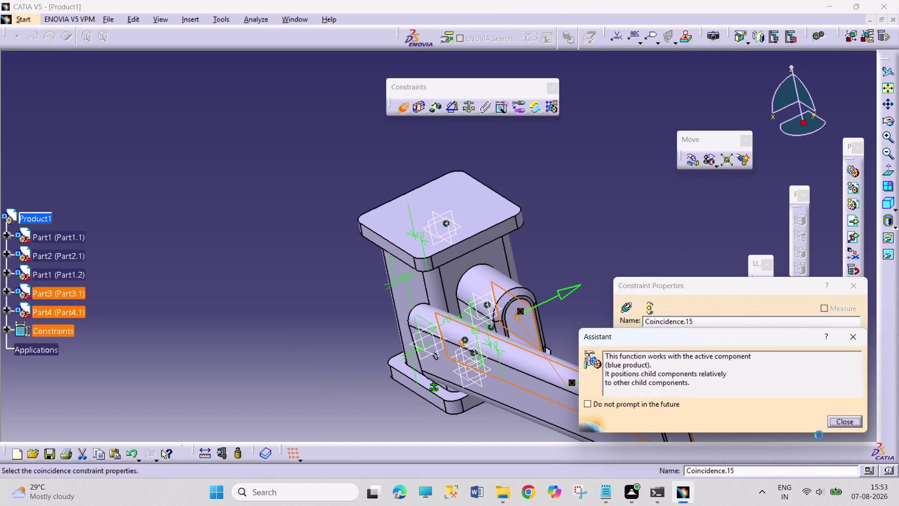
click(851, 425)
click(818, 426)
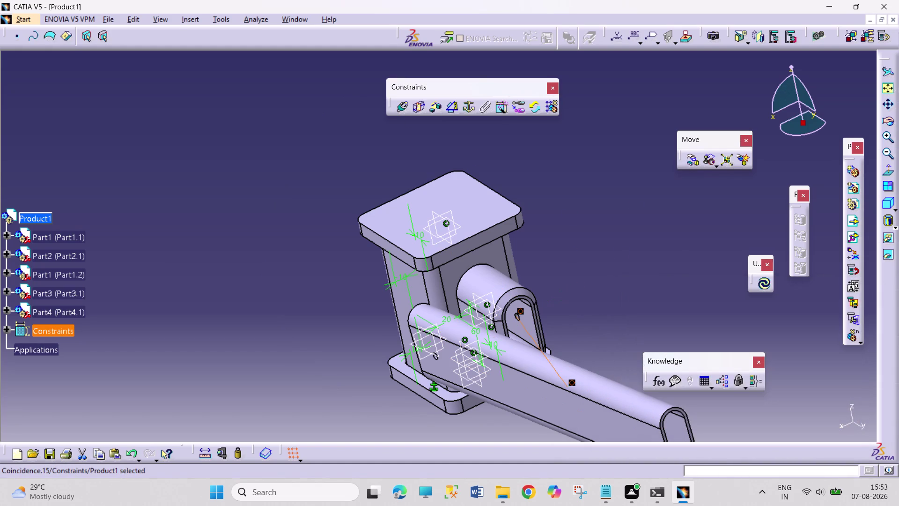
click(769, 287)
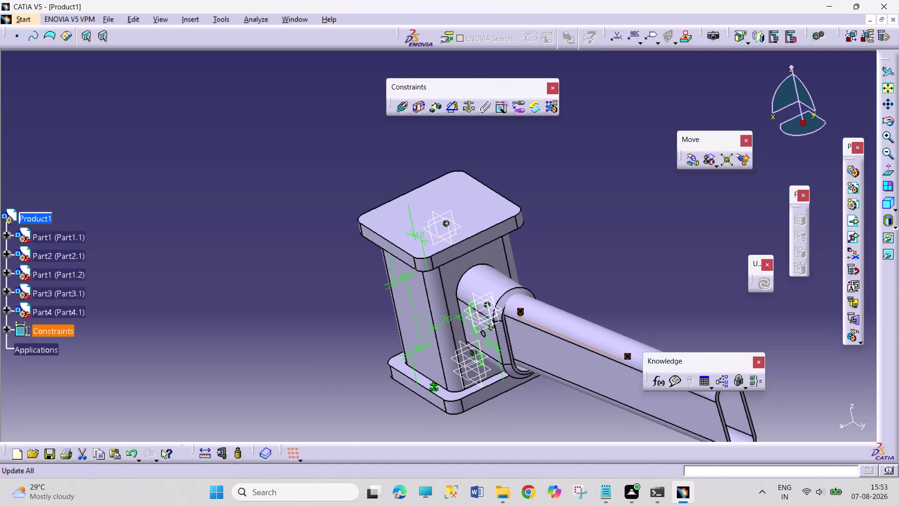
Zoom and orbit toward the boss to see the handle entering it.
middle_drag(540, 345, 564, 260)
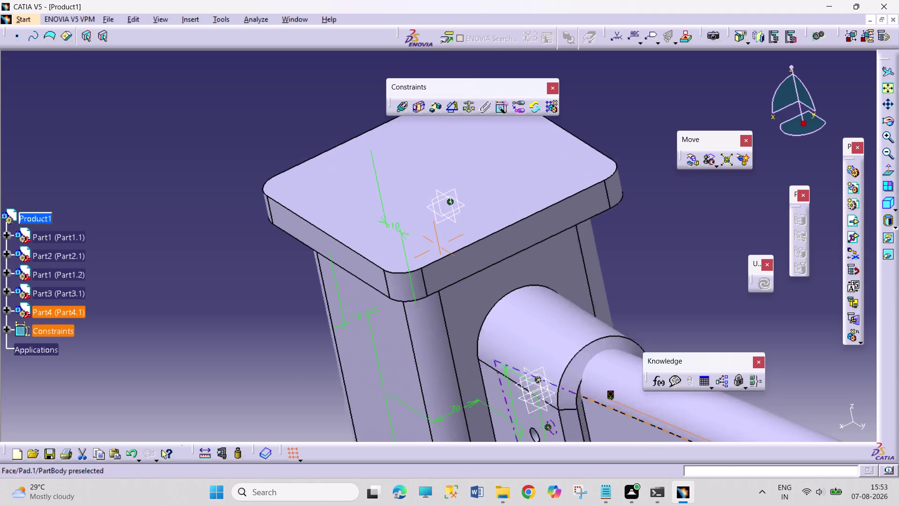
middle_drag(564, 259, 570, 250)
middle_drag(598, 272, 518, 315)
right_drag(584, 278, 518, 315)
middle_drag(519, 346, 446, 193)
middle_drag(454, 321, 451, 301)
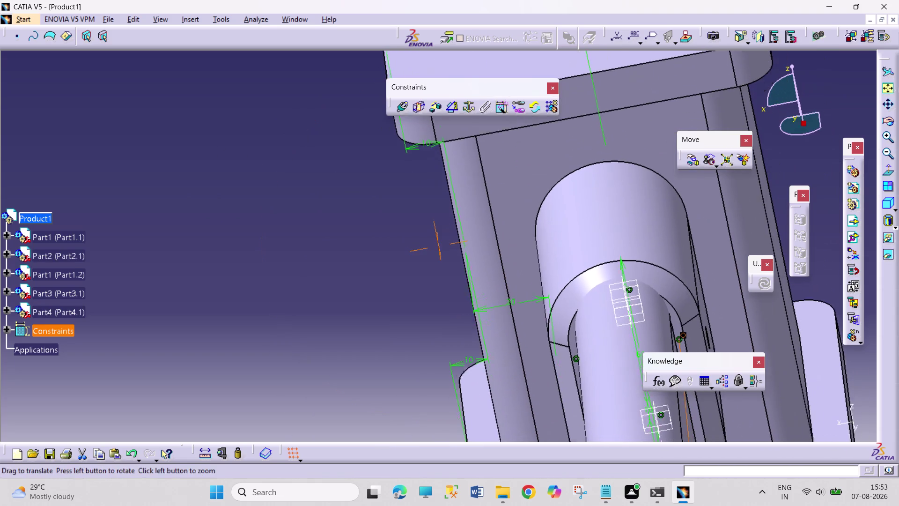
middle_drag(450, 302, 455, 235)
middle_drag(470, 352, 514, 298)
right_drag(476, 350, 515, 298)
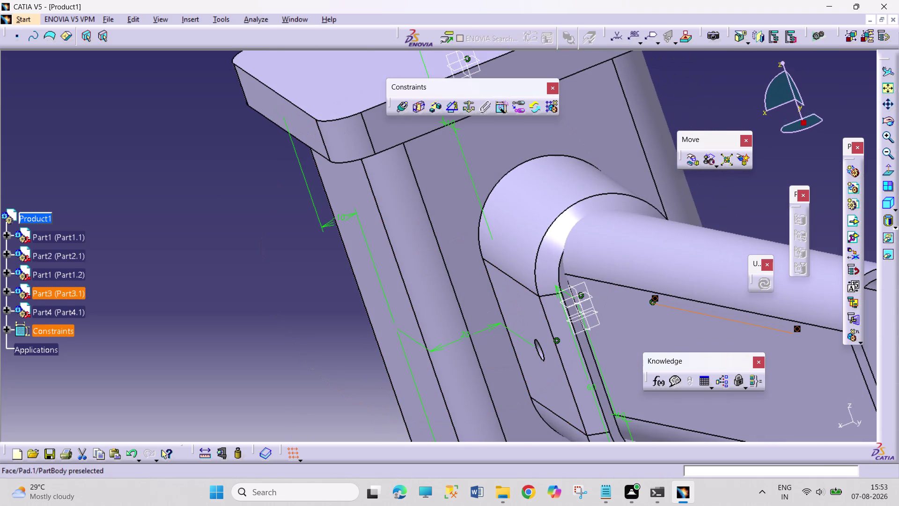
click(622, 350)
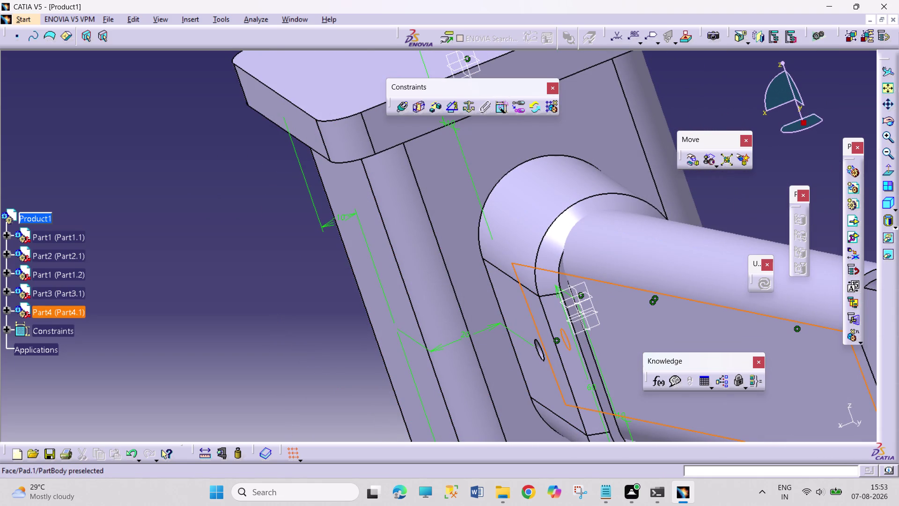
Orbit and pan around the slotted joint, then show the Window document list.
middle_drag(738, 219, 724, 224)
right_drag(734, 221, 724, 225)
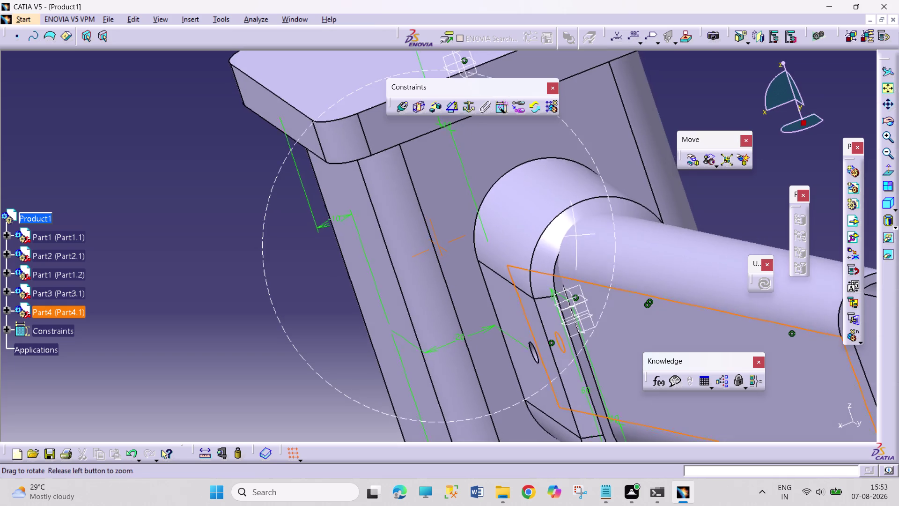
middle_drag(725, 224, 606, 274)
right_drag(724, 224, 605, 274)
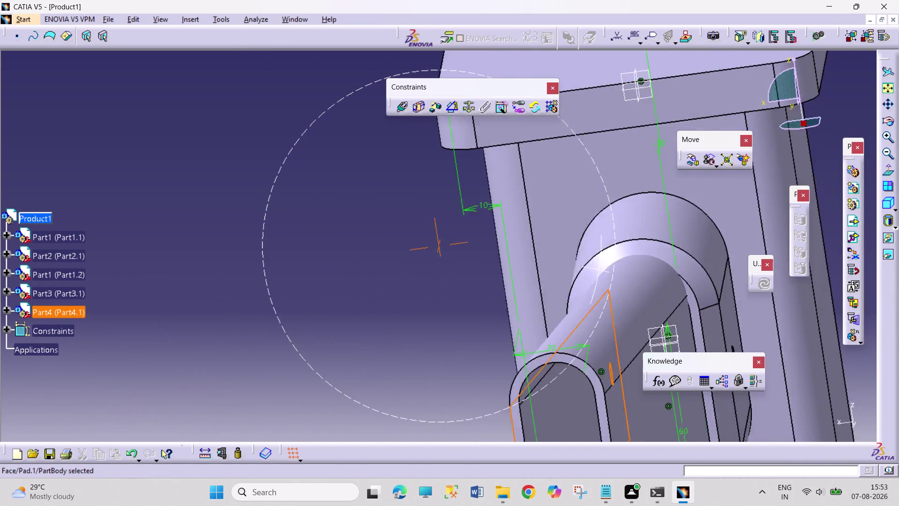
middle_drag(605, 273, 605, 272)
right_drag(605, 273, 600, 272)
middle_drag(526, 335, 547, 193)
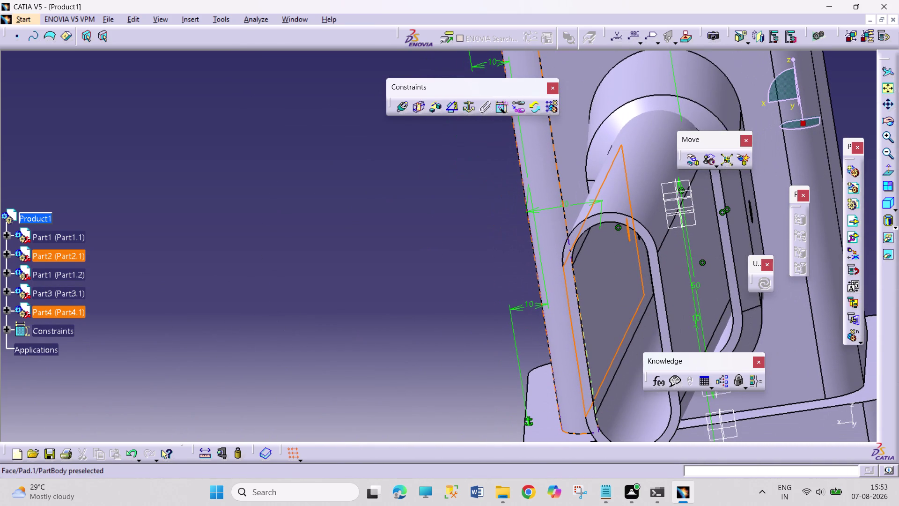
middle_drag(551, 292, 573, 297)
right_drag(557, 292, 573, 297)
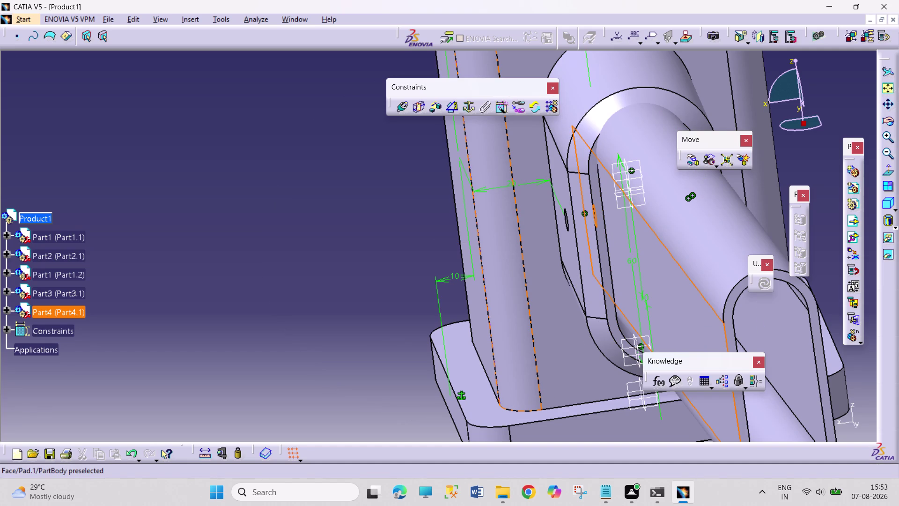
click(297, 18)
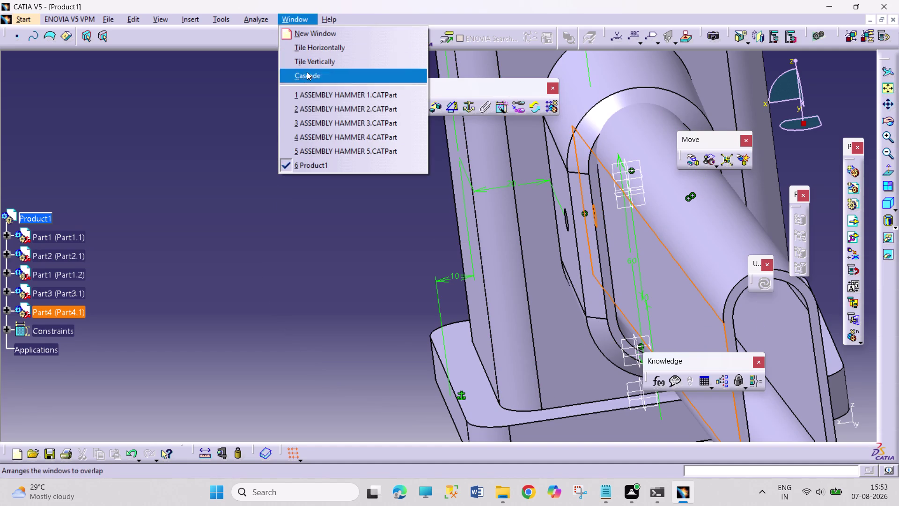
click(322, 120)
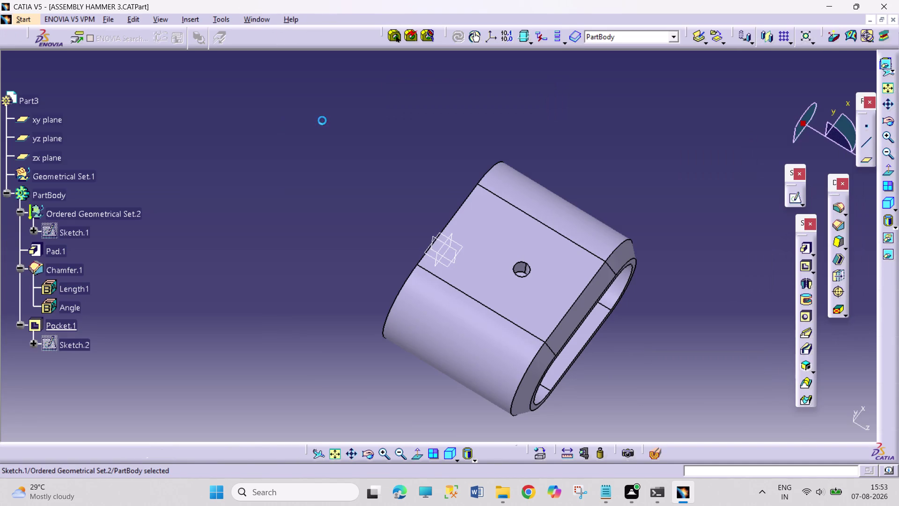
click(262, 20)
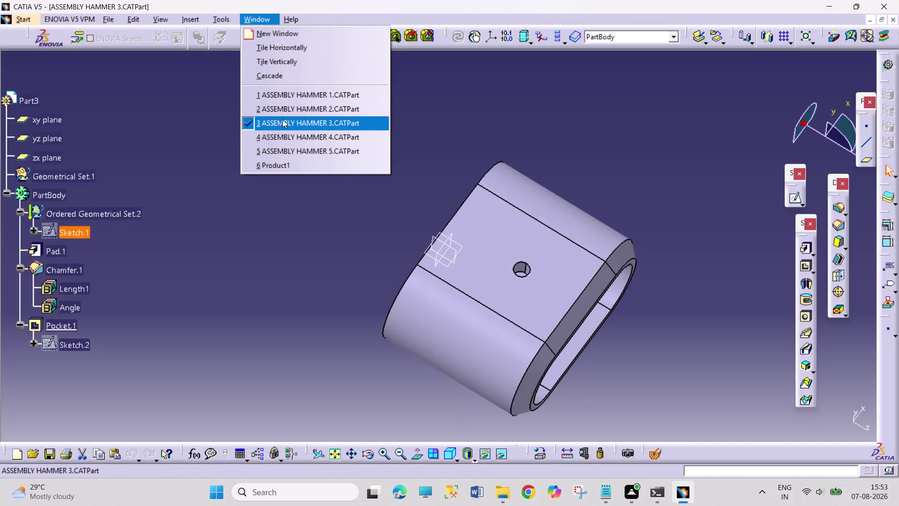
click(286, 135)
middle_drag(287, 356, 325, 299)
right_drag(288, 356, 325, 299)
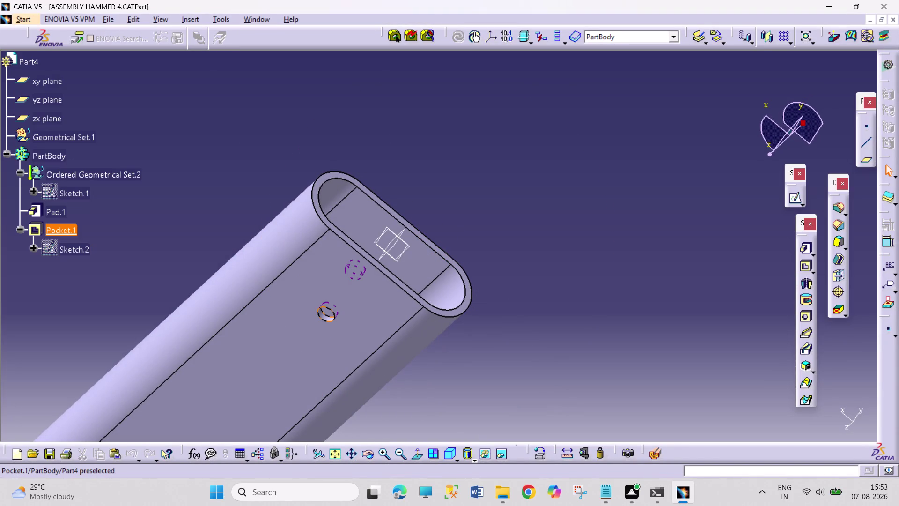
click(45, 230)
double_click(50, 250)
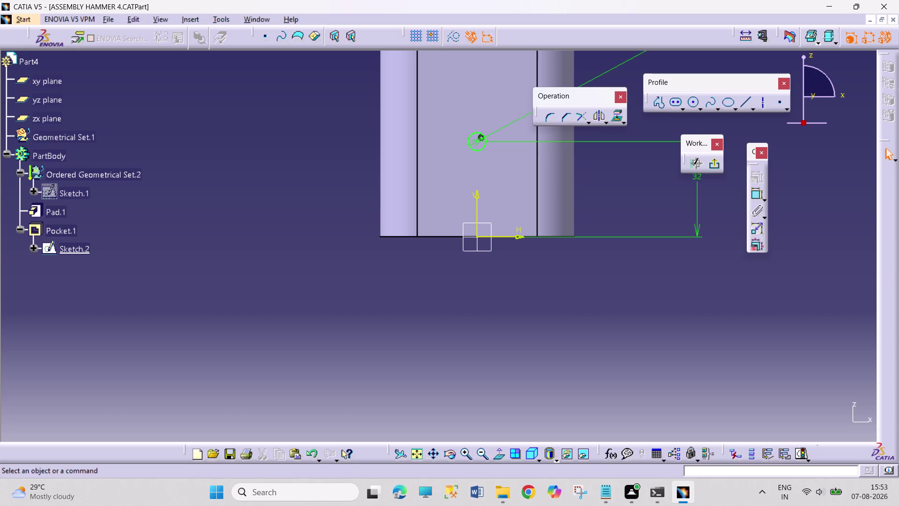
middle_drag(650, 246, 531, 339)
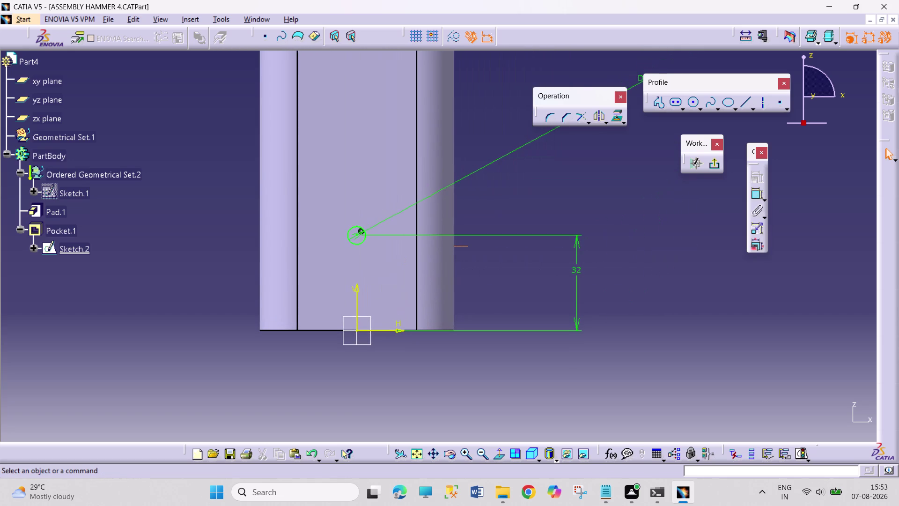
middle_drag(550, 303, 534, 317)
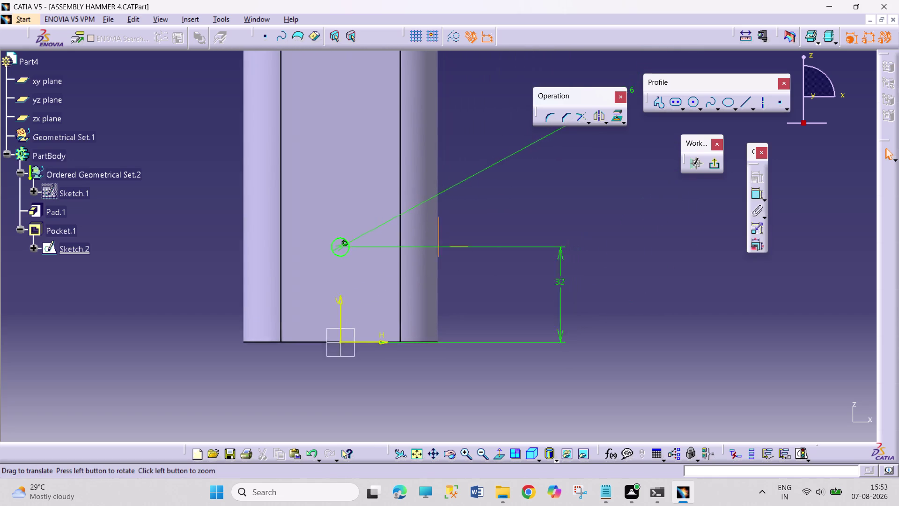
middle_drag(534, 317, 407, 421)
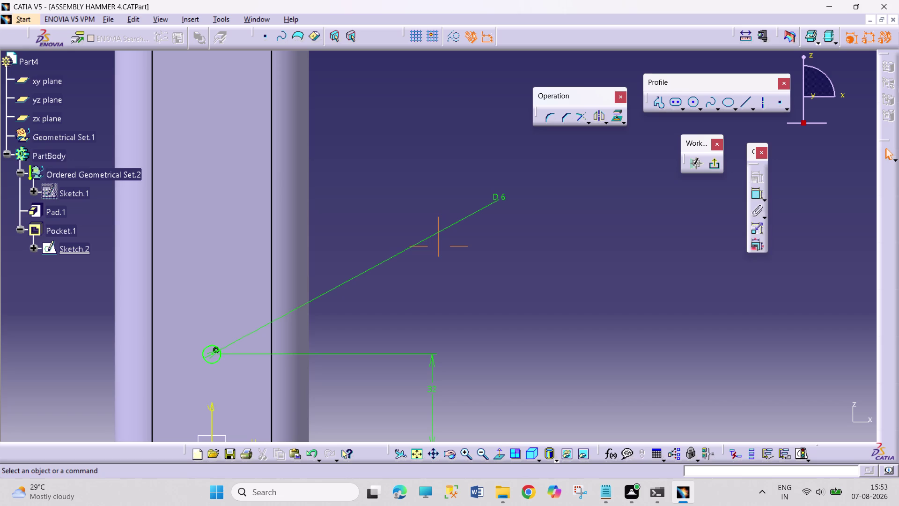
click(721, 165)
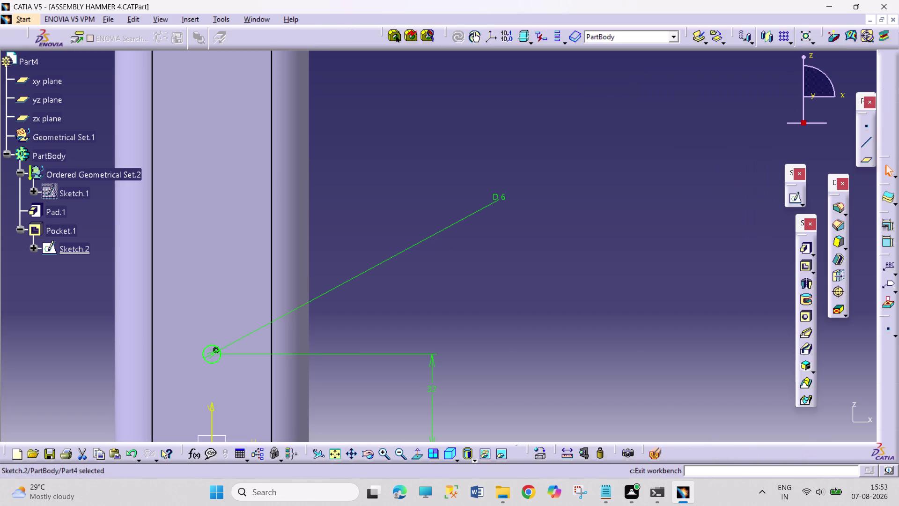
click(265, 14)
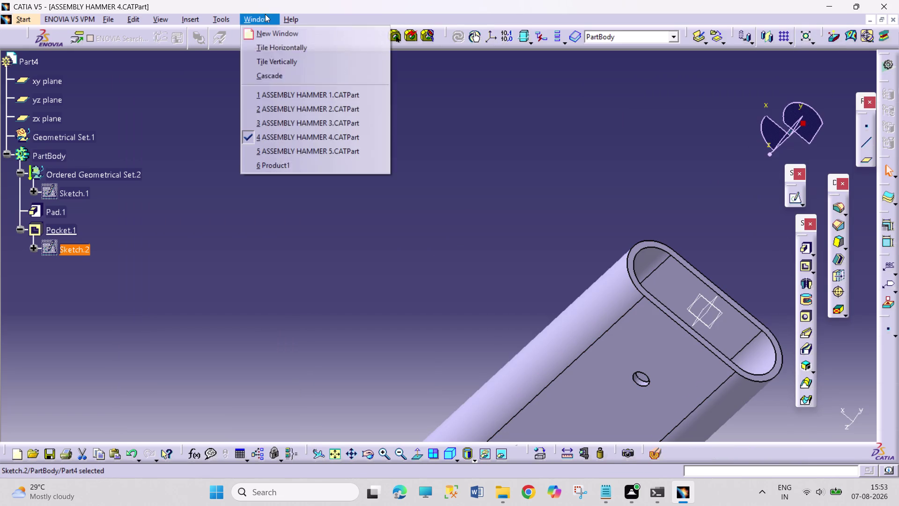
click(301, 161)
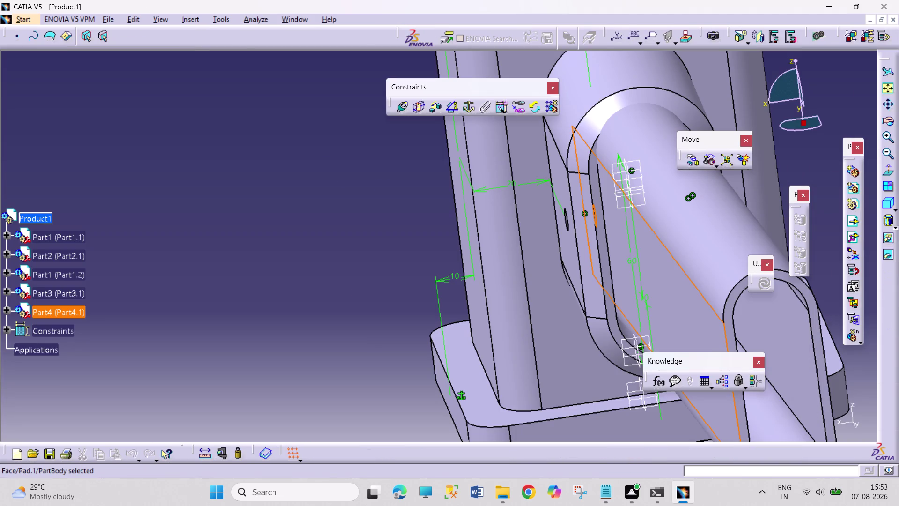
Orbit around the handle end and its pin hole where it sits in the head.
middle_drag(338, 212, 303, 199)
right_drag(329, 211, 303, 199)
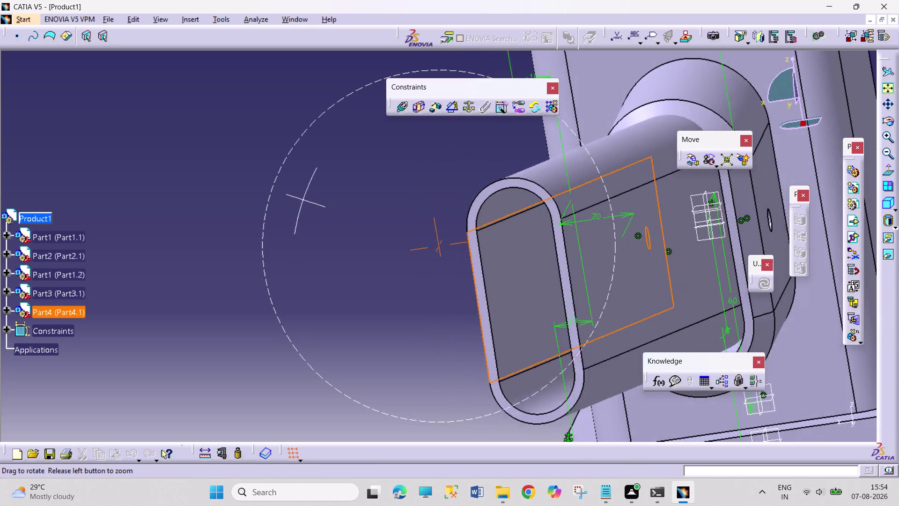
middle_drag(303, 199, 512, 201)
right_drag(303, 200, 511, 201)
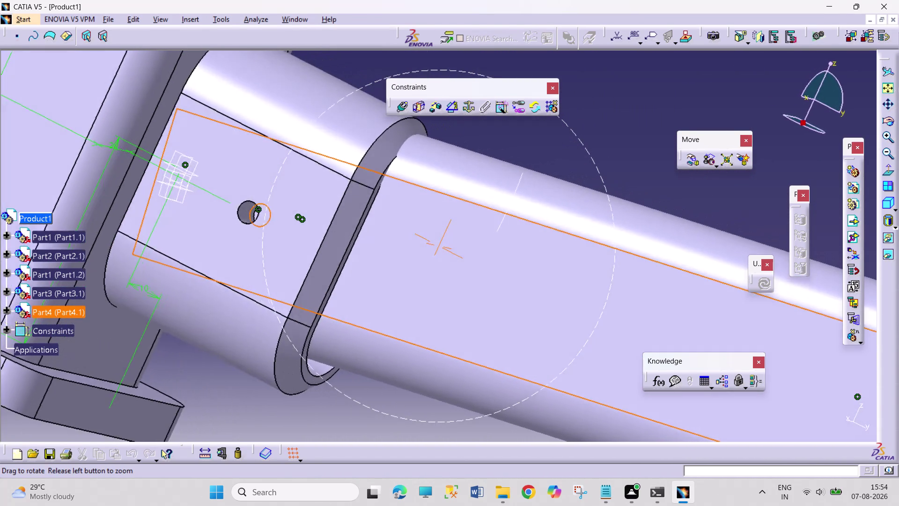
middle_drag(512, 201, 462, 199)
right_drag(511, 201, 461, 198)
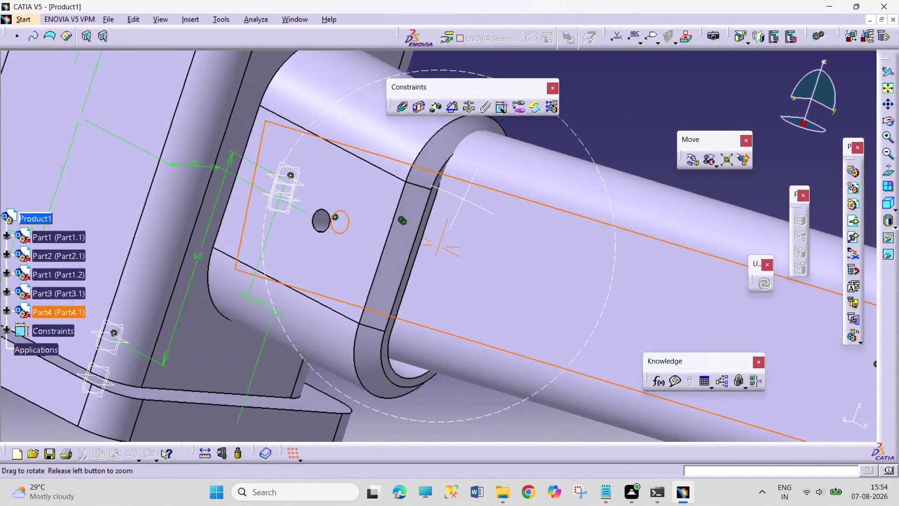
right_drag(461, 198, 320, 175)
middle_drag(462, 198, 320, 175)
right_drag(320, 175, 322, 175)
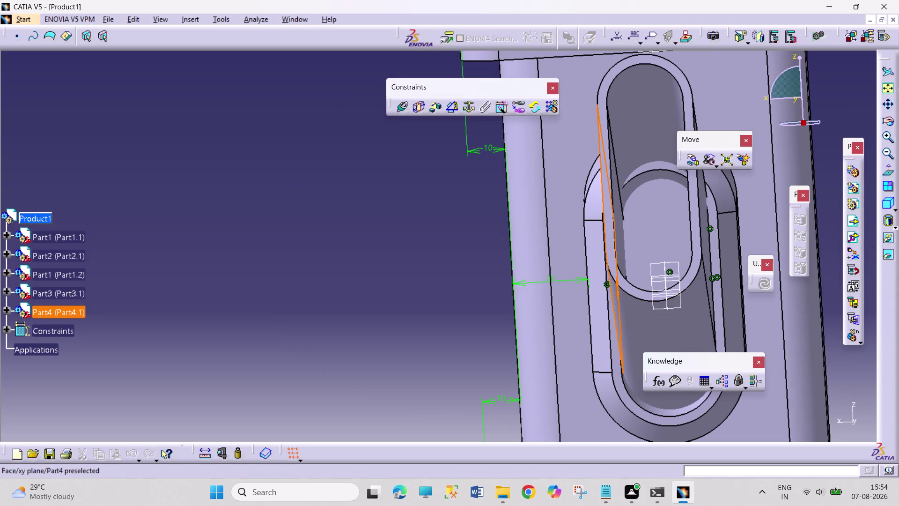
click(663, 308)
click(639, 344)
Rotate and pan the view along the slot and across the head's side.
middle_drag(479, 227, 479, 245)
right_click(479, 236)
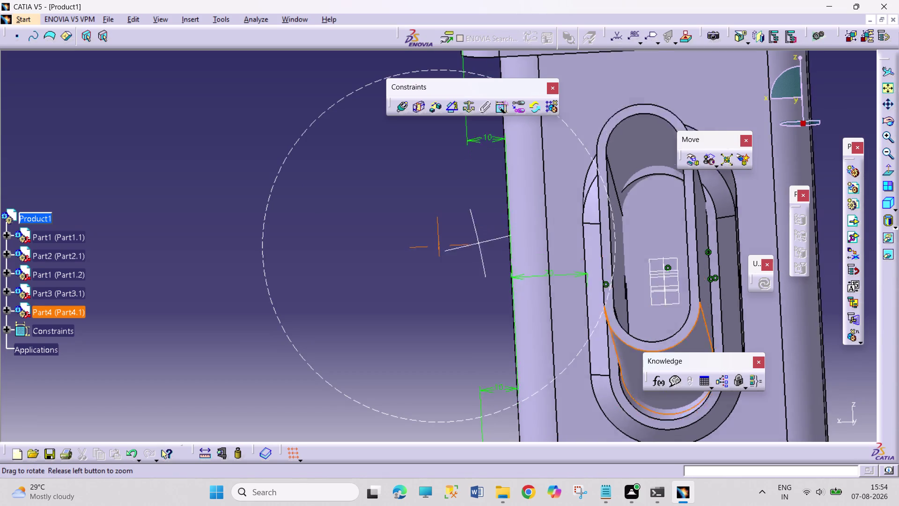
middle_drag(479, 246, 479, 237)
middle_drag(558, 283, 558, 276)
middle_drag(560, 292, 569, 222)
middle_drag(569, 228, 546, 218)
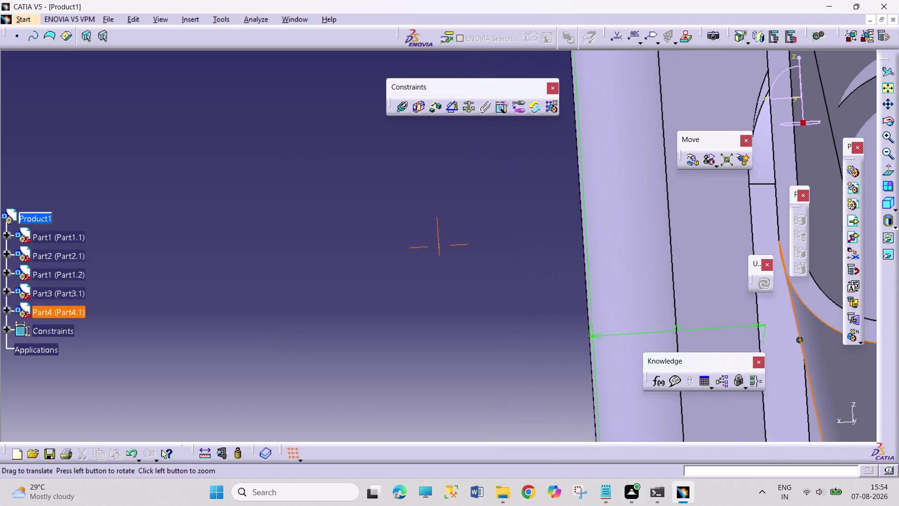
middle_drag(545, 217, 202, 107)
Zoom in on the pin area, then zoom out and open the Manipulation options.
scroll(up, 3)
middle_drag(420, 186, 441, 262)
right_drag(423, 203, 441, 262)
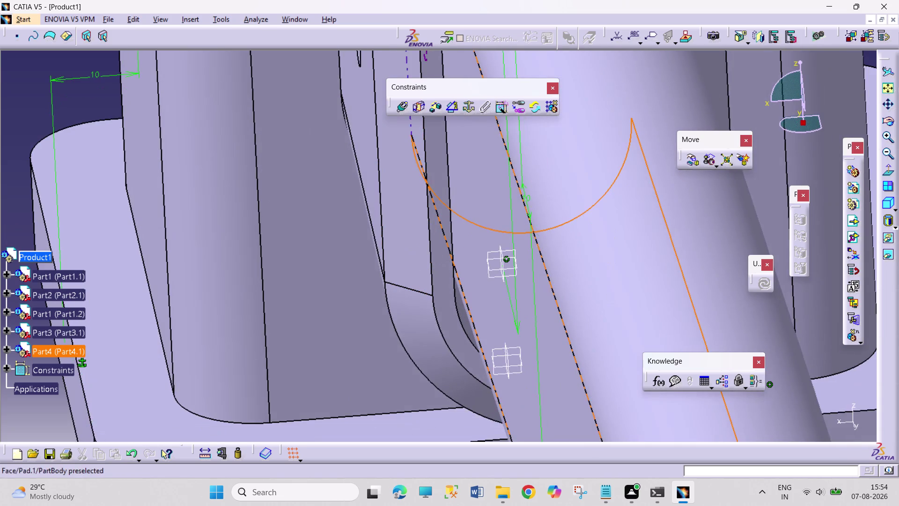
middle_drag(474, 291, 479, 217)
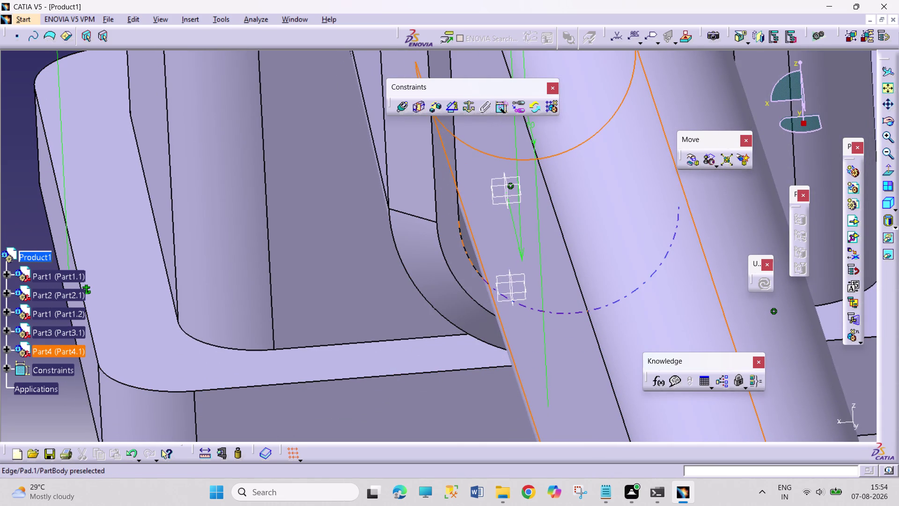
click(470, 256)
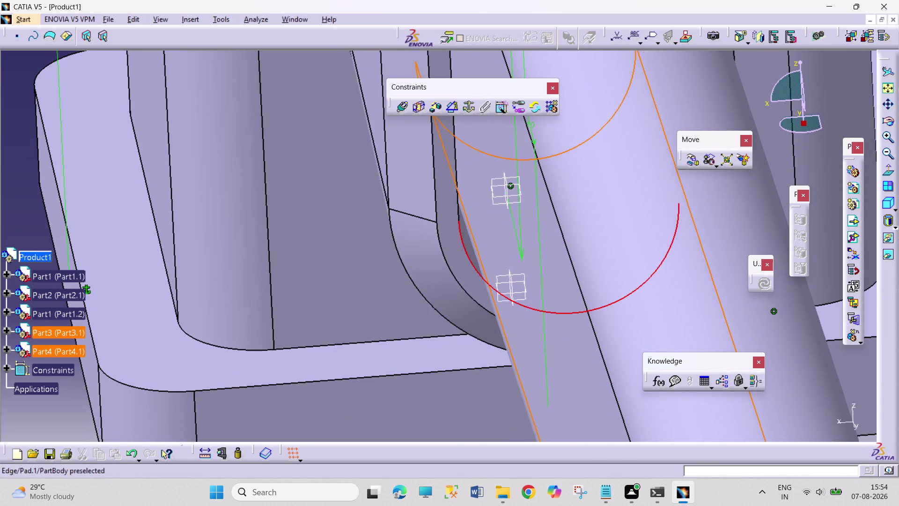
click(467, 247)
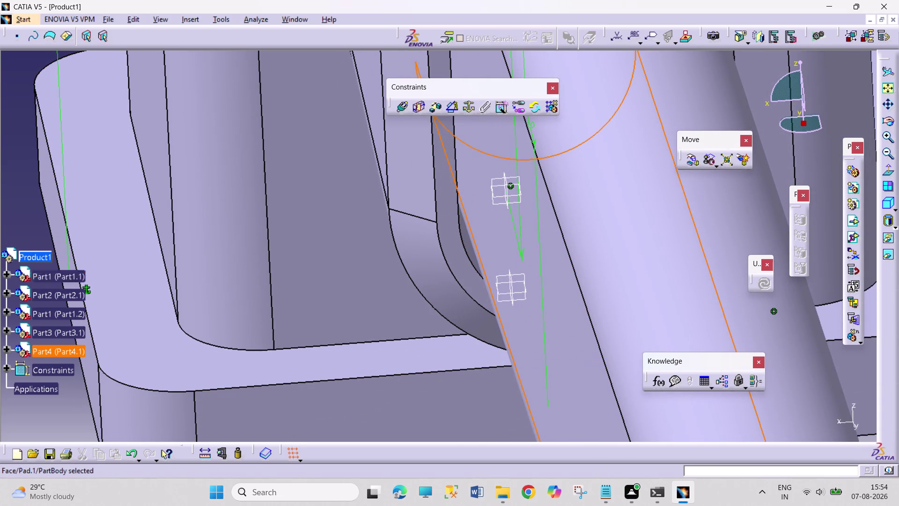
middle_drag(545, 235, 517, 344)
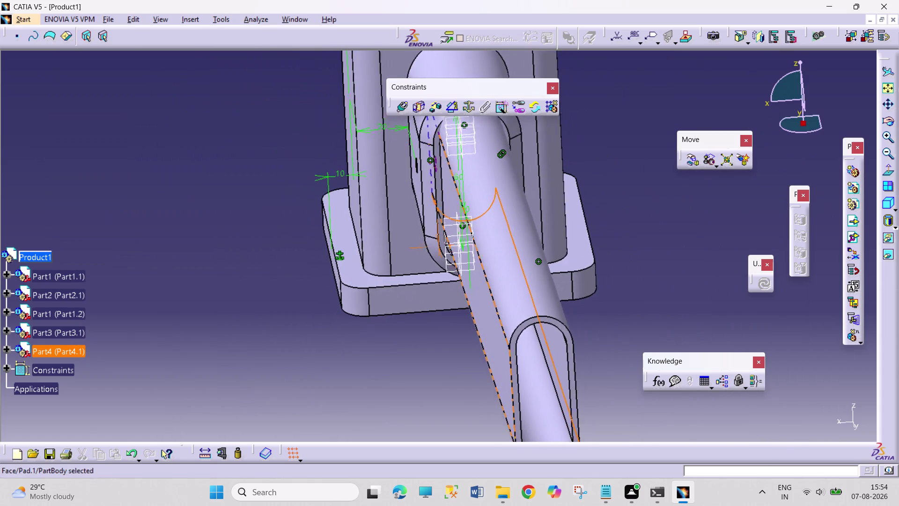
click(694, 159)
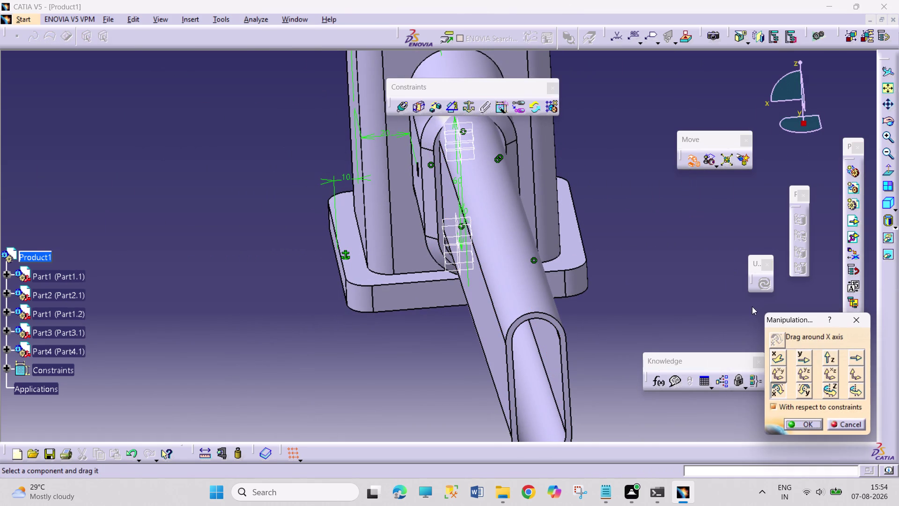
Swing the handle about X within the slot, then slide it along Y.
click(823, 354)
drag(509, 268, 487, 111)
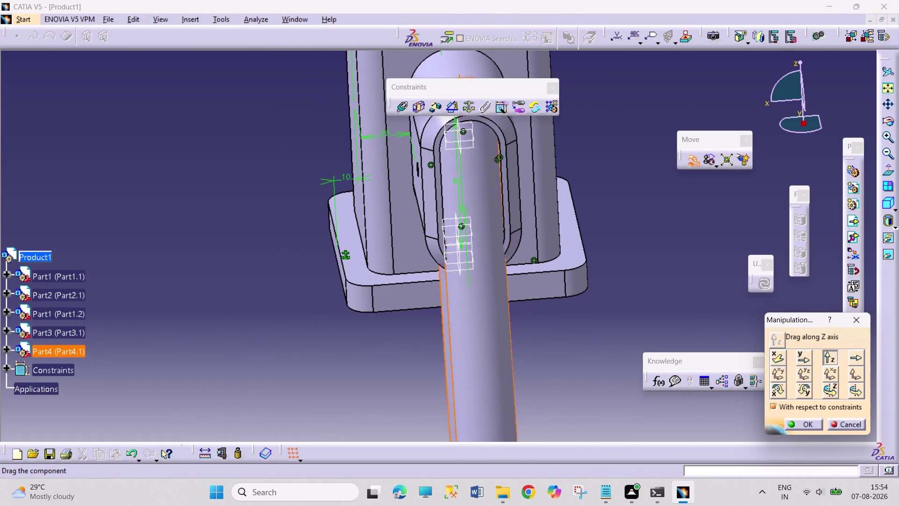
drag(487, 111, 484, 270)
click(804, 356)
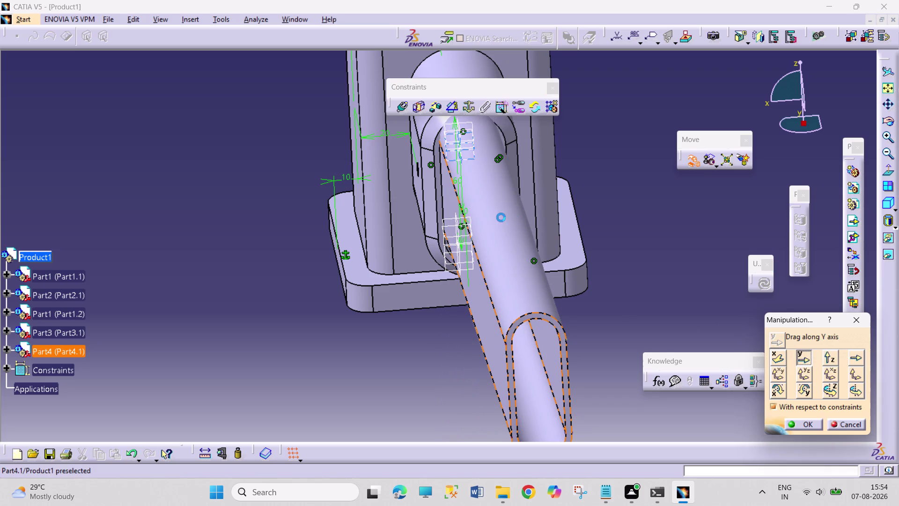
drag(501, 217, 500, 186)
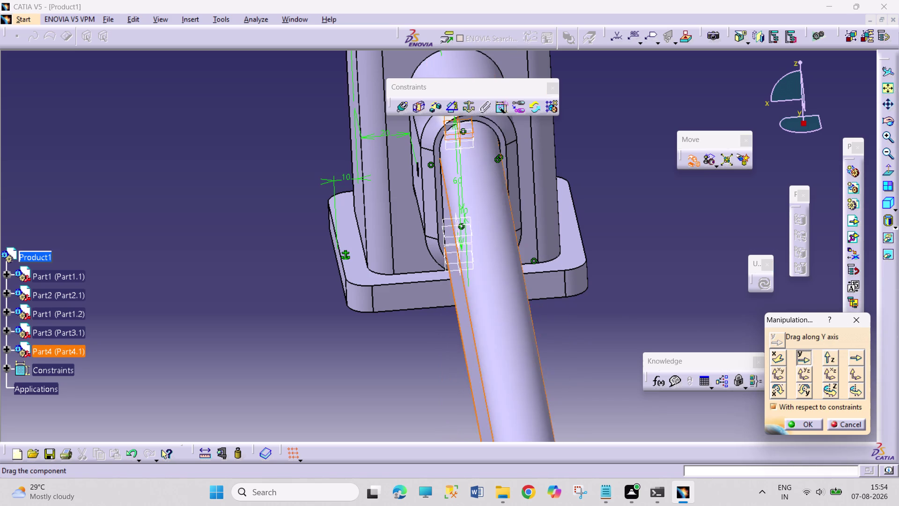
drag(500, 186, 503, 194)
Shift Part4 along X, slide it along Y into the boss, and confirm.
click(775, 356)
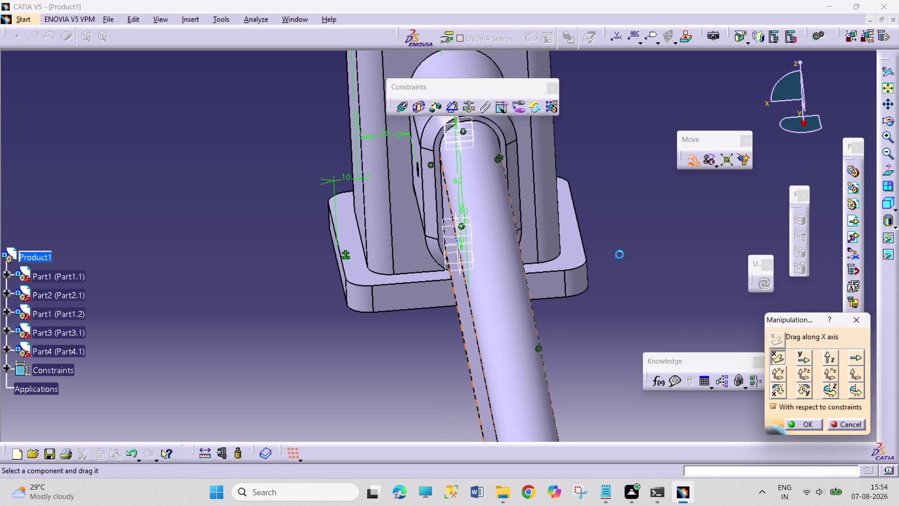
drag(497, 236, 569, 213)
click(807, 356)
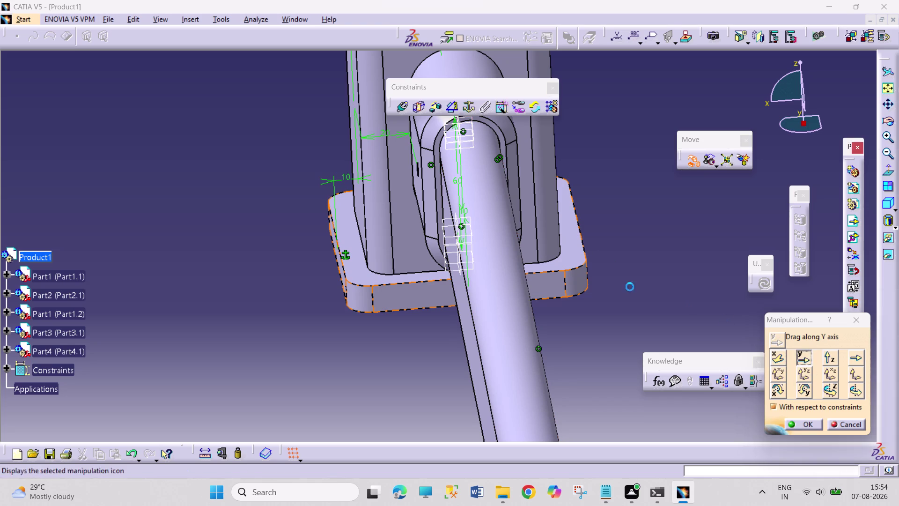
drag(522, 278, 583, 143)
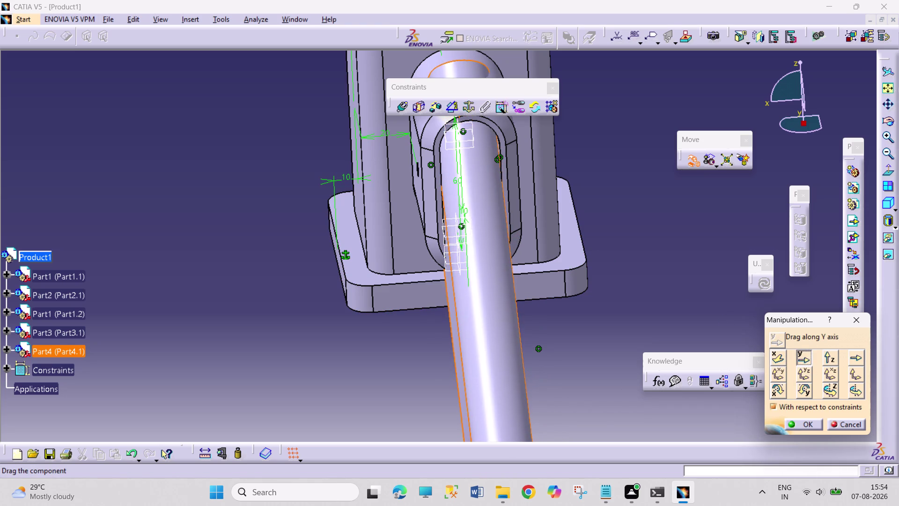
drag(582, 143, 488, 406)
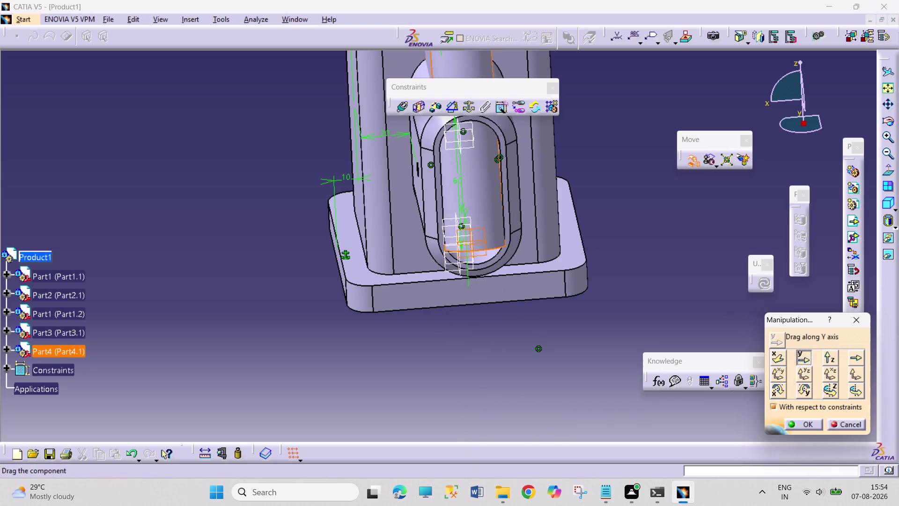
drag(488, 407, 506, 314)
click(798, 424)
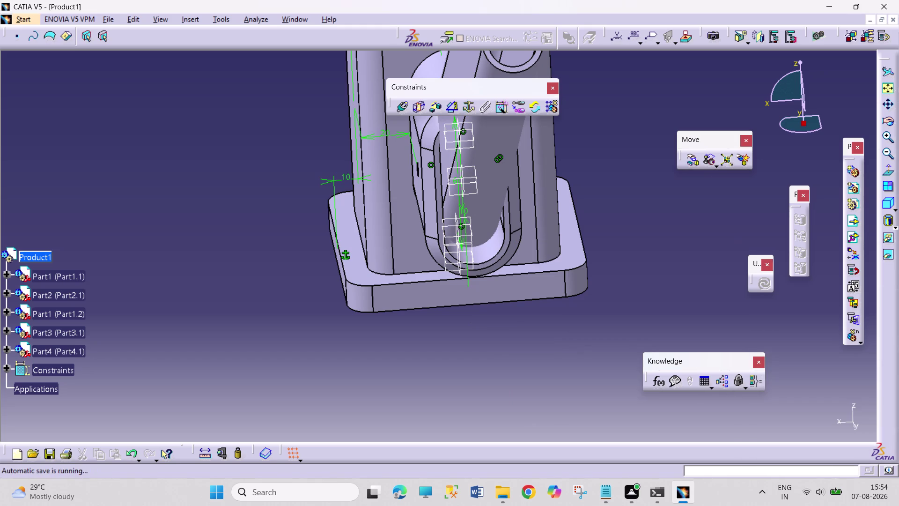
click(697, 162)
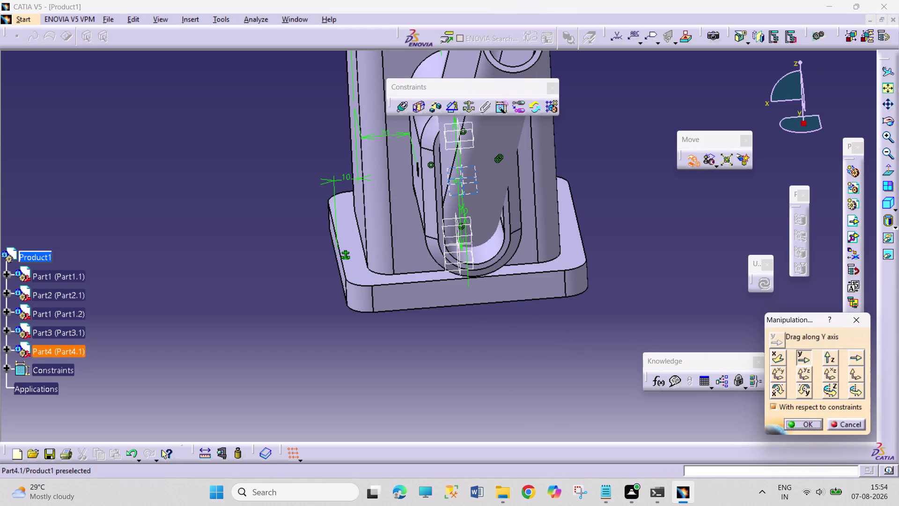
Create Coincidence.16 between the handle axis and the Part3 axis, then update.
click(399, 109)
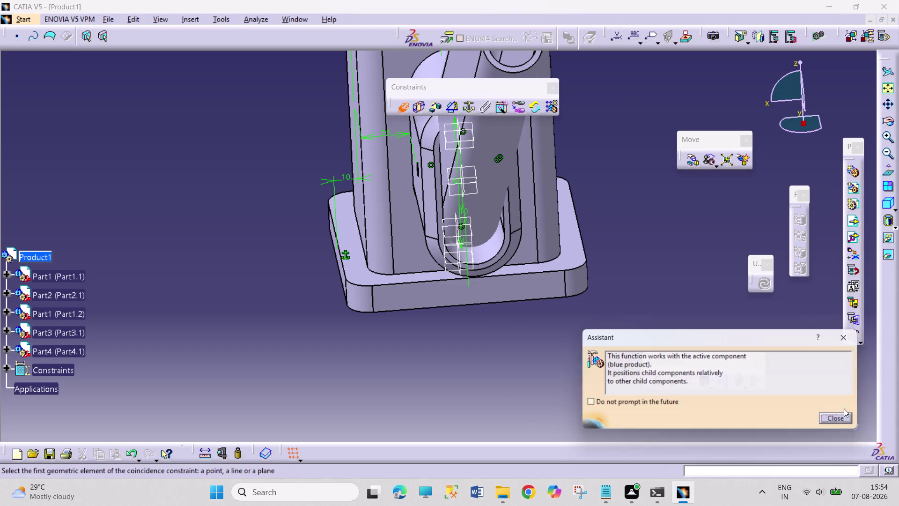
click(836, 418)
click(487, 218)
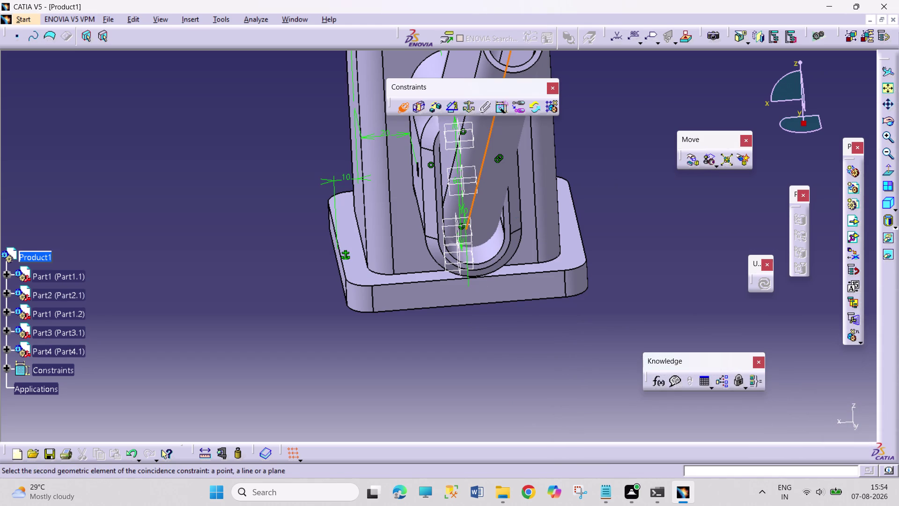
click(497, 198)
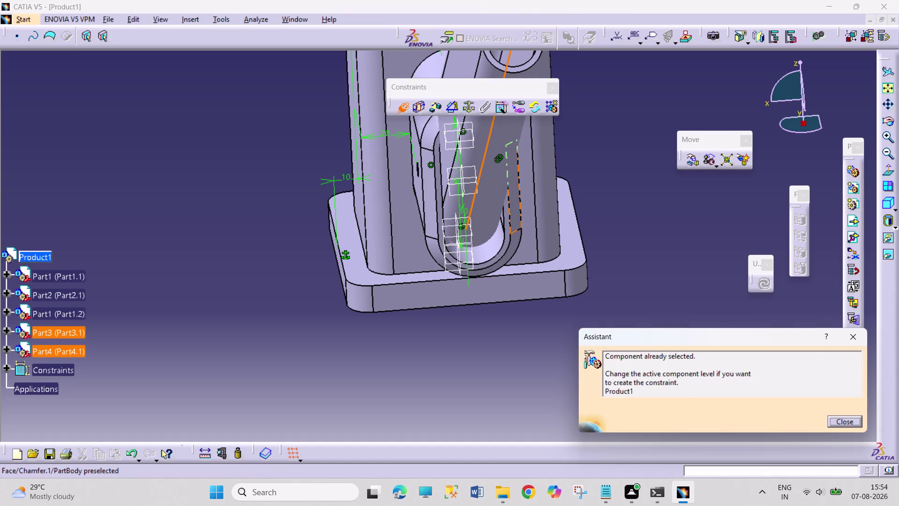
key(Escape)
key(Escape)
key(Escape)
key(Escape)
key(Escape)
click(491, 208)
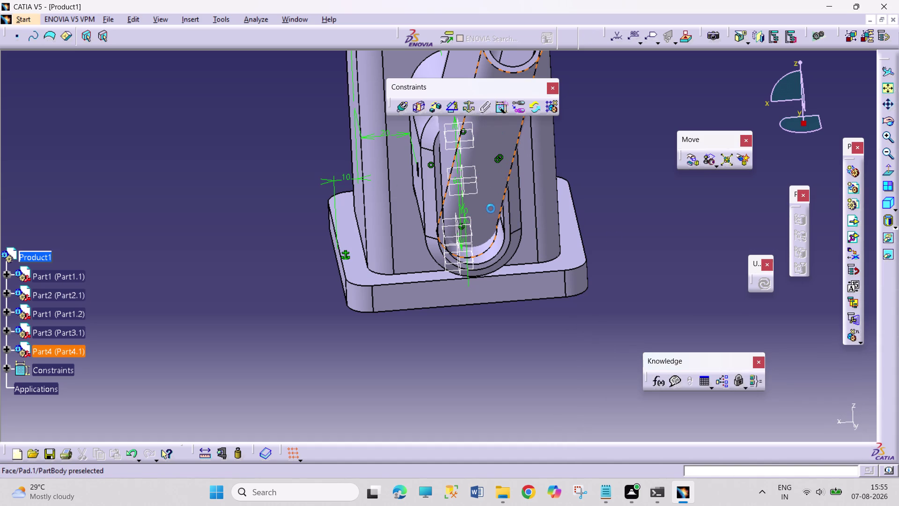
click(484, 251)
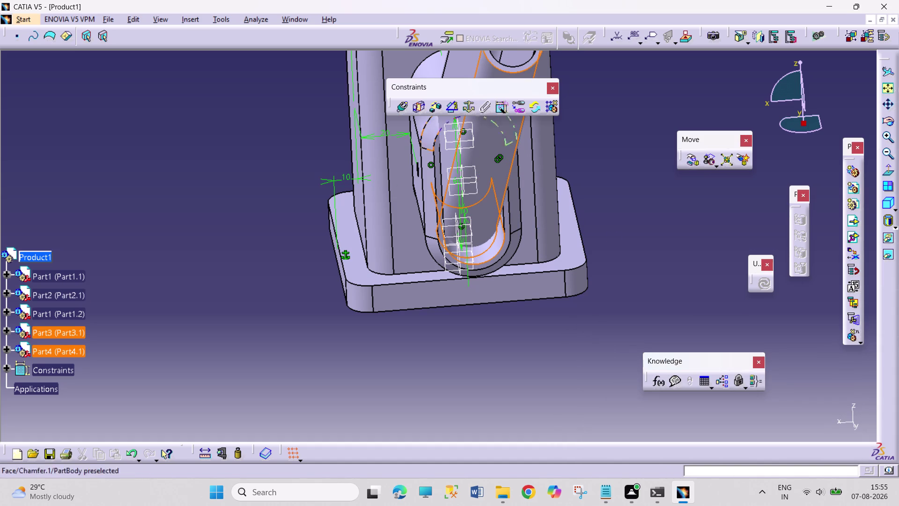
click(406, 106)
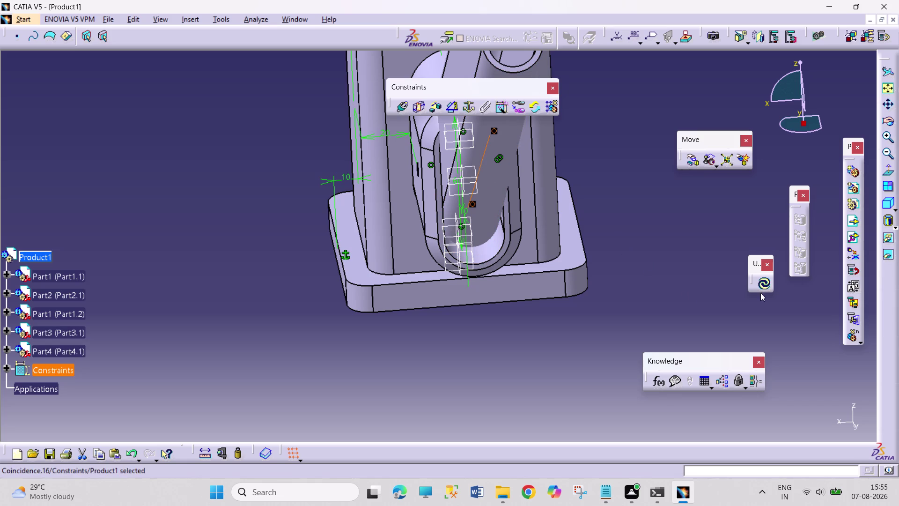
click(764, 283)
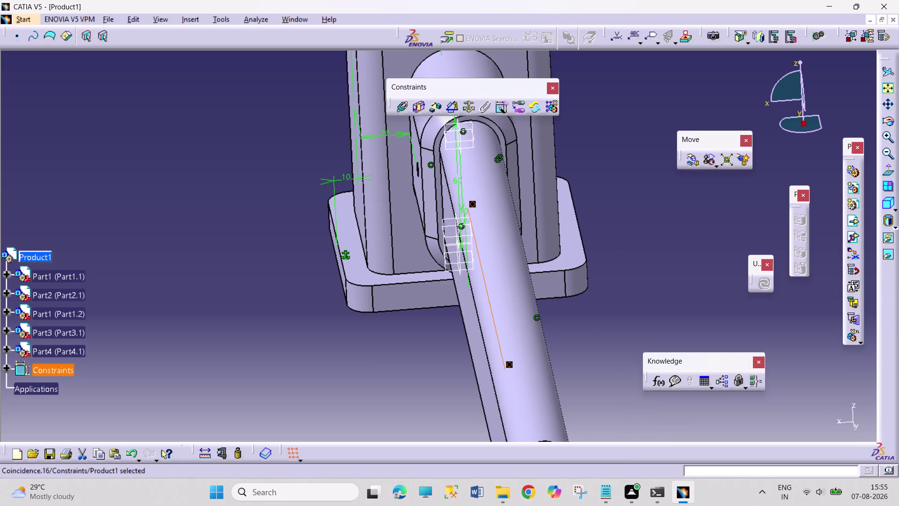
Orbit around the assembly to check the handle's alignment in the head.
middle_drag(318, 326, 414, 320)
right_drag(340, 333, 414, 319)
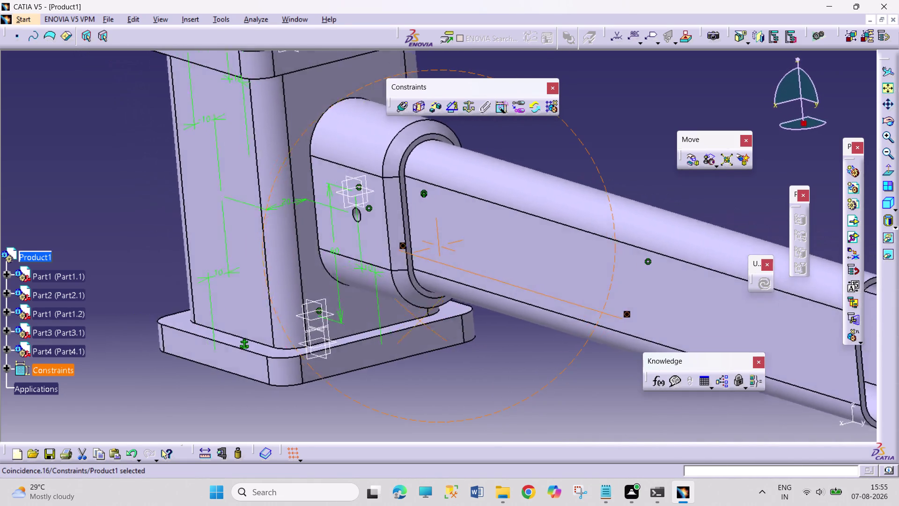
middle_drag(414, 319, 321, 309)
right_drag(414, 320, 321, 309)
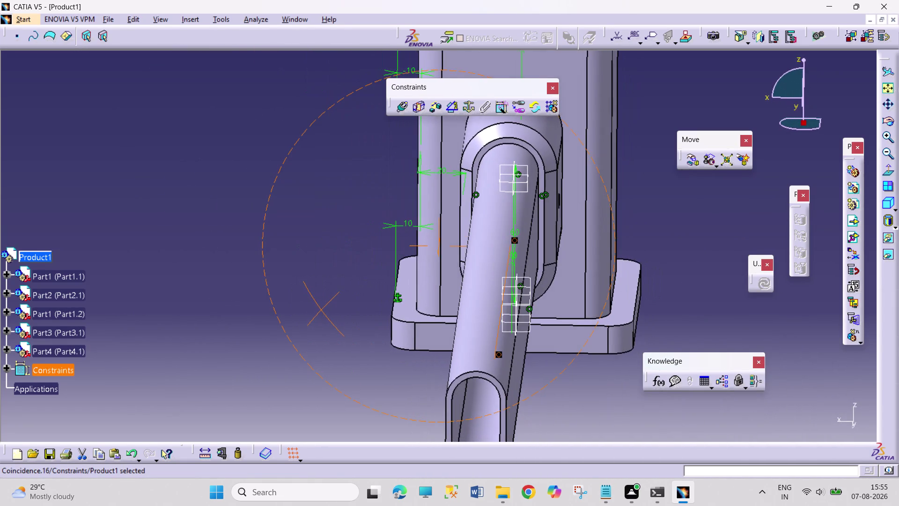
middle_drag(320, 310, 470, 334)
right_drag(321, 310, 519, 327)
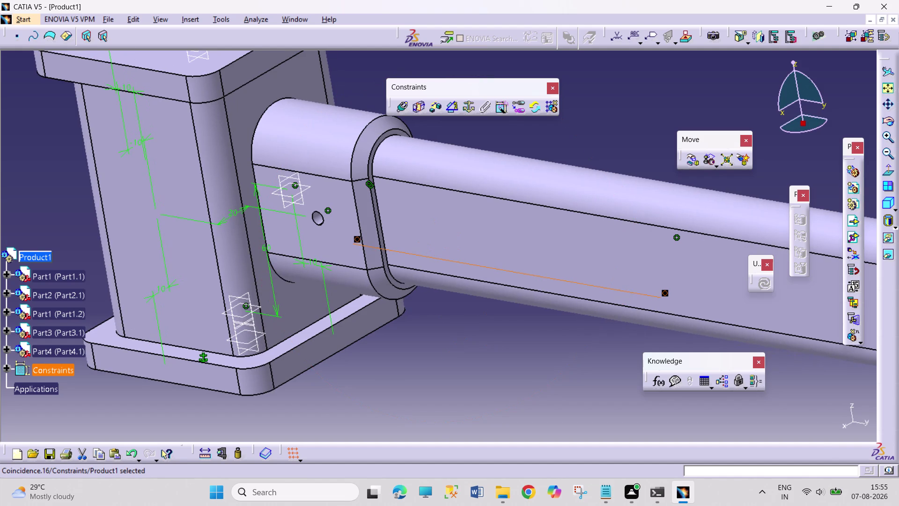
middle_drag(222, 391, 275, 385)
right_drag(228, 393, 274, 384)
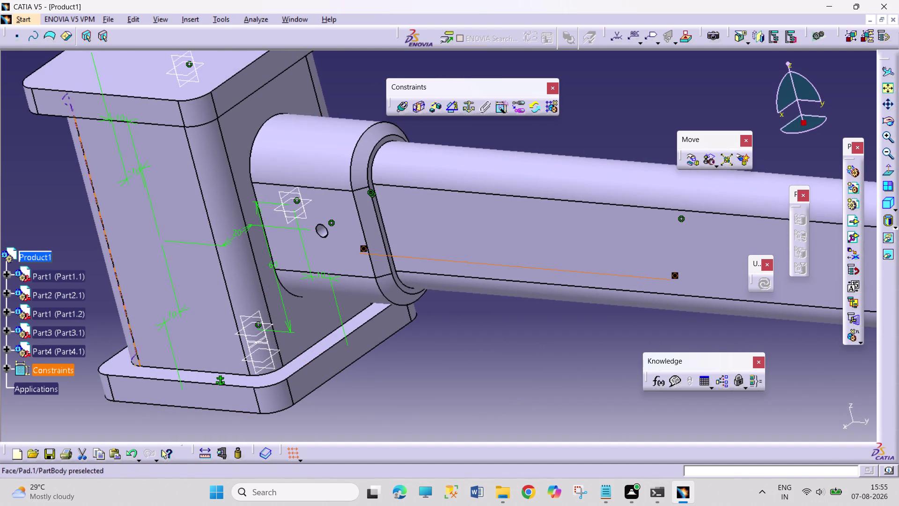
middle_drag(64, 187, 177, 158)
right_drag(70, 188, 181, 160)
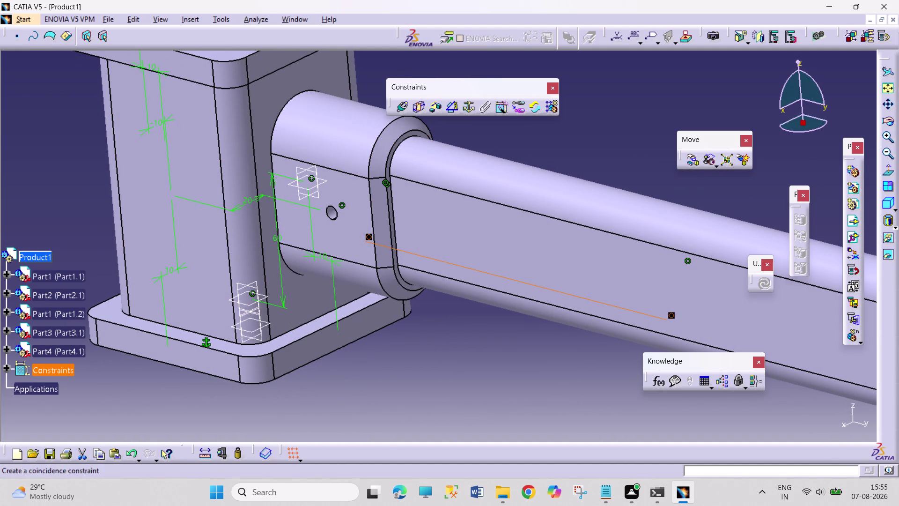
scroll(down, 3)
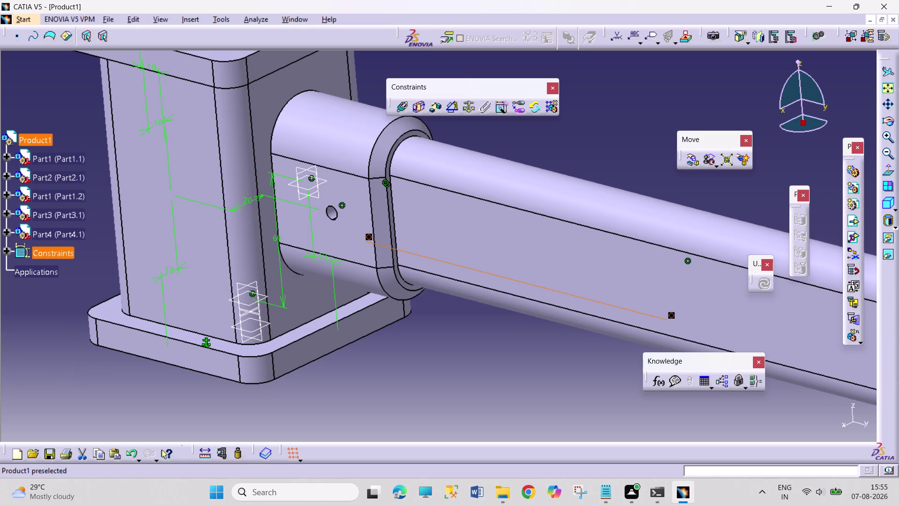
scroll(down, 3)
Insert ASSEMBLY 1 PART 5 as an existing component, adding Part5.1 to Product1.
right_click(32, 100)
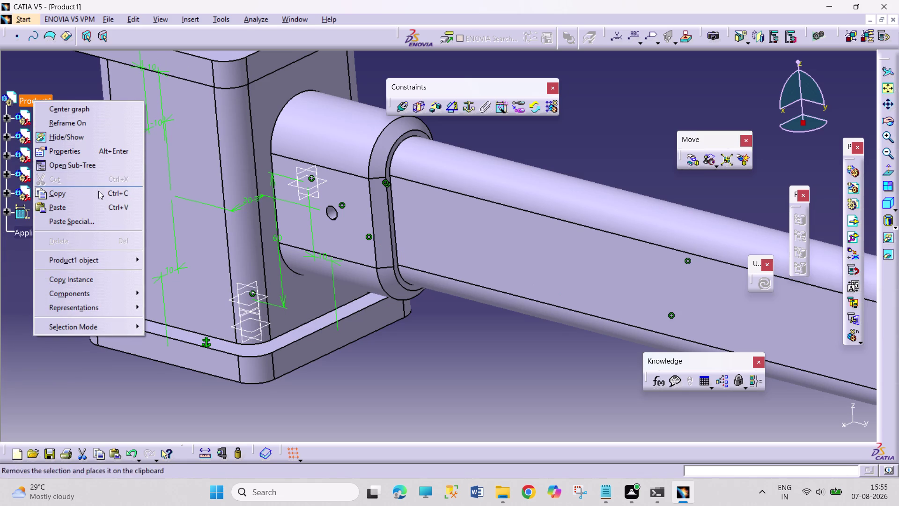
click(111, 292)
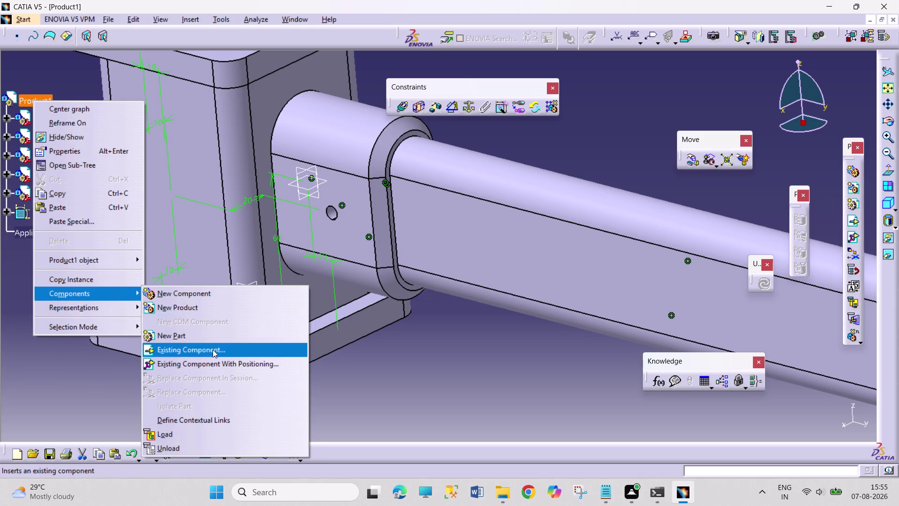
click(213, 350)
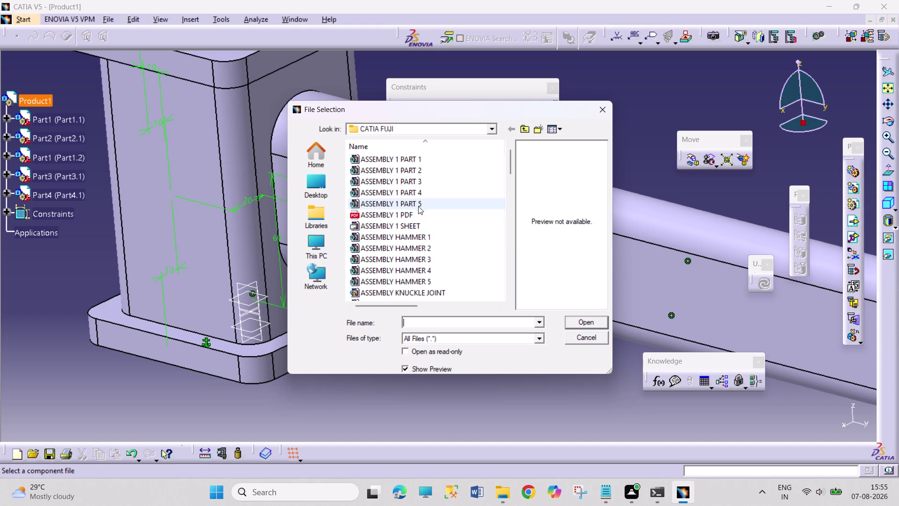
click(421, 205)
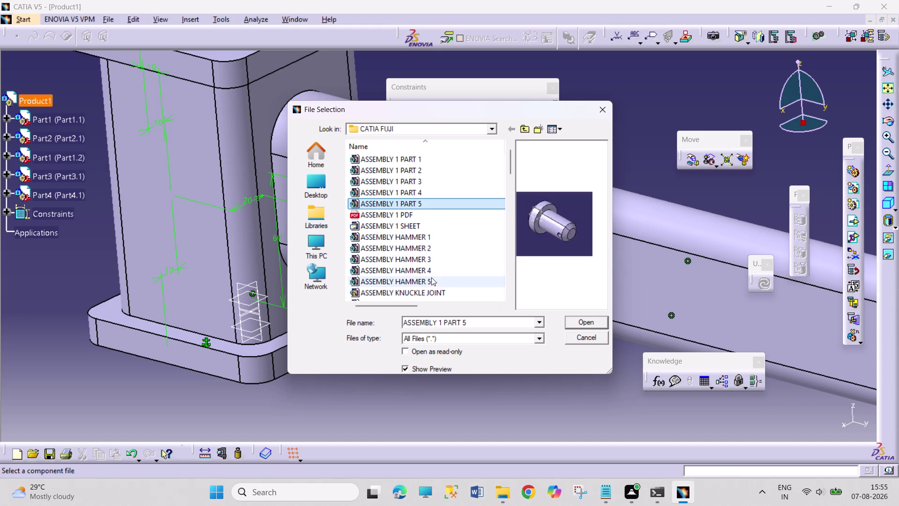
click(431, 282)
click(575, 321)
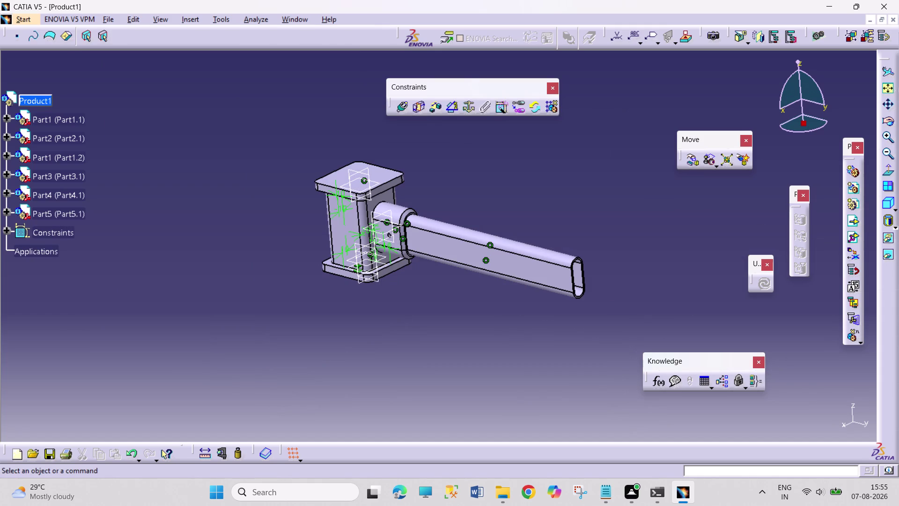
middle_drag(465, 322, 482, 250)
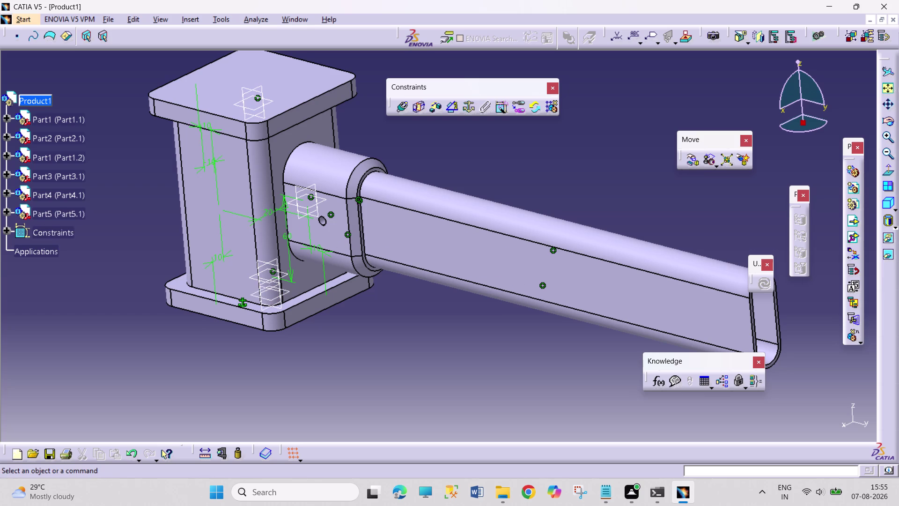
Drag the Part5 pin along the handle edge direction to below the handle.
click(695, 163)
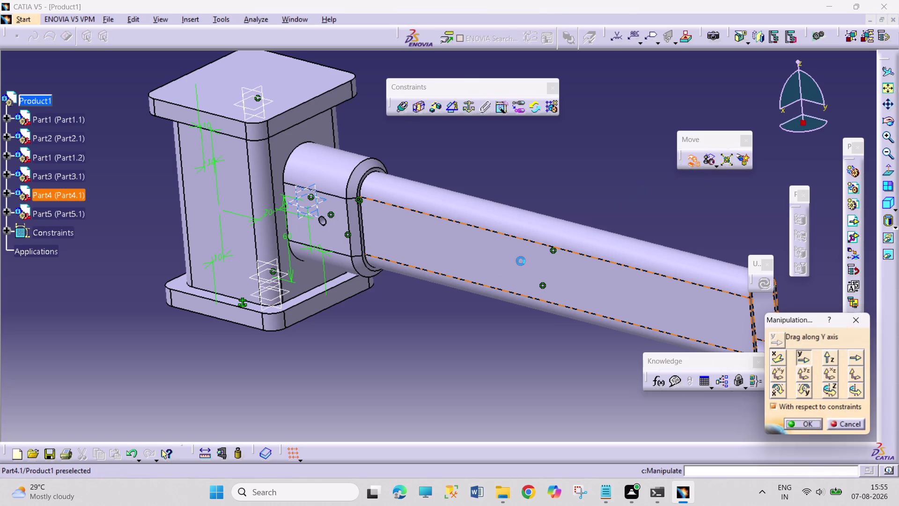
click(854, 360)
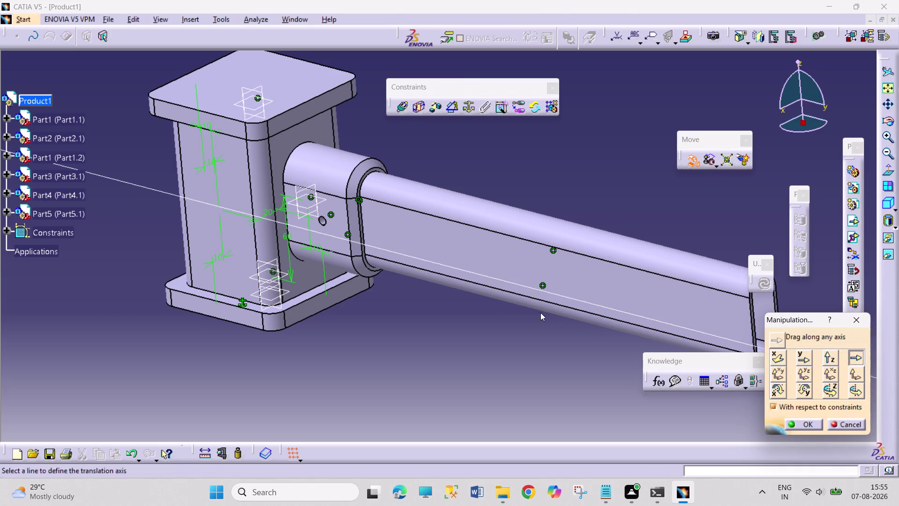
click(526, 300)
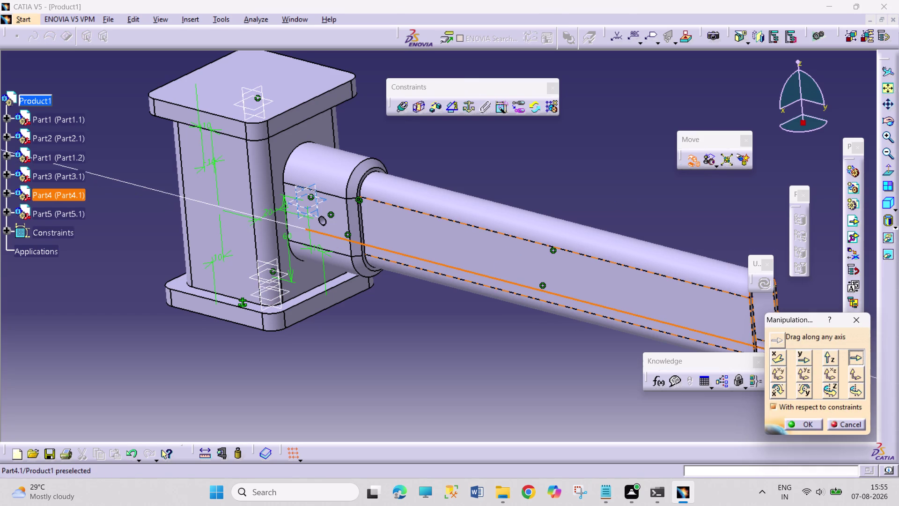
drag(270, 294, 385, 347)
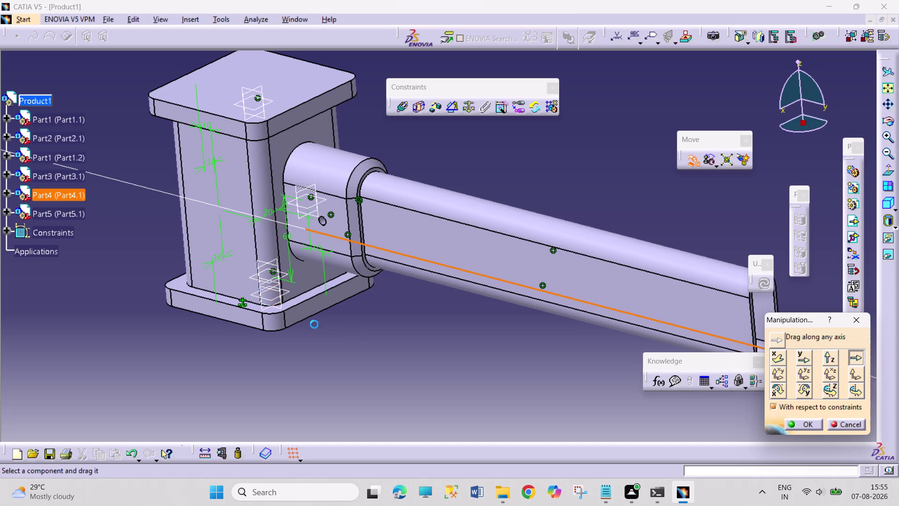
drag(270, 294, 283, 361)
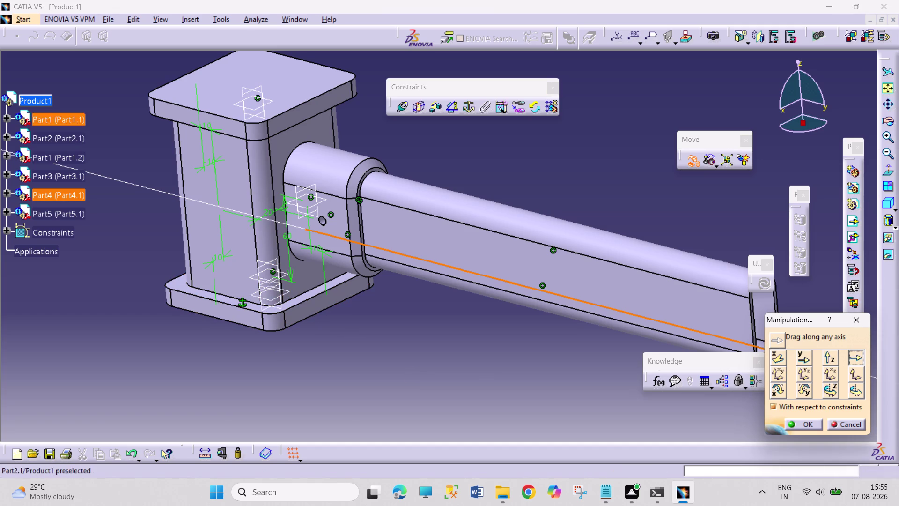
drag(269, 289, 386, 351)
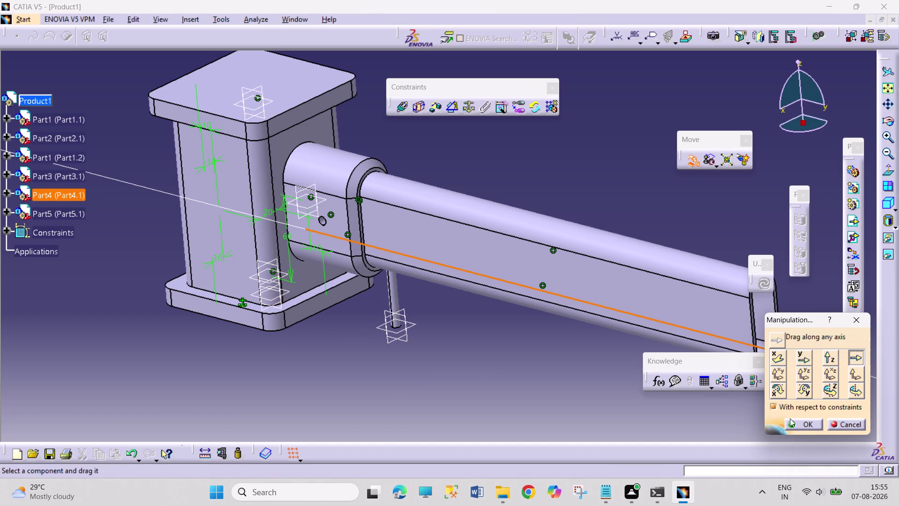
click(790, 419)
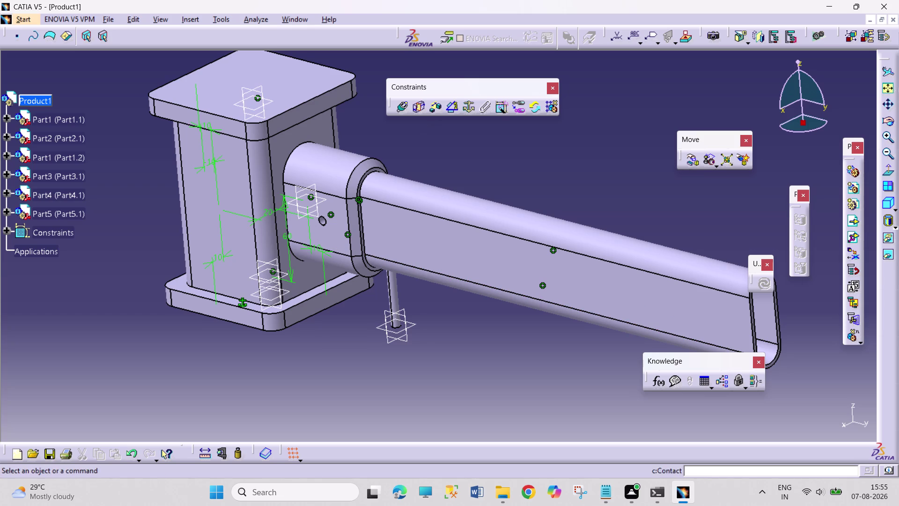
Drag the pin freely up until it sits beside the lever's hole.
middle_drag(661, 207, 513, 248)
right_drag(654, 209, 513, 249)
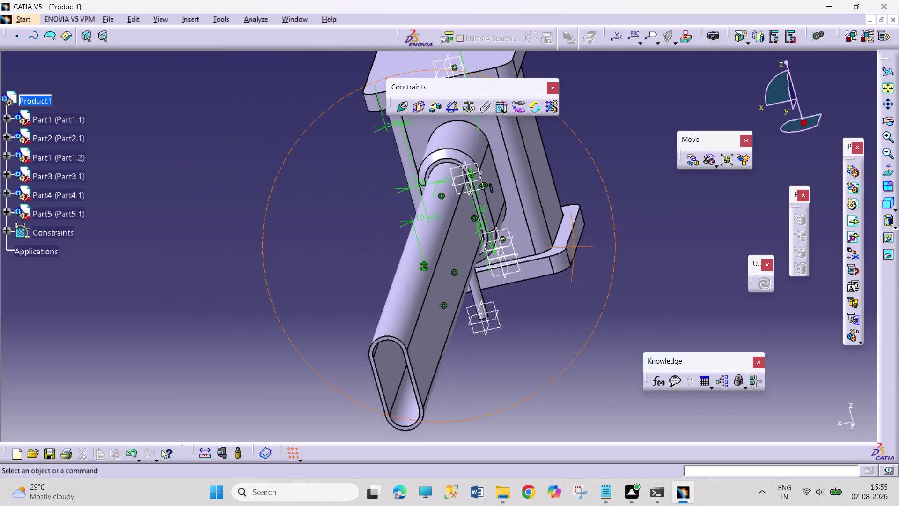
middle_drag(513, 249, 495, 234)
right_drag(513, 249, 495, 233)
click(692, 155)
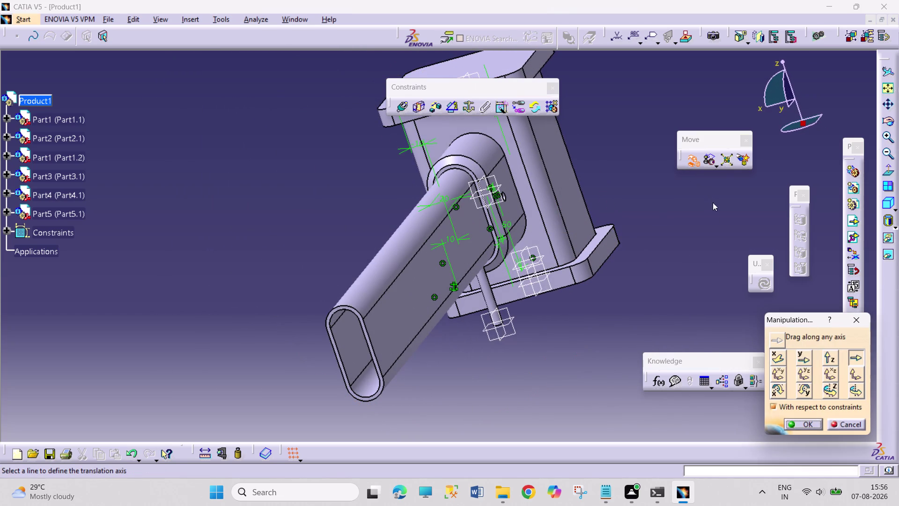
click(857, 384)
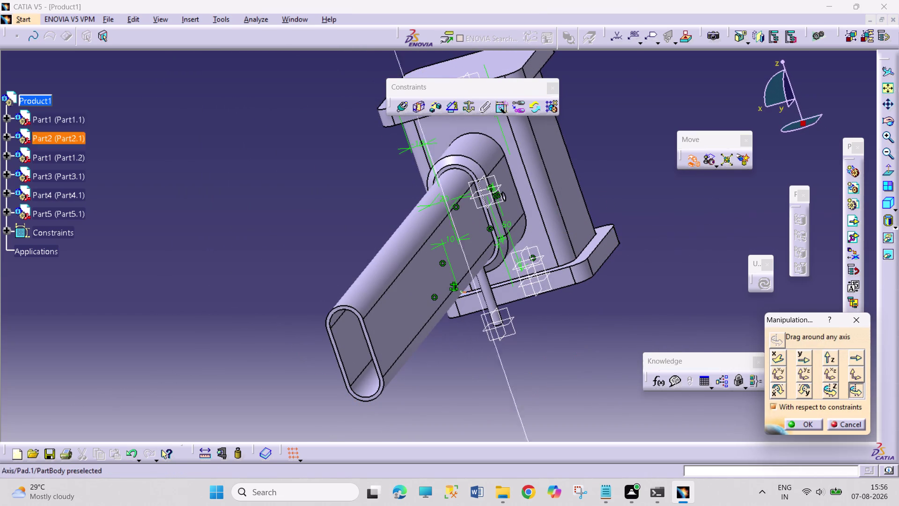
click(454, 292)
drag(481, 304, 500, 307)
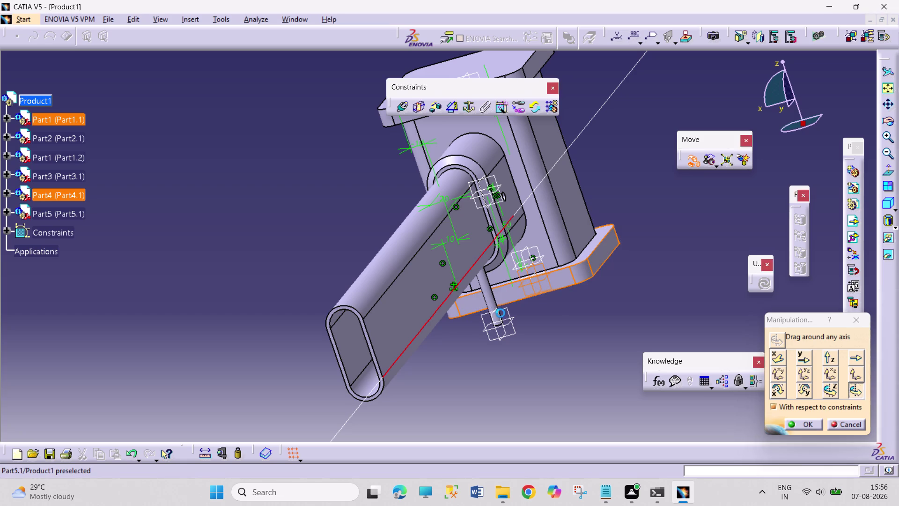
drag(501, 316, 561, 233)
click(804, 422)
Zoom in closely on the pin and the lever joint hole.
middle_drag(607, 361, 617, 311)
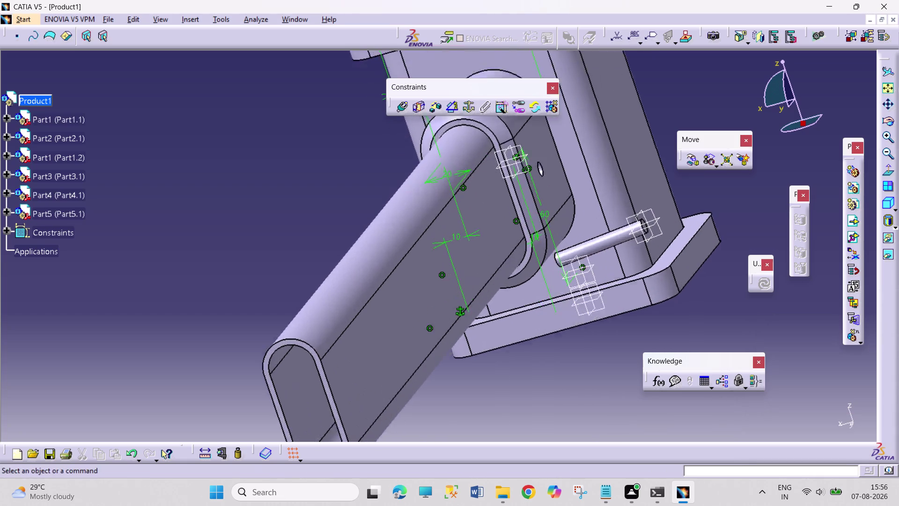
middle_drag(617, 311, 626, 284)
middle_drag(626, 283, 421, 380)
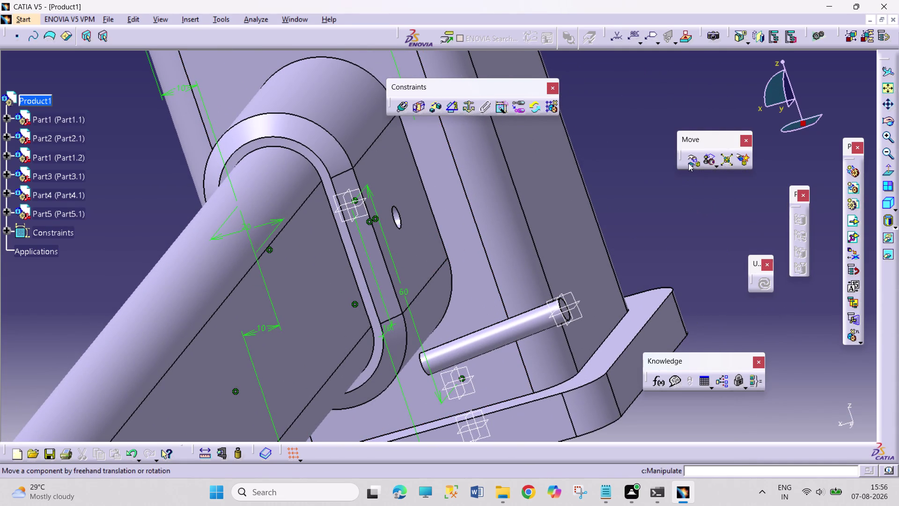
click(400, 107)
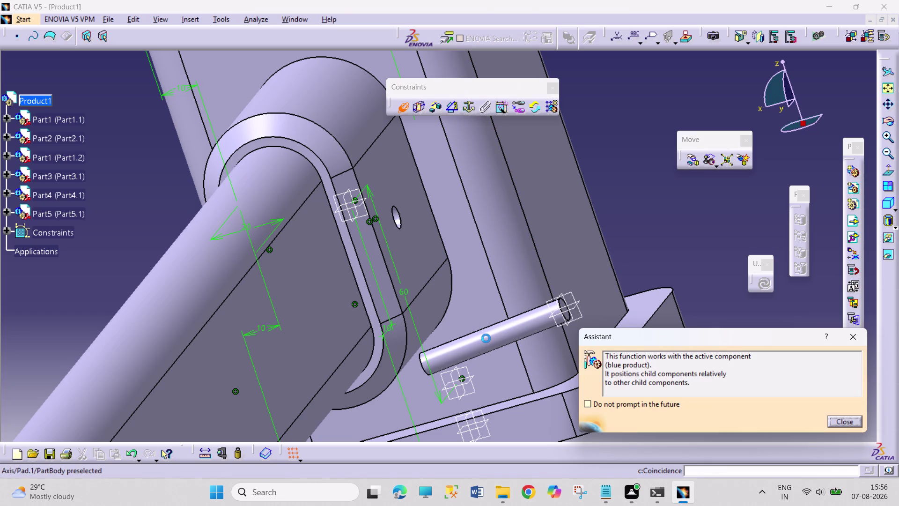
Make the pin's axis coincident with the lever hole's axis.
click(486, 338)
click(399, 220)
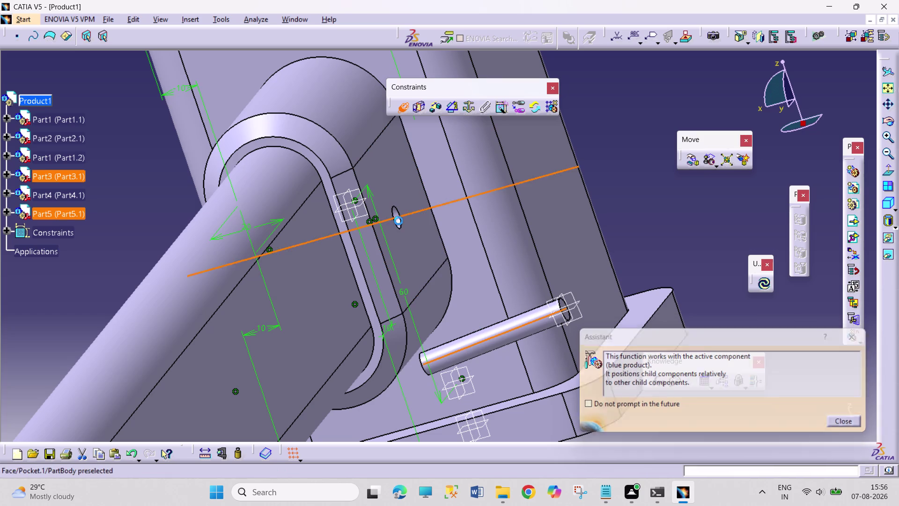
click(763, 287)
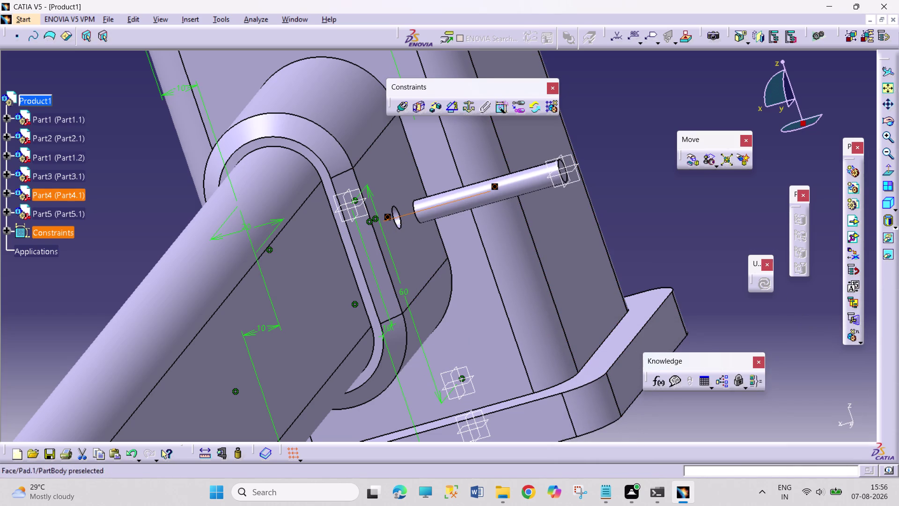
click(153, 178)
Attempt an angle constraint between the pin plane and a base reference, then cancel it.
middle_drag(627, 185, 624, 212)
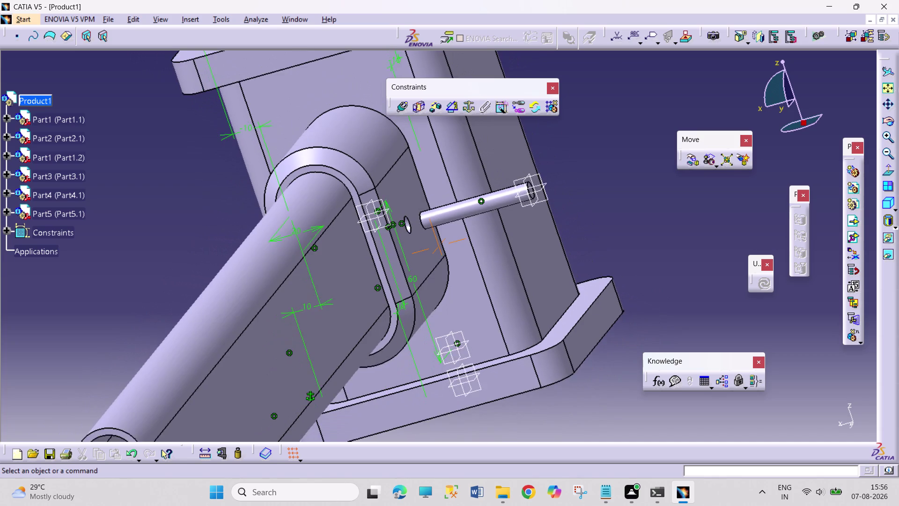
middle_drag(624, 211, 624, 214)
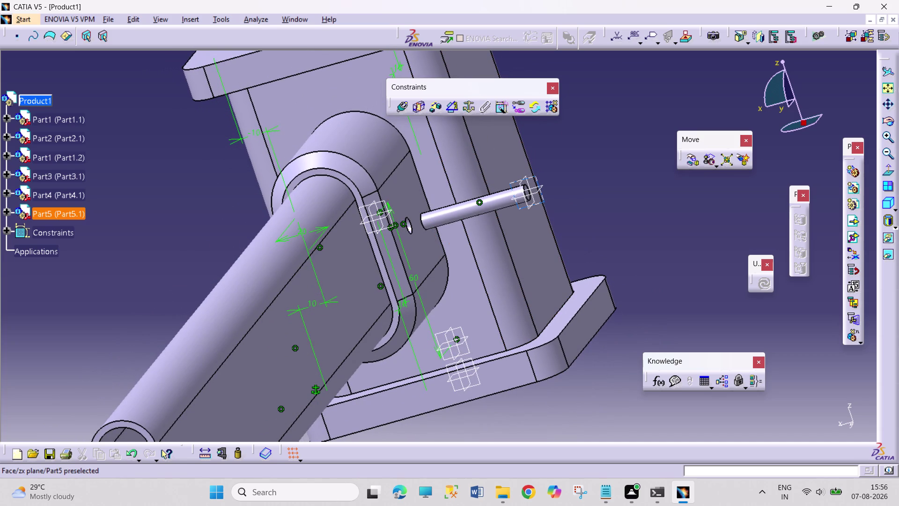
click(534, 178)
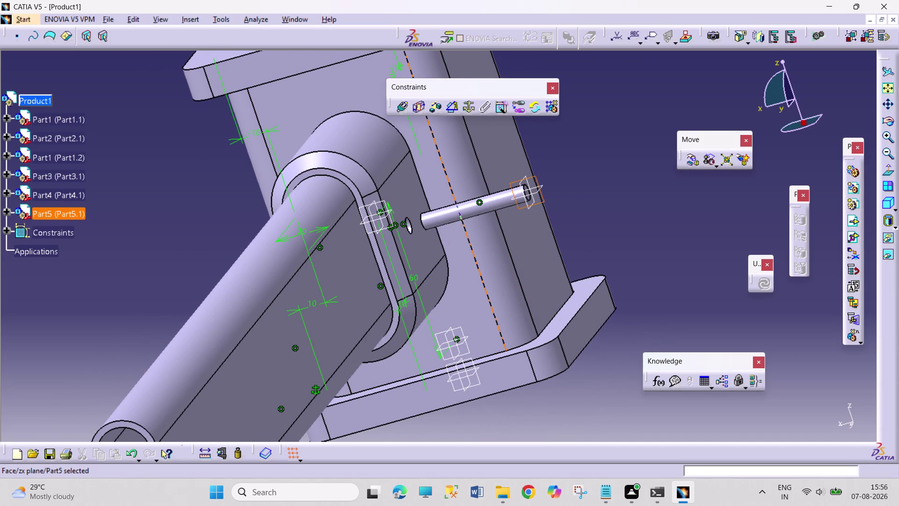
click(461, 329)
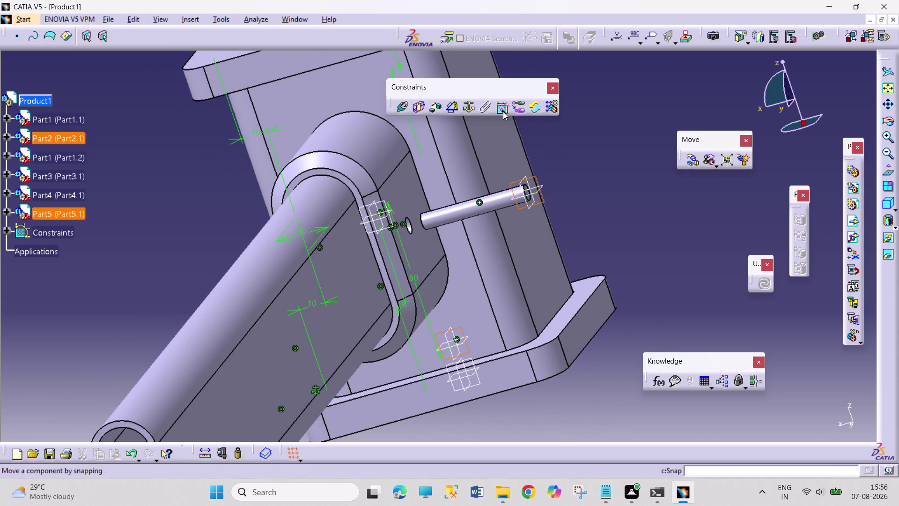
click(452, 109)
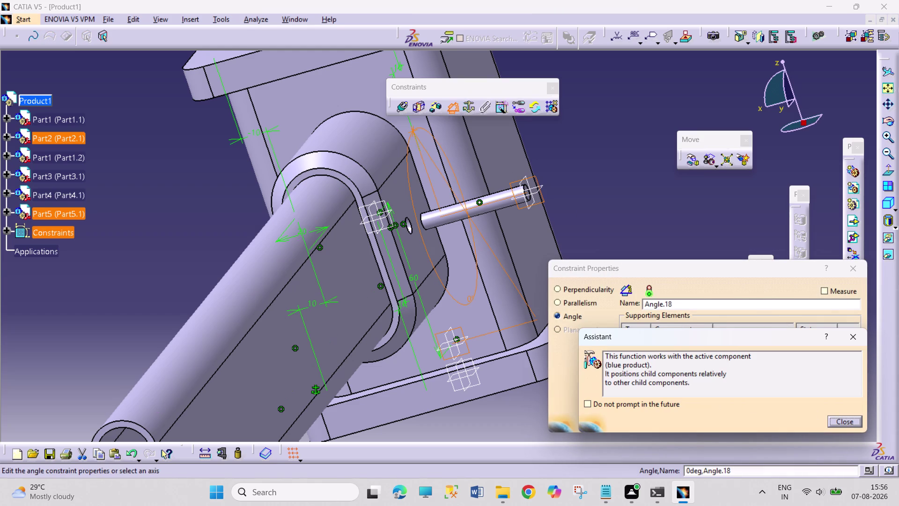
click(180, 237)
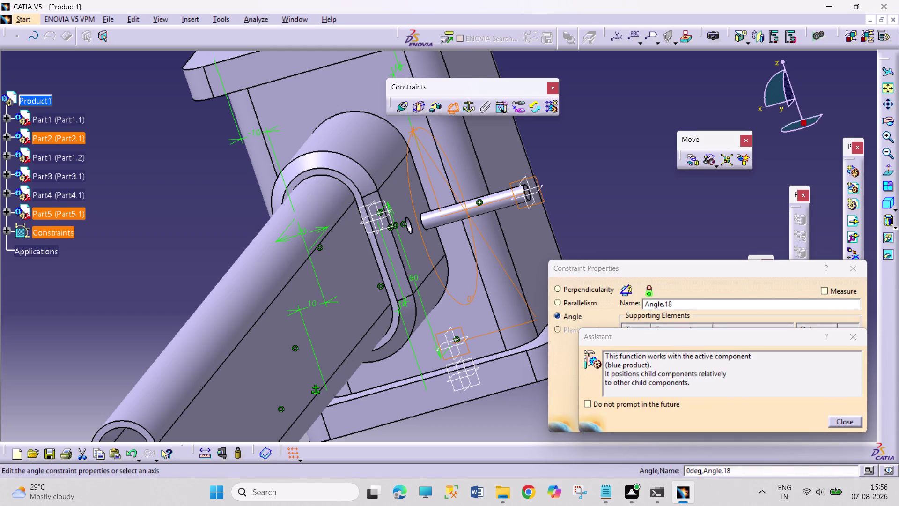
key(Escape)
key(Escape)
key(Escape)
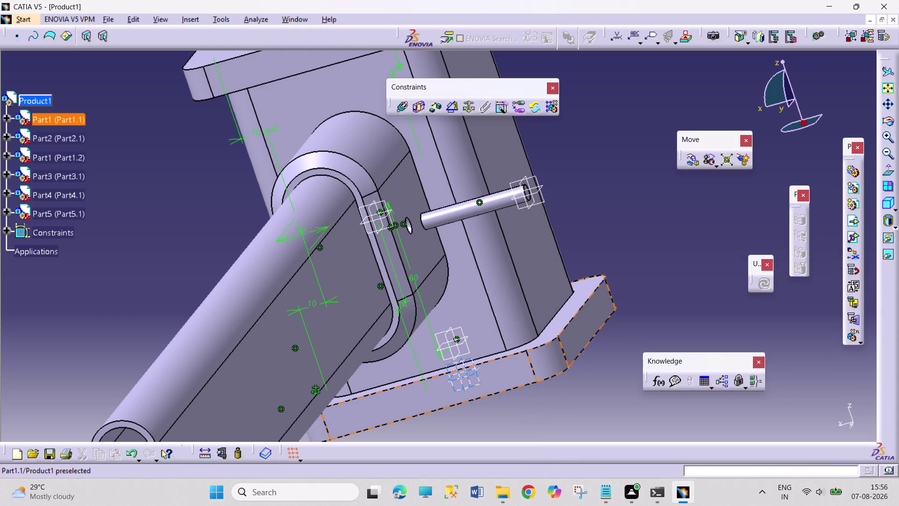
Constrain the pin's plane to the base plane at 0° (Angle.18).
click(479, 376)
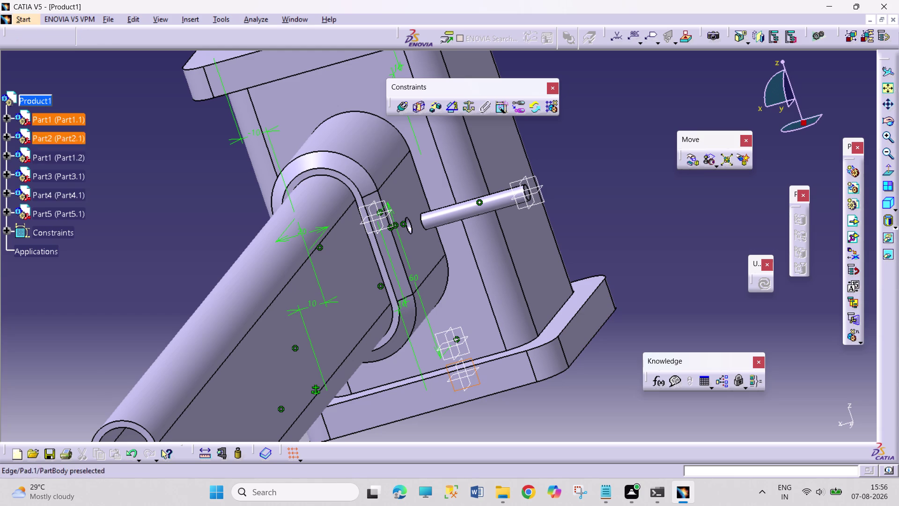
click(544, 197)
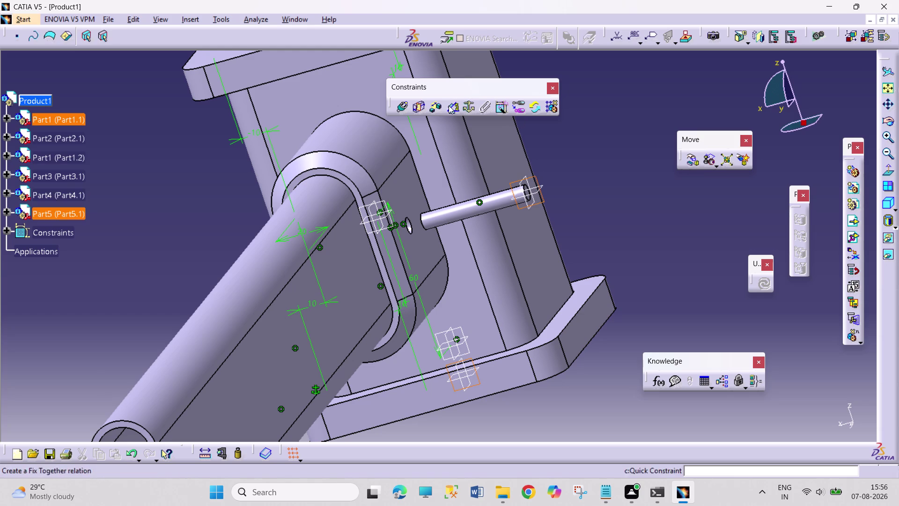
click(449, 105)
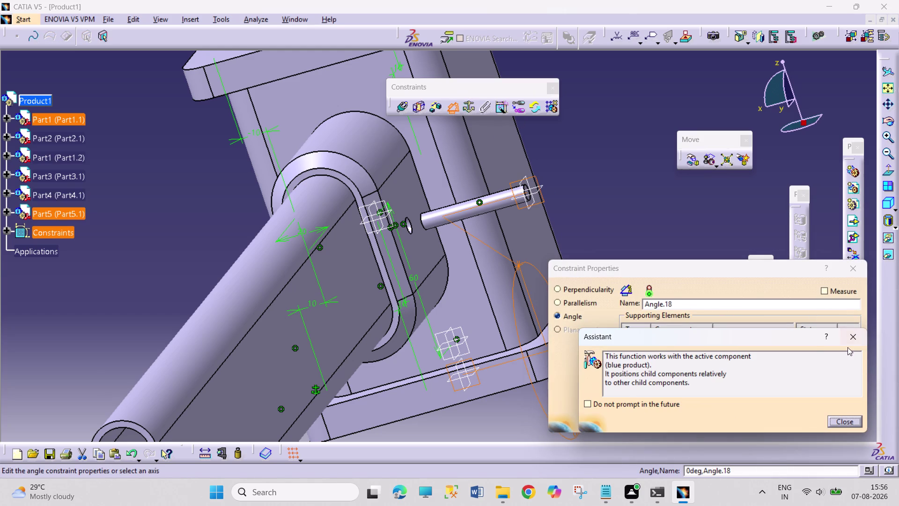
click(852, 334)
click(804, 422)
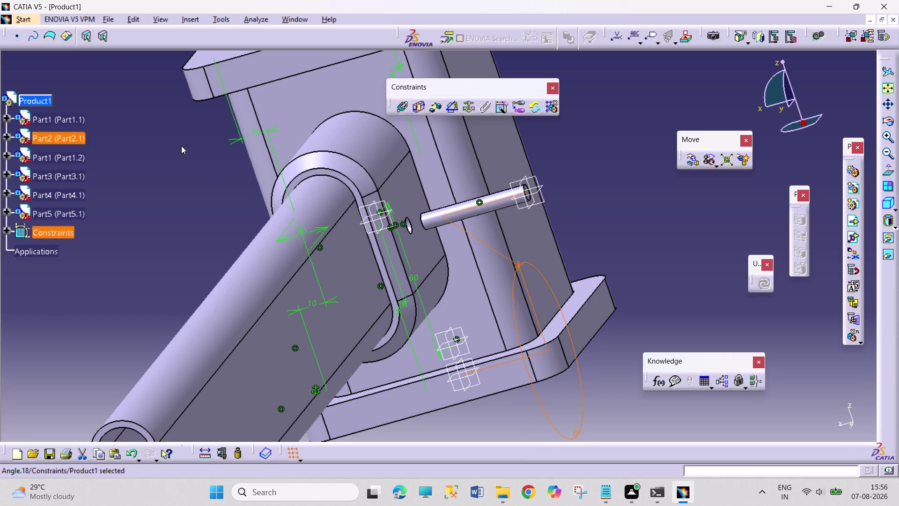
drag(251, 18, 258, 23)
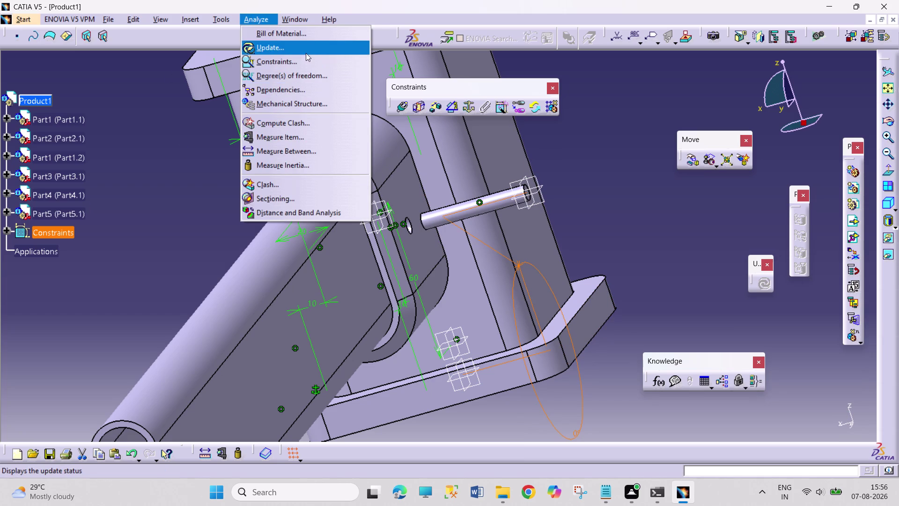
click(309, 61)
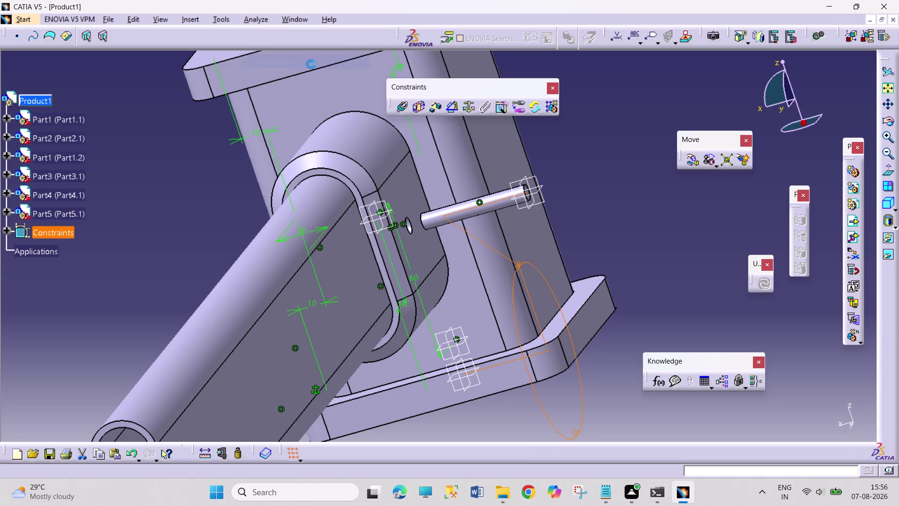
click(820, 242)
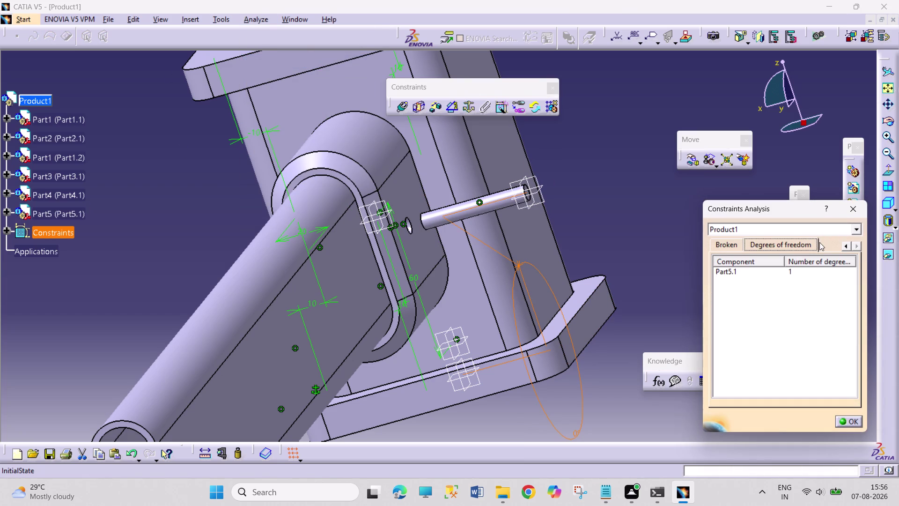
click(852, 212)
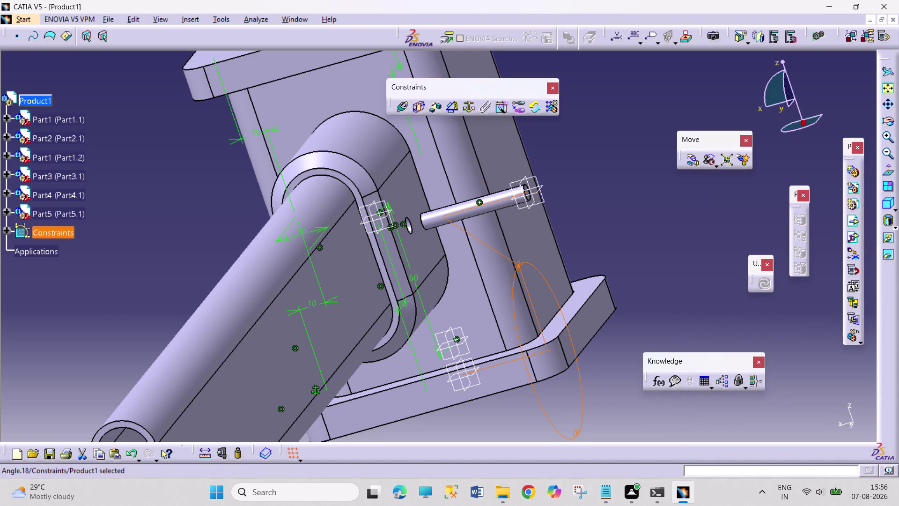
middle_drag(561, 217, 576, 163)
middle_drag(621, 205, 576, 238)
right_drag(613, 209, 579, 239)
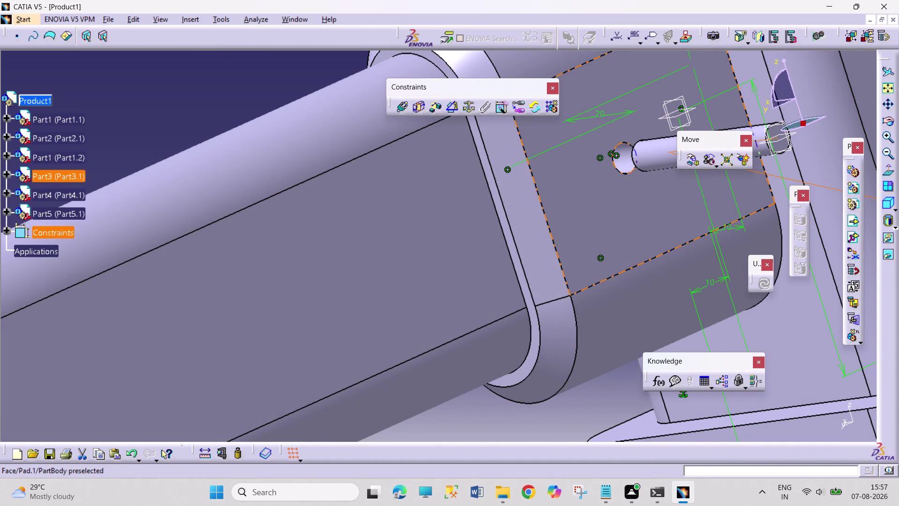
middle_drag(625, 193, 663, 211)
right_drag(639, 198, 658, 210)
middle_drag(558, 179, 598, 257)
right_drag(568, 186, 599, 257)
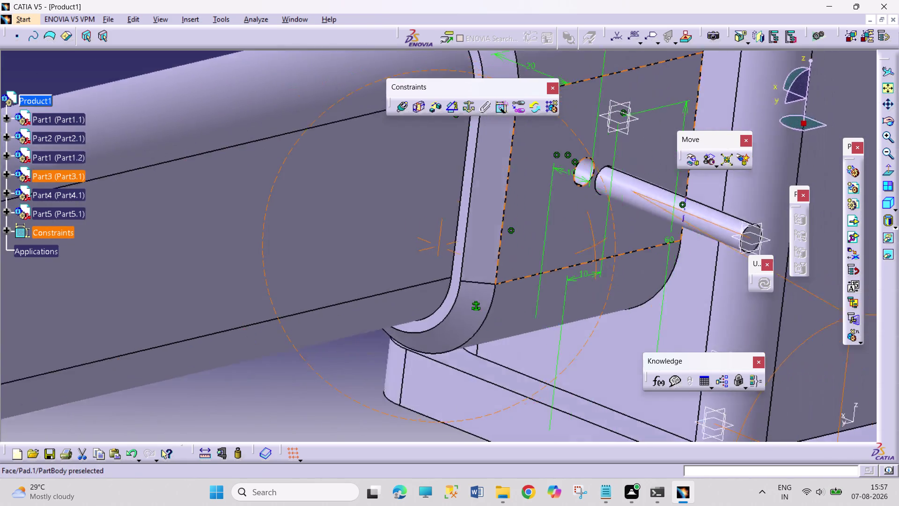
right_drag(598, 256, 613, 325)
middle_drag(598, 256, 613, 325)
middle_drag(489, 149, 489, 116)
middle_drag(429, 143, 460, 219)
right_drag(438, 165, 460, 220)
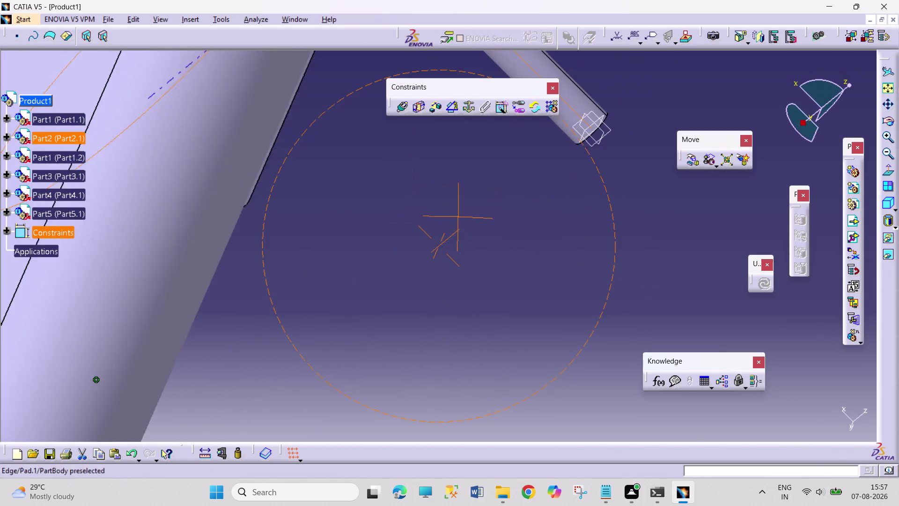
right_drag(460, 219, 459, 217)
middle_drag(459, 220, 459, 217)
Make the pin's end face coincident with the lever face (Coincidence.19) and update the assembly.
middle_drag(456, 187, 404, 444)
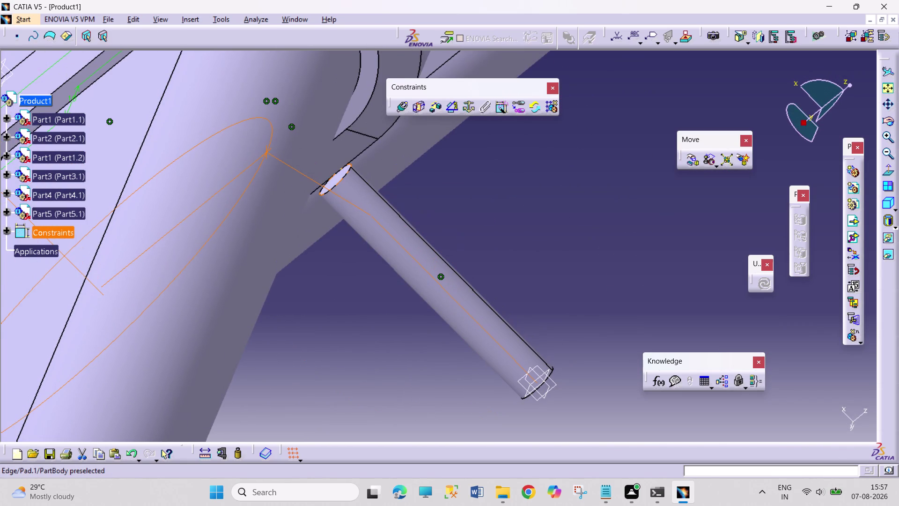
click(338, 172)
click(359, 288)
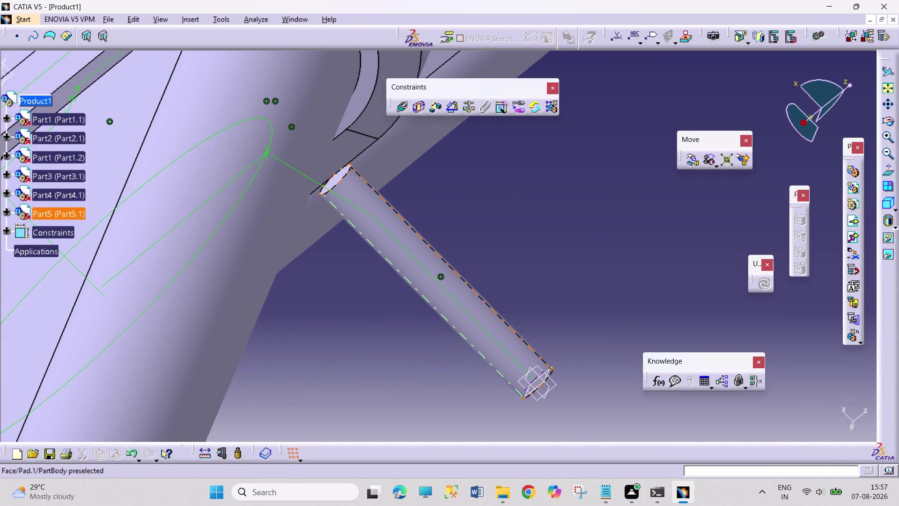
click(338, 180)
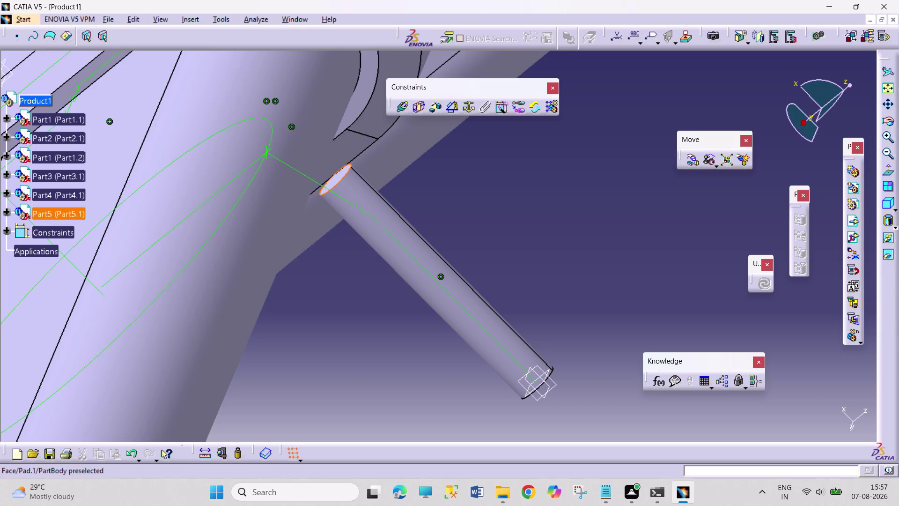
middle_drag(308, 197, 310, 243)
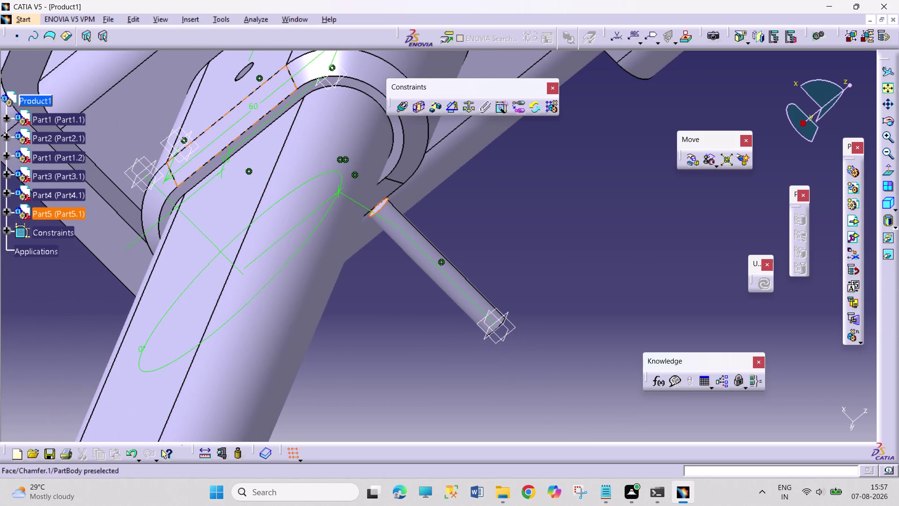
click(262, 59)
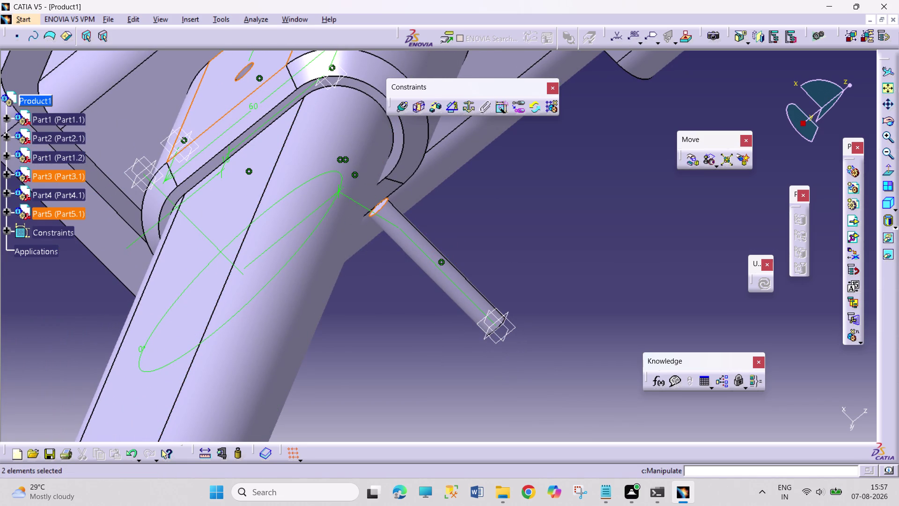
click(407, 107)
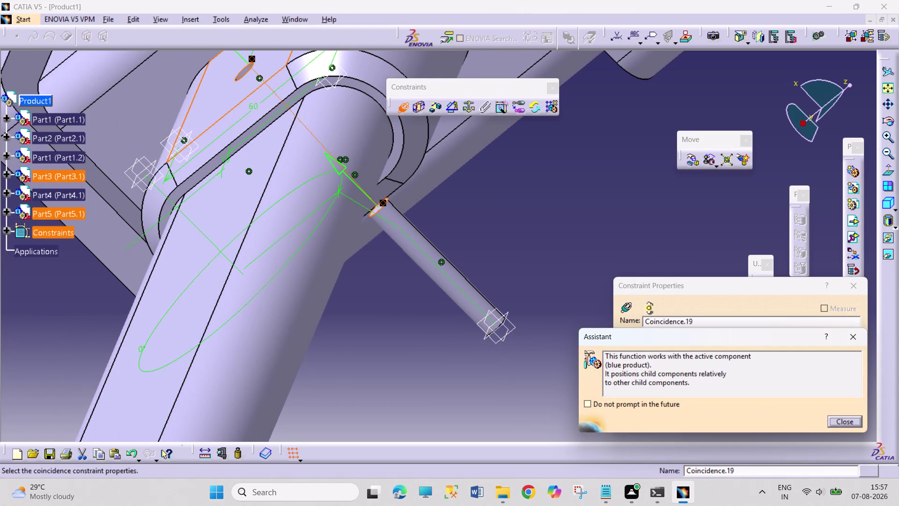
click(843, 417)
click(806, 425)
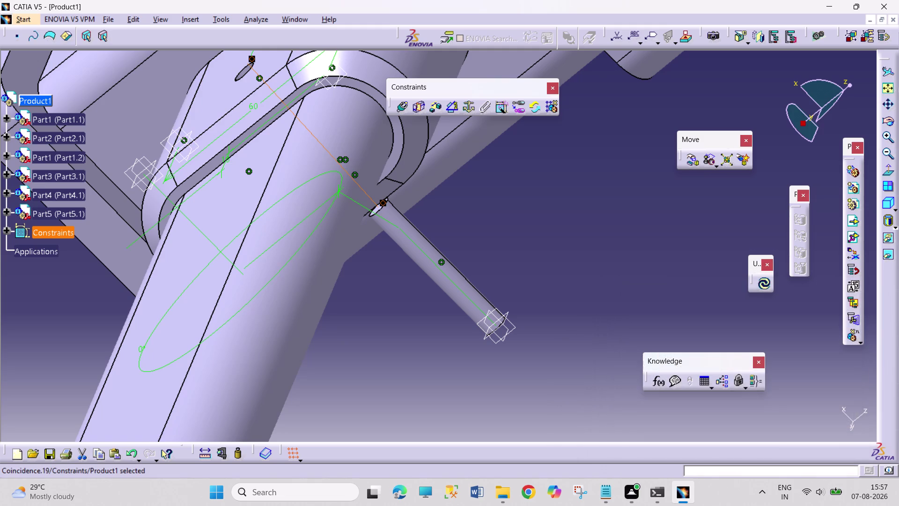
click(760, 284)
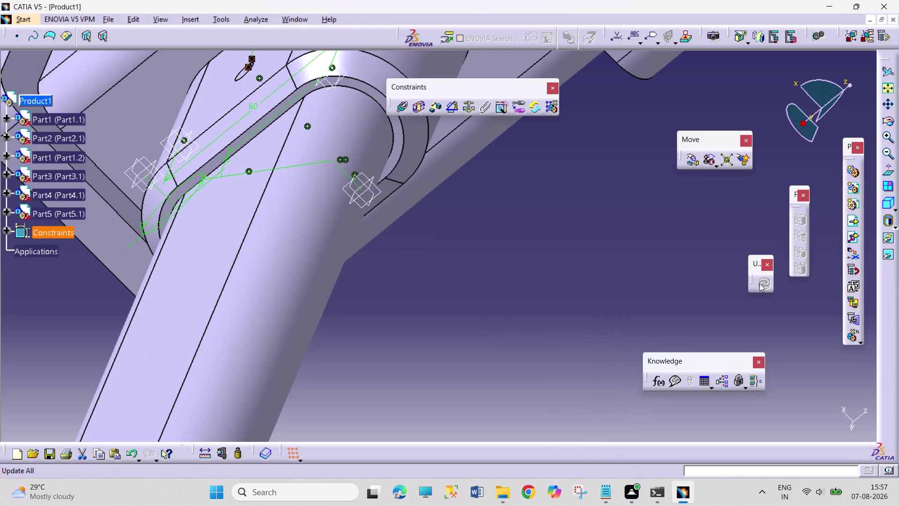
Orbit and pan around the handle joint, then fit the whole hammer in view.
click(584, 303)
middle_drag(535, 246, 434, 180)
right_drag(525, 246, 434, 180)
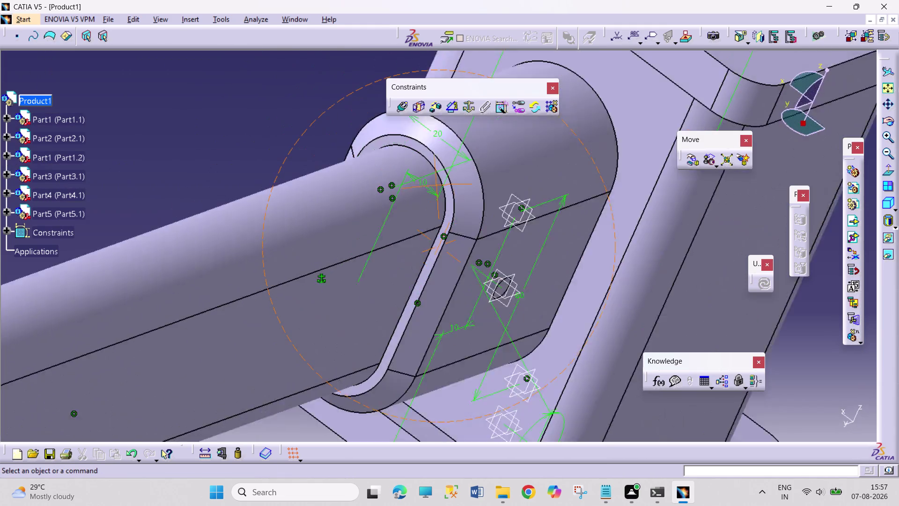
middle_drag(435, 180, 551, 217)
right_drag(435, 180, 552, 218)
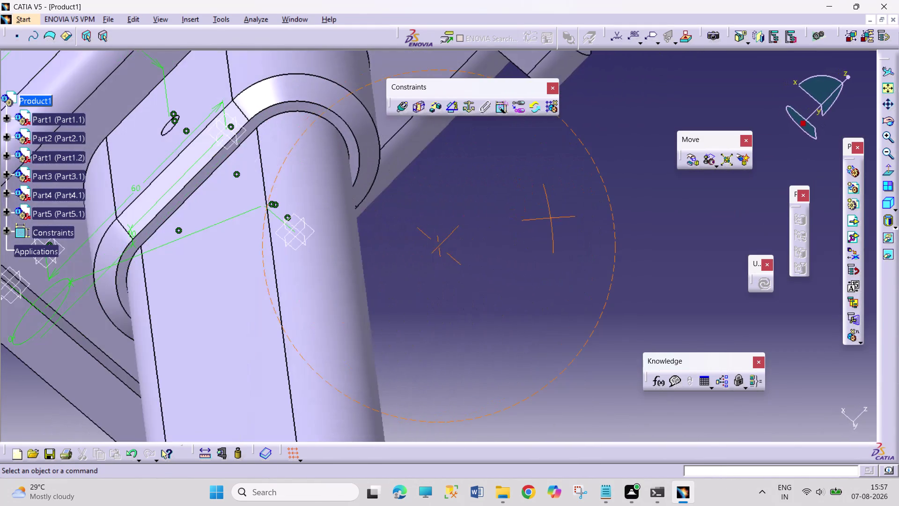
middle_drag(552, 217, 554, 219)
right_drag(552, 218, 559, 222)
click(887, 204)
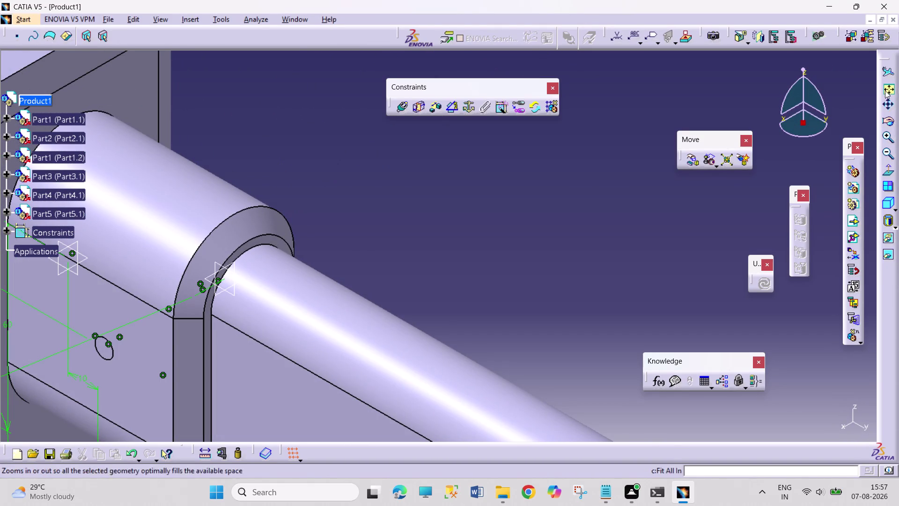
click(885, 90)
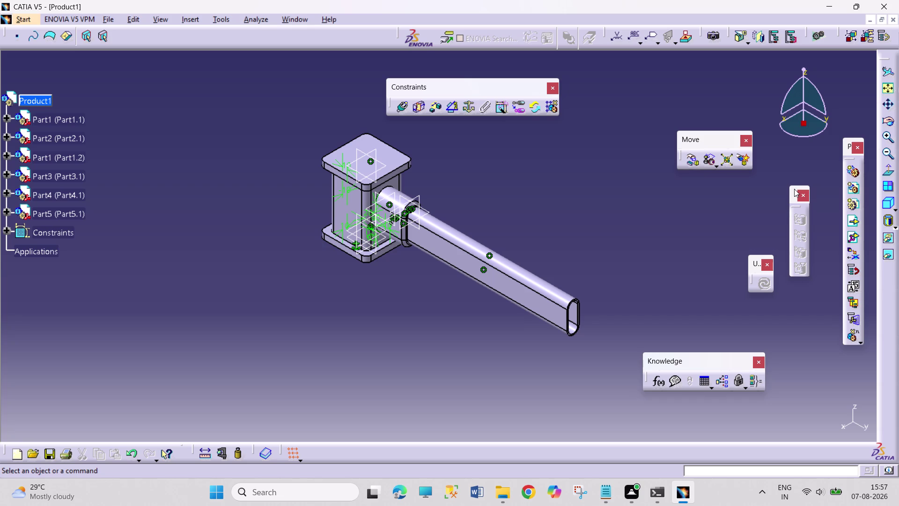
click(263, 21)
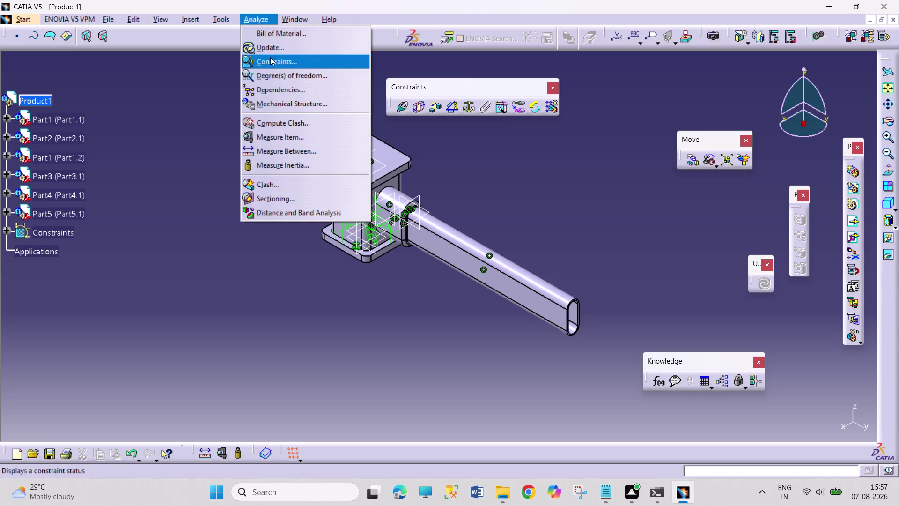
Open the constraints analysis Broken tab and locate Coincidence.13, .12 and .11 in the tree.
click(283, 61)
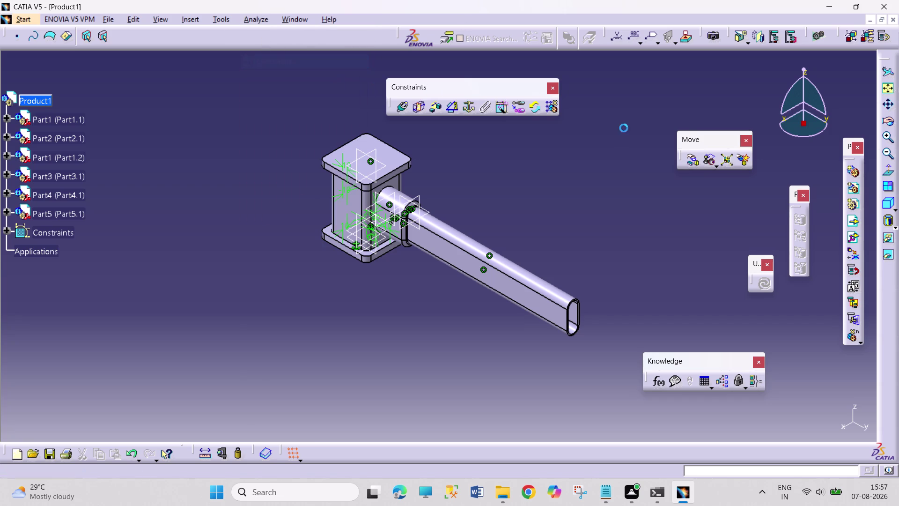
click(815, 246)
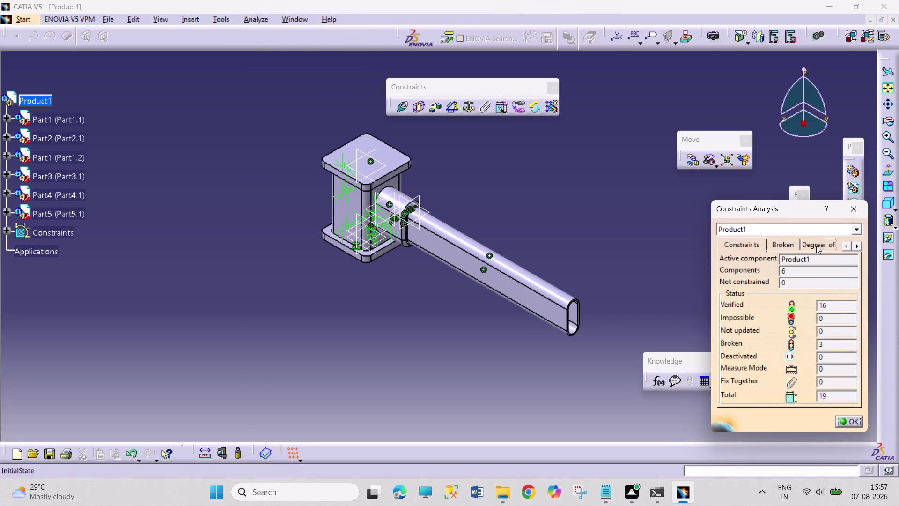
click(735, 241)
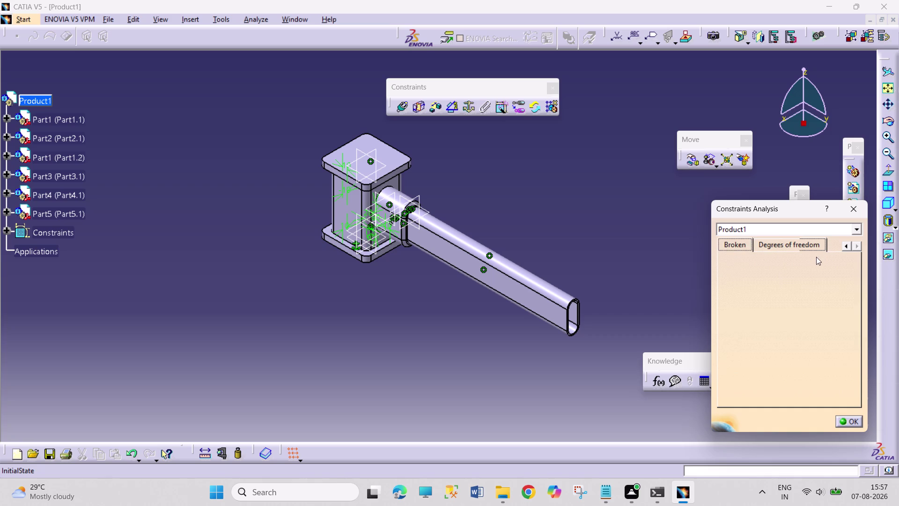
click(784, 268)
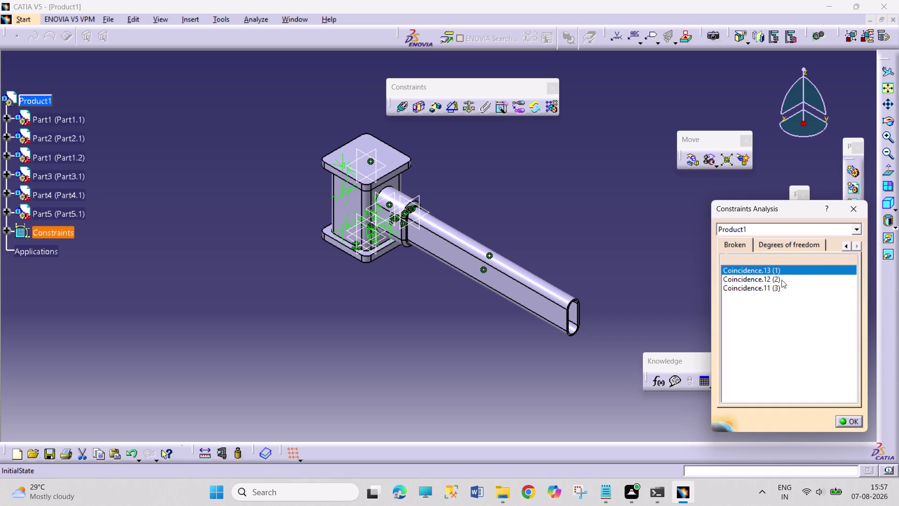
click(782, 279)
click(782, 288)
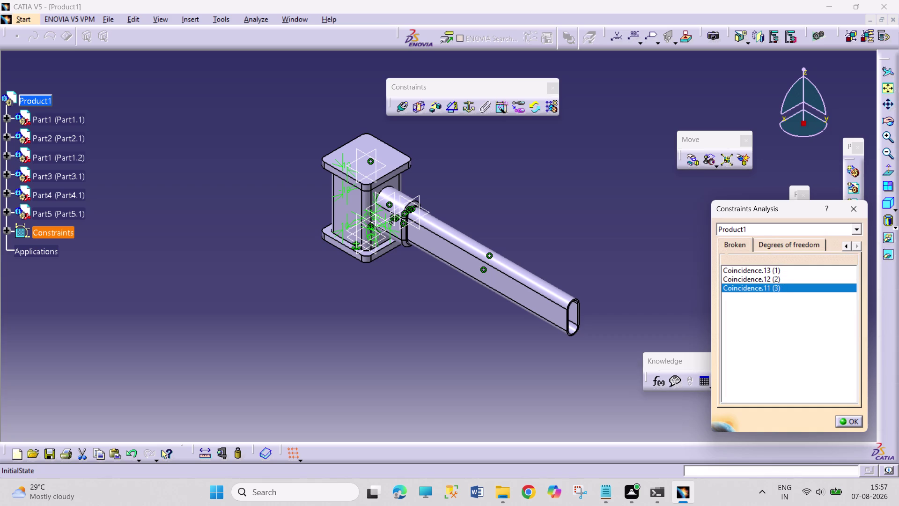
click(6, 230)
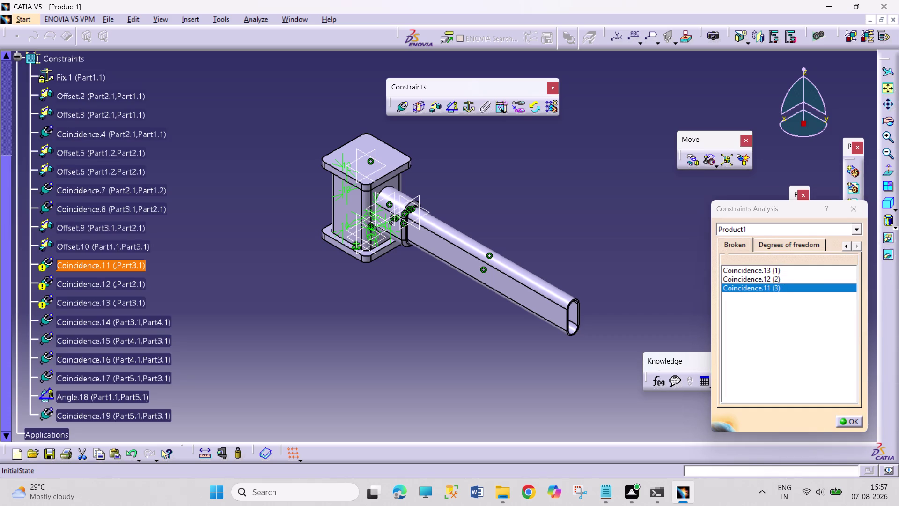
click(99, 268)
right_click(99, 268)
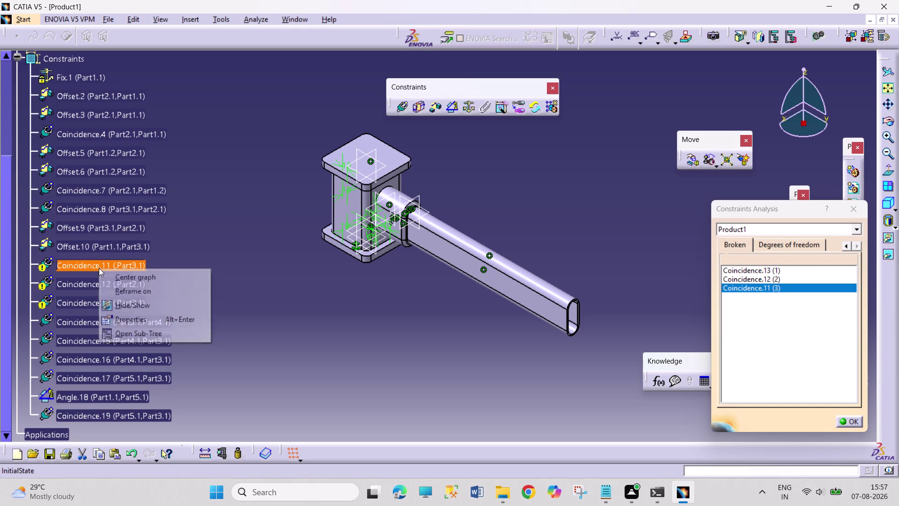
drag(300, 314, 315, 323)
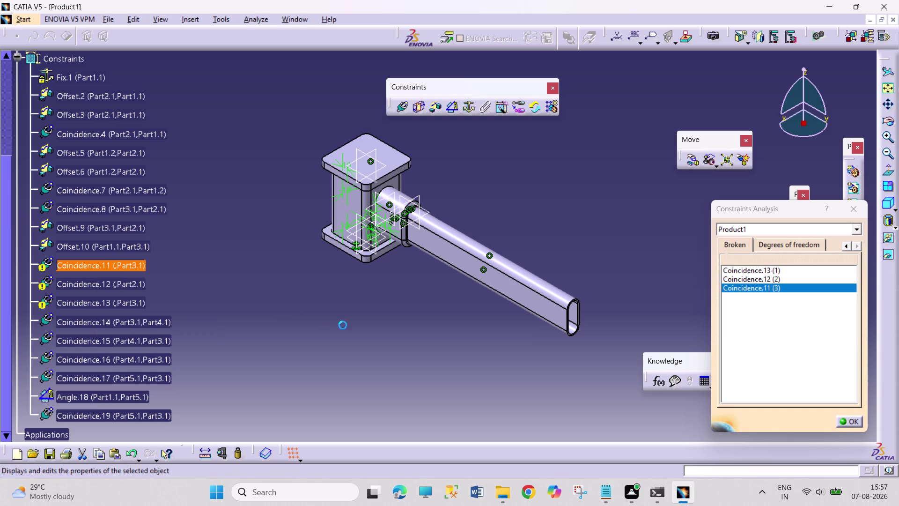
click(854, 425)
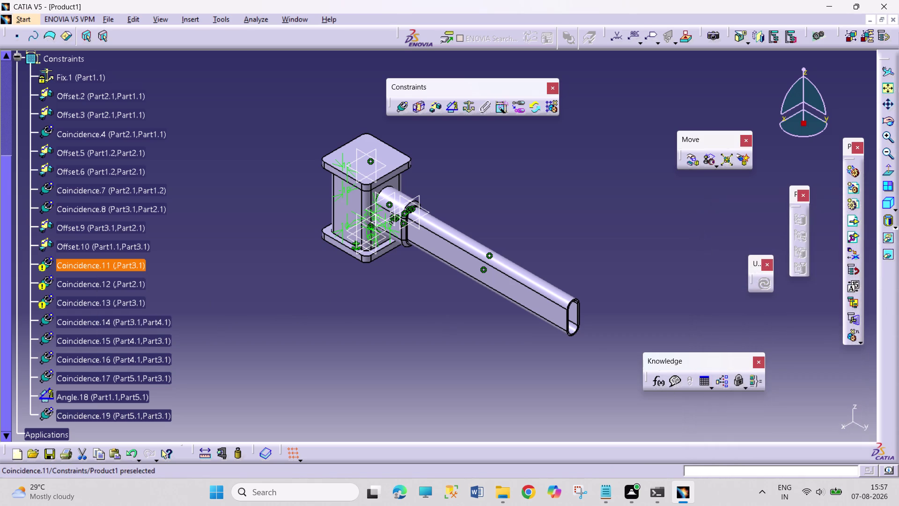
Delete broken constraints Coincidence.11, Coincidence.12 and Coincidence.13 from the tree.
right_click(94, 261)
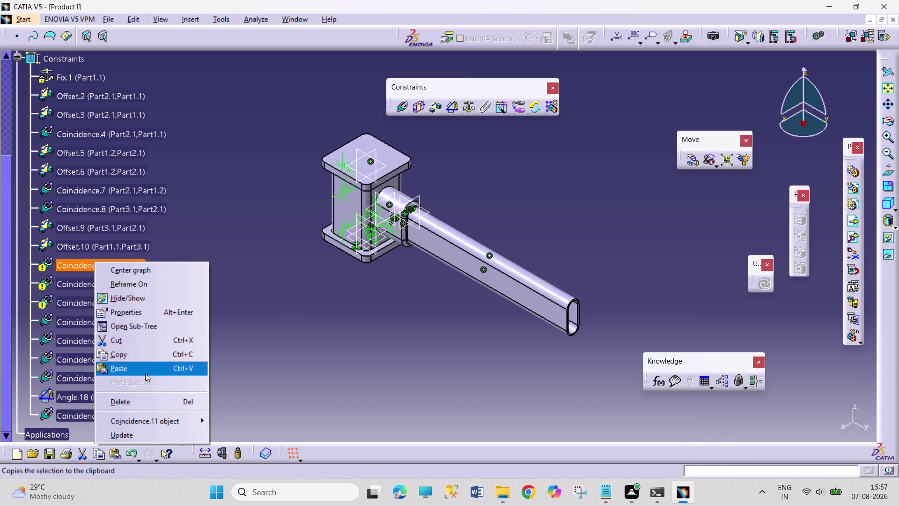
click(149, 398)
right_click(106, 269)
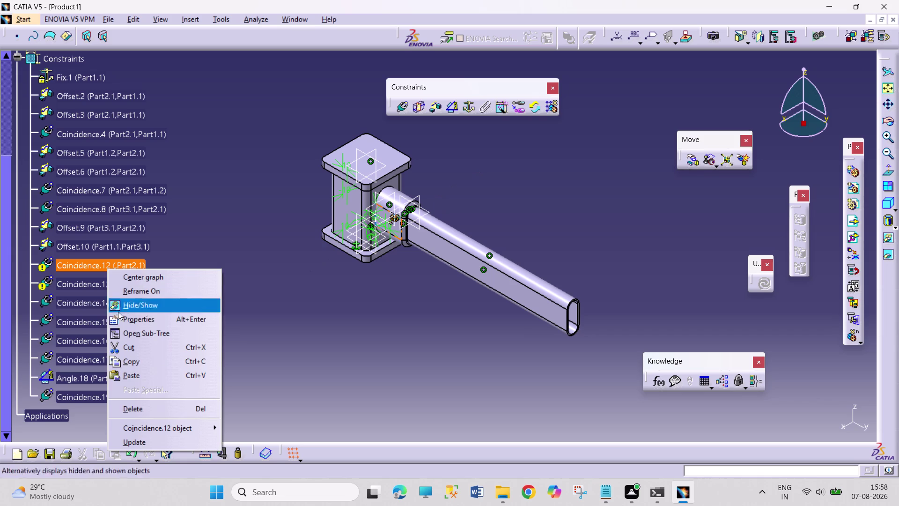
click(151, 404)
right_click(104, 270)
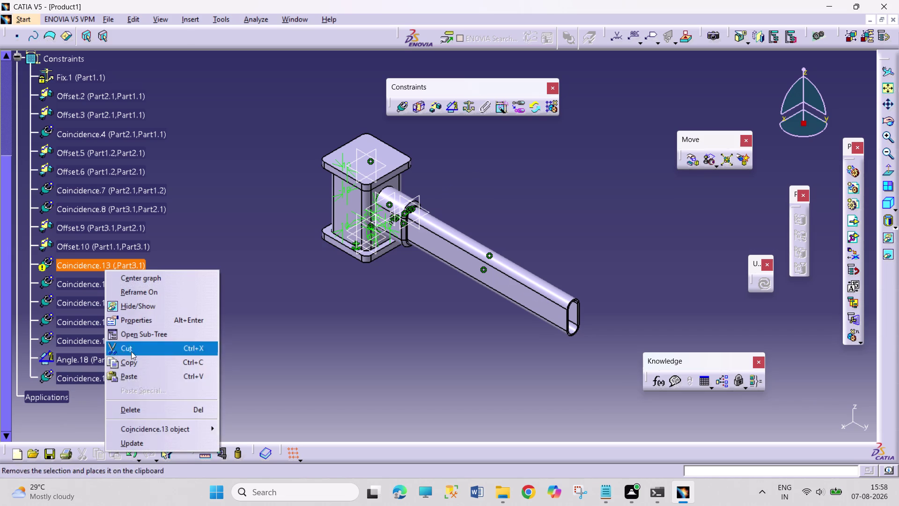
click(162, 410)
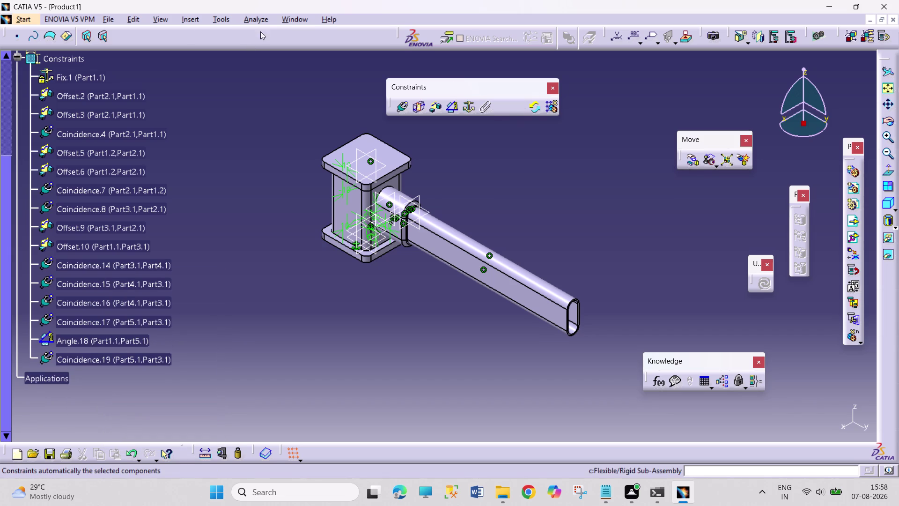
Rerun the constraints analysis, confirming 16 verified and none broken.
click(258, 14)
click(307, 63)
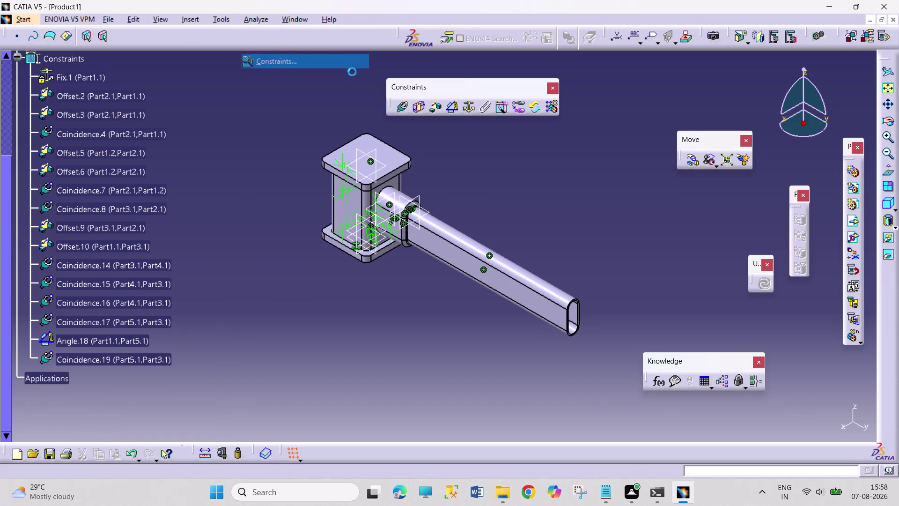
click(800, 238)
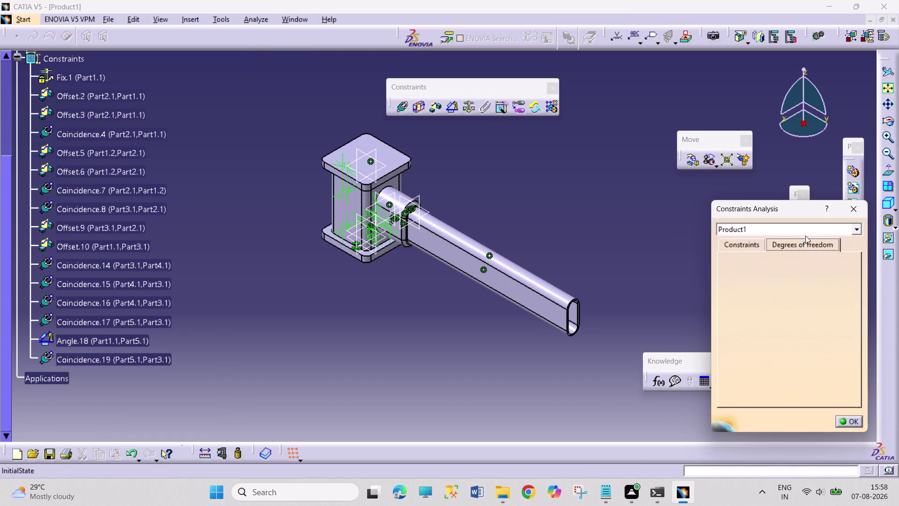
click(750, 245)
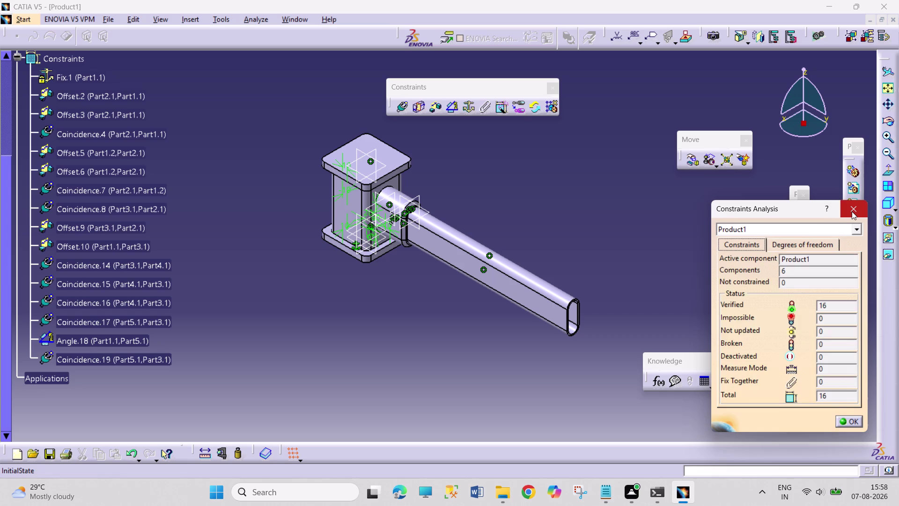
click(852, 211)
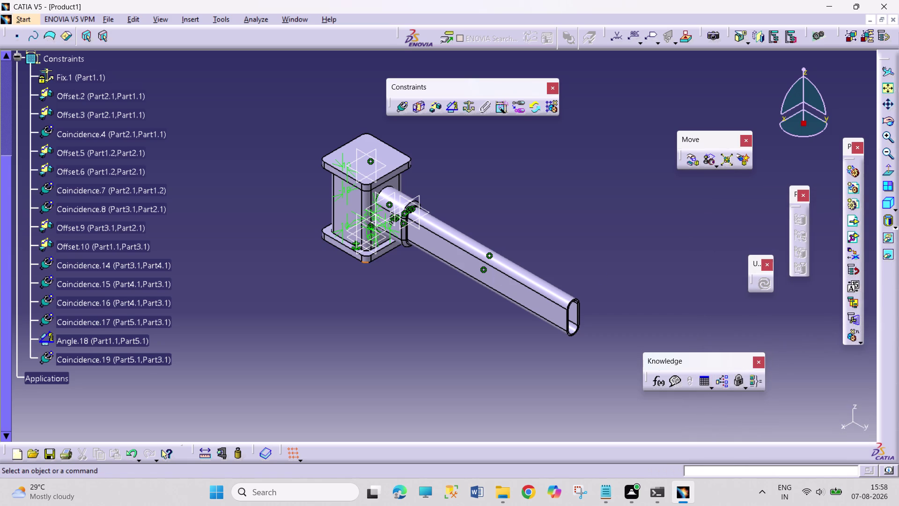
scroll(up, 3)
click(15, 95)
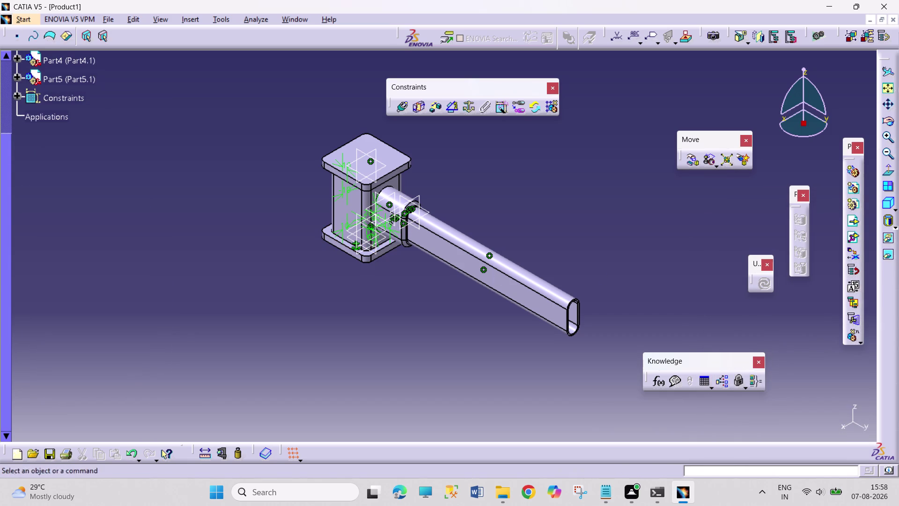
Save the assembly as 'ASSEMBLY HAMMER' along with its linked documents.
drag(597, 209, 685, 283)
drag(562, 223, 657, 295)
drag(563, 214, 696, 301)
key(ctrl+s)
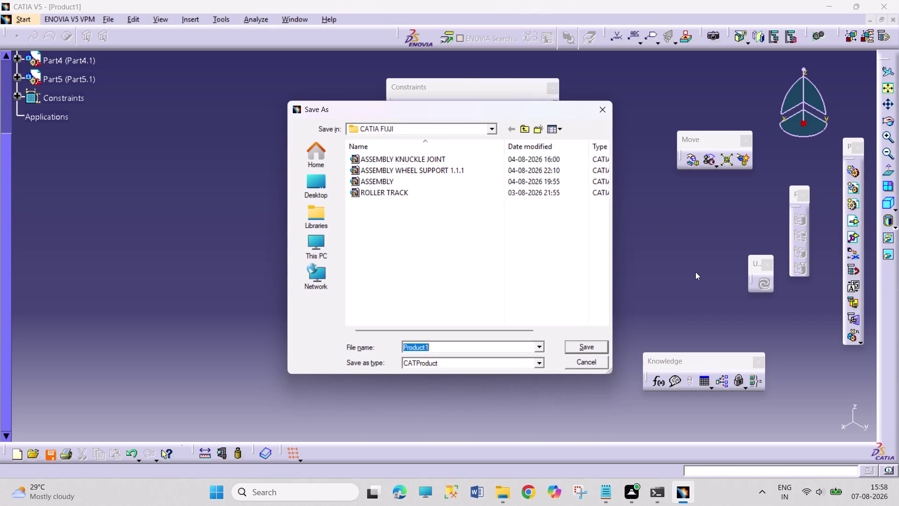
text(HA)
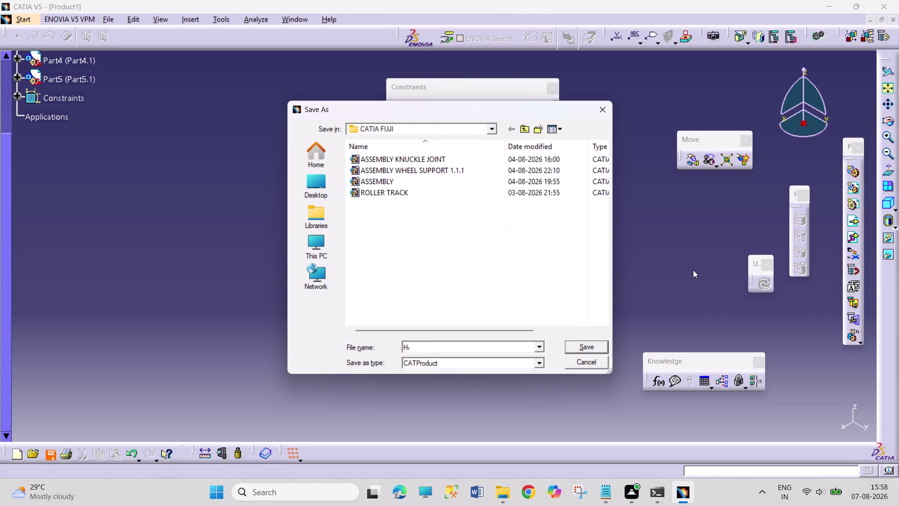
text(MMER)
key(BackSpace)
key(BackSpace)
key(BackSpace)
text(ASS)
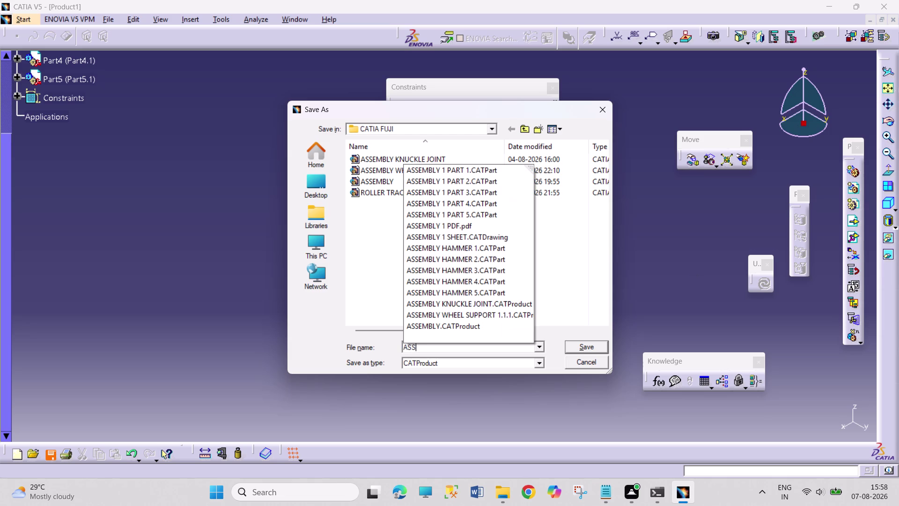
text(EMBK)
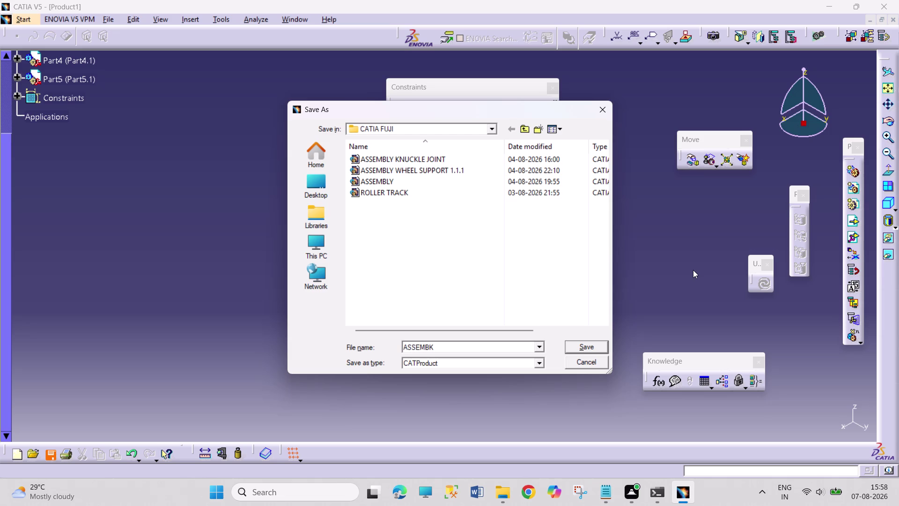
key(BackSpace)
text(LY)
key(space)
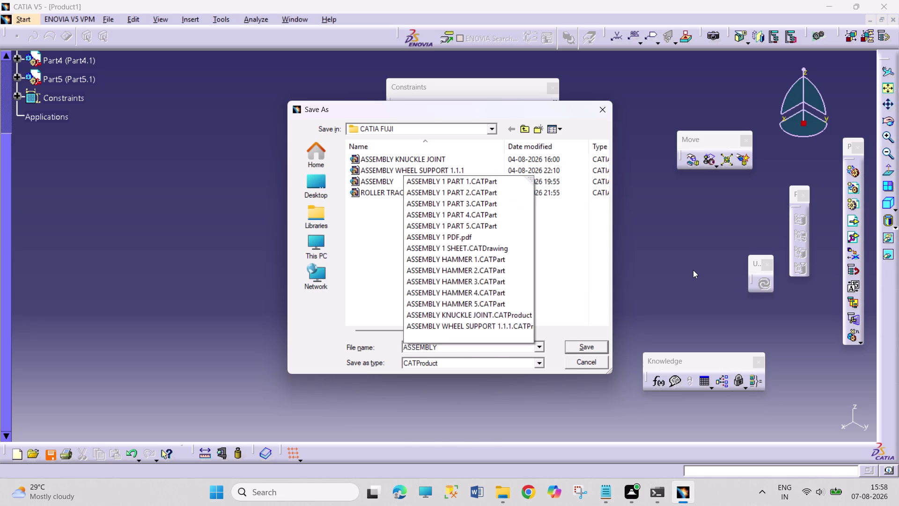
text(HAMMER)
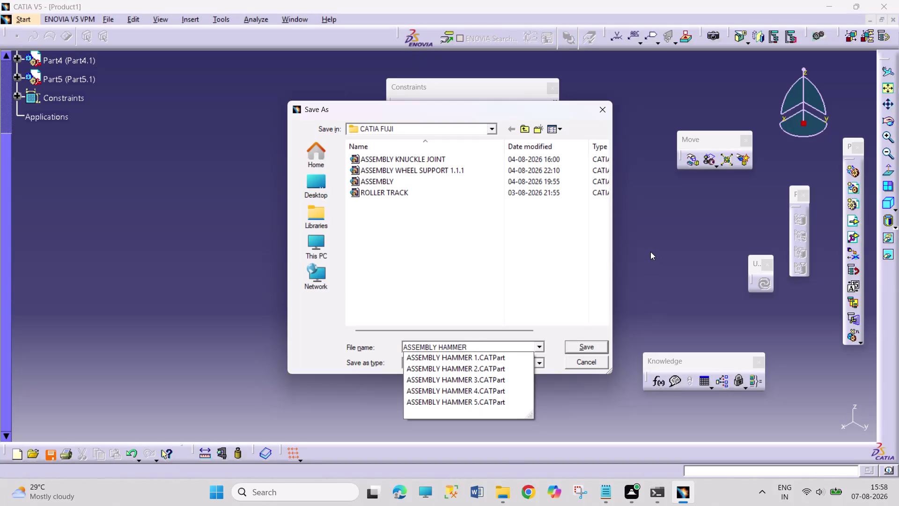
key(Return)
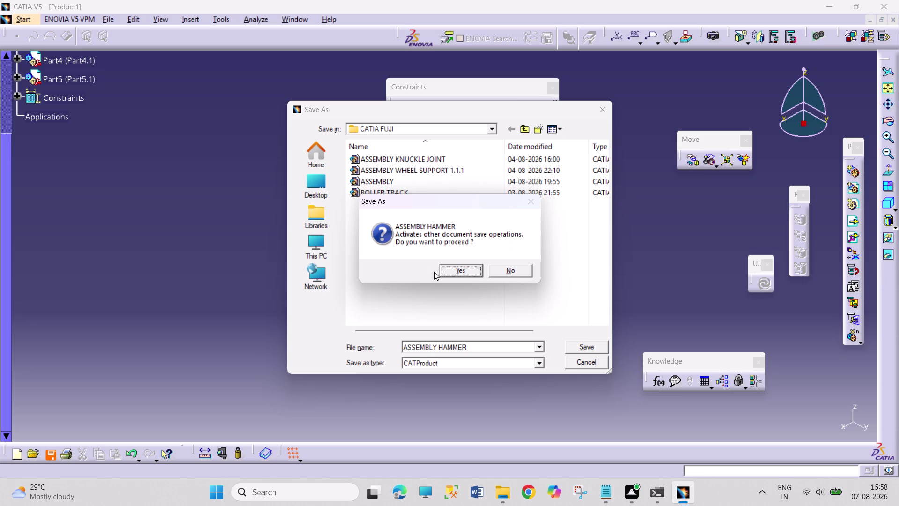
click(458, 269)
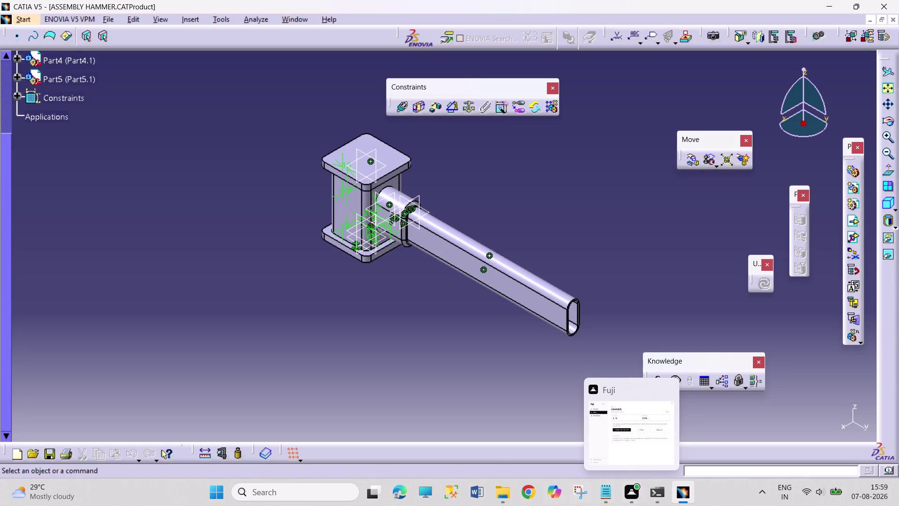
Expand ASSEMBLY HAMMER's specification tree and bring up the Start menu's workbench list.
drag(388, 319, 531, 380)
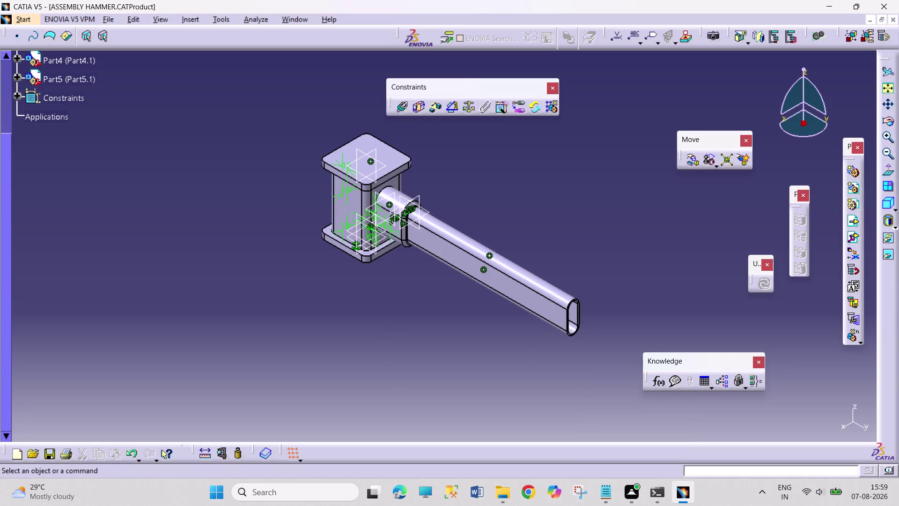
drag(449, 326, 548, 387)
drag(441, 330, 486, 375)
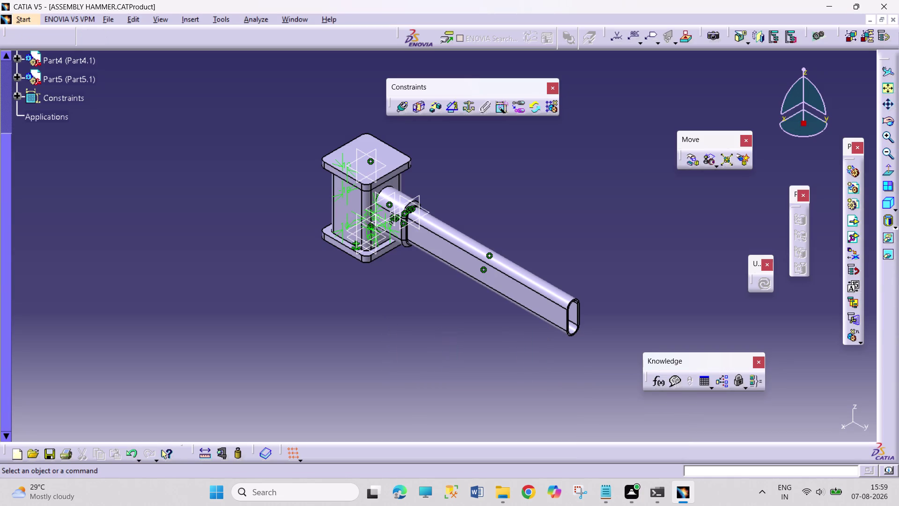
drag(486, 376, 522, 380)
drag(419, 314, 518, 397)
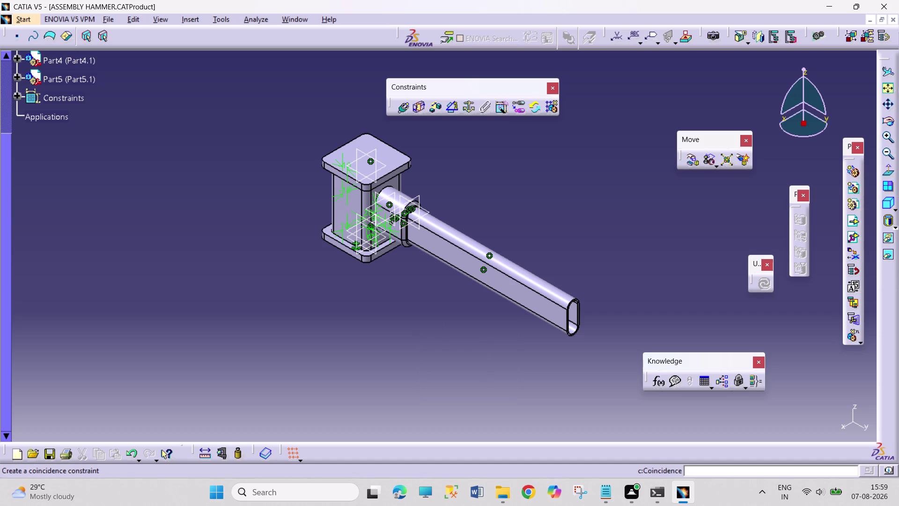
scroll(up, 3)
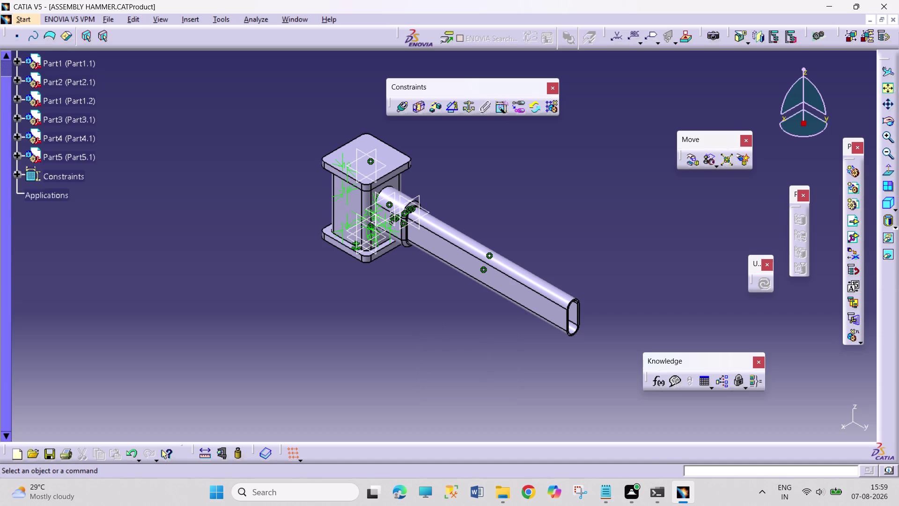
scroll(up, 3)
click(36, 15)
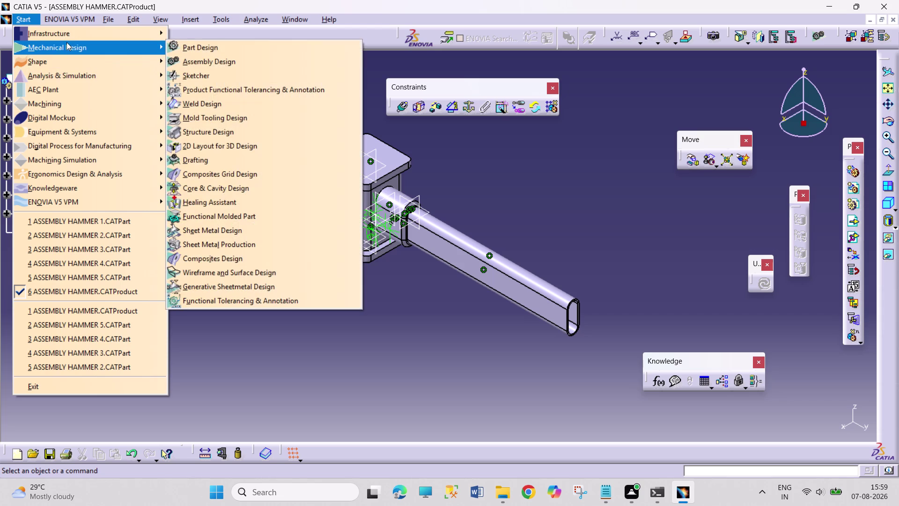
Start a Drafting drawing and set its sheet style to A1 ISO, landscape.
click(66, 42)
click(269, 165)
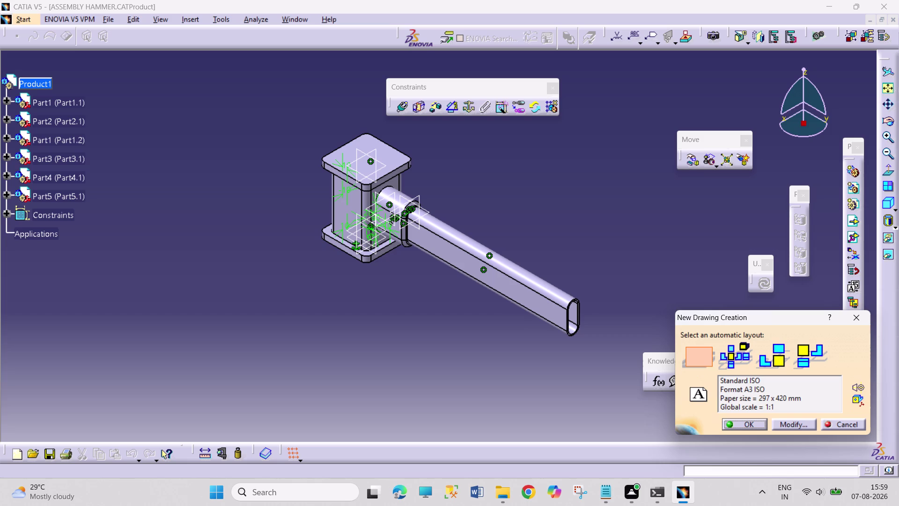
click(803, 421)
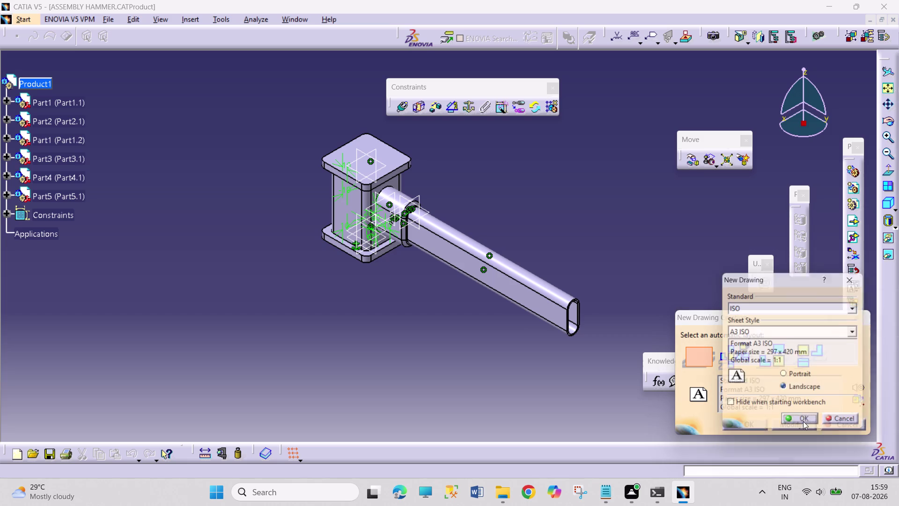
click(861, 332)
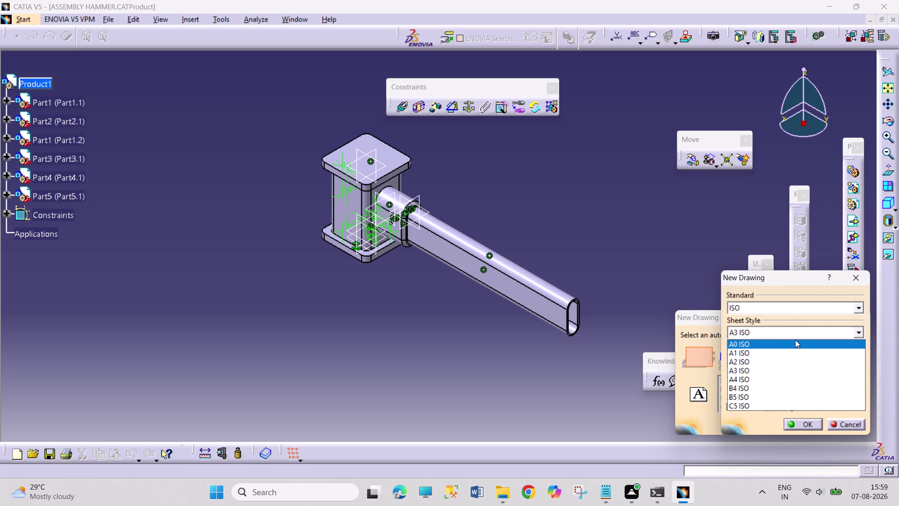
click(804, 351)
Accept the A1 landscape settings to create Drawing1 with an empty Sheet.1.
click(800, 424)
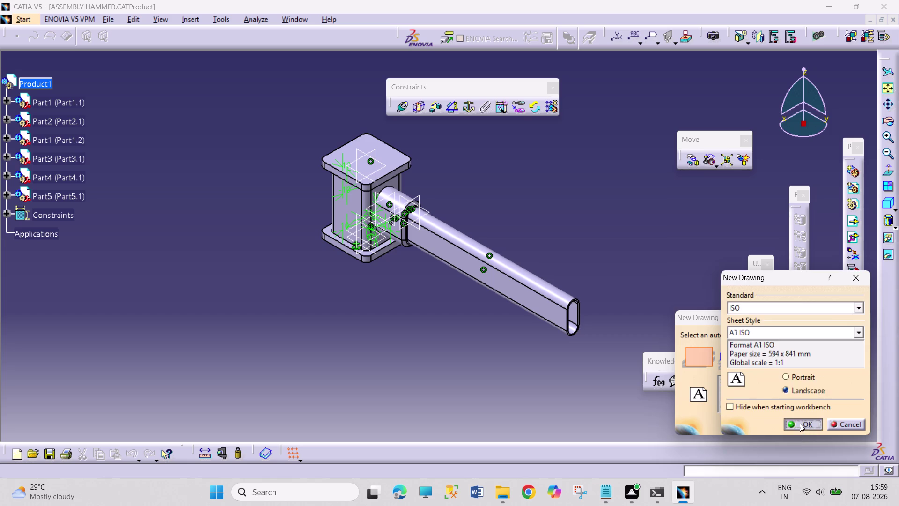
click(746, 421)
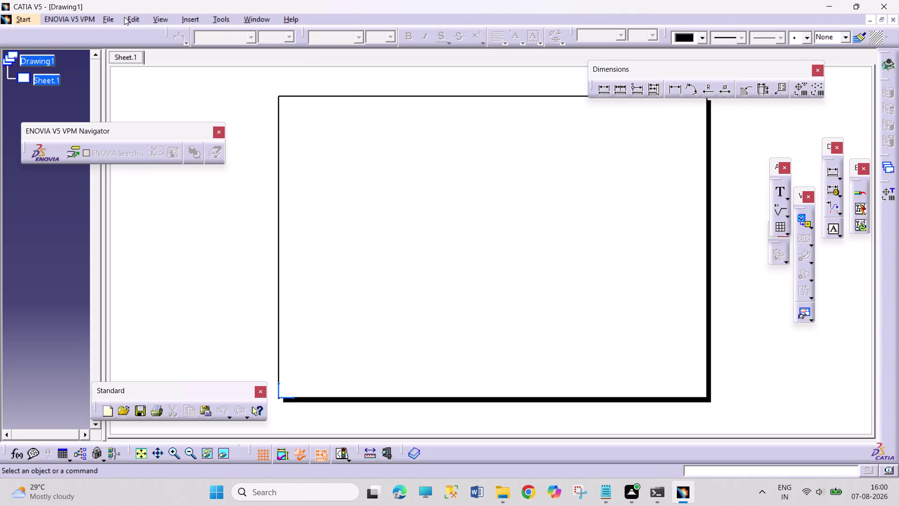
click(109, 16)
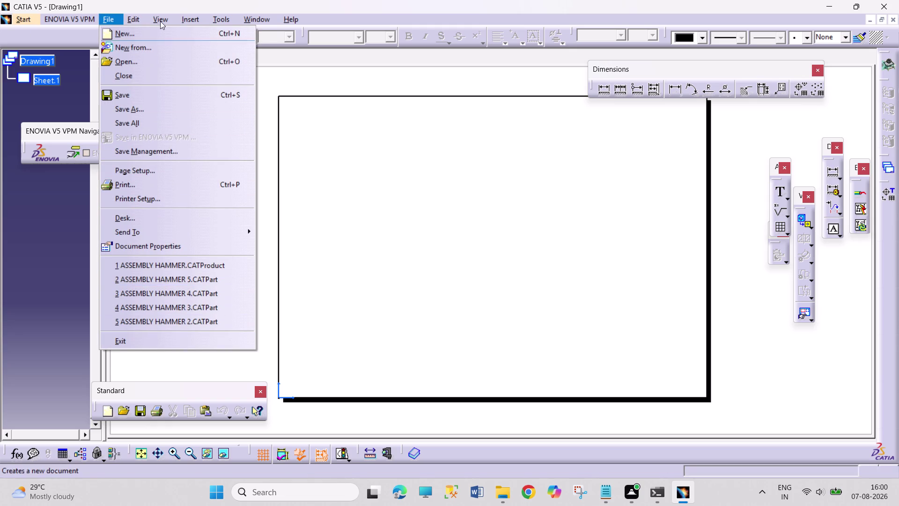
click(190, 324)
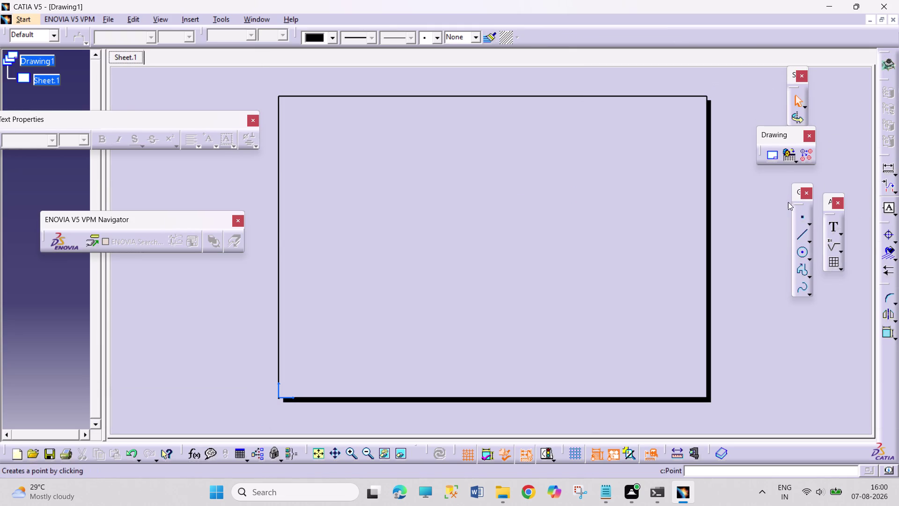
Add the Drawing Titleblock Sample 1 frame and title block, then zoom to the title block.
click(776, 152)
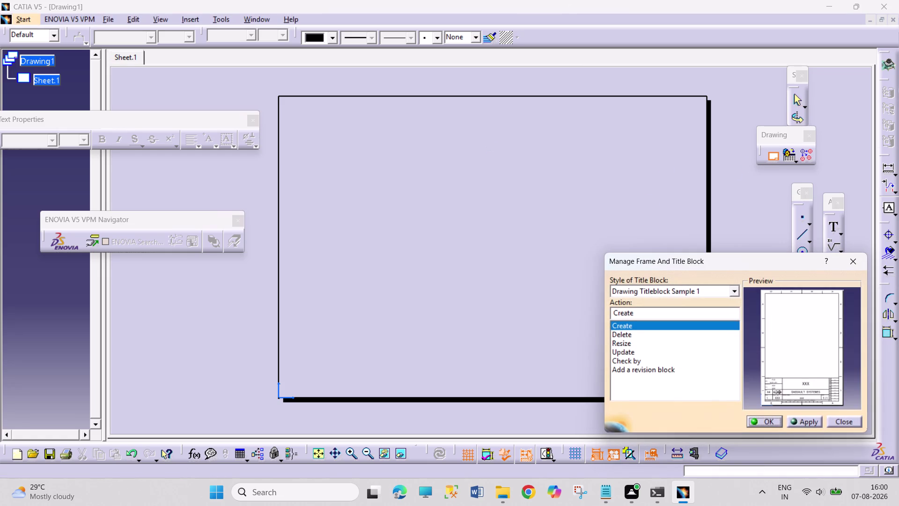
click(766, 422)
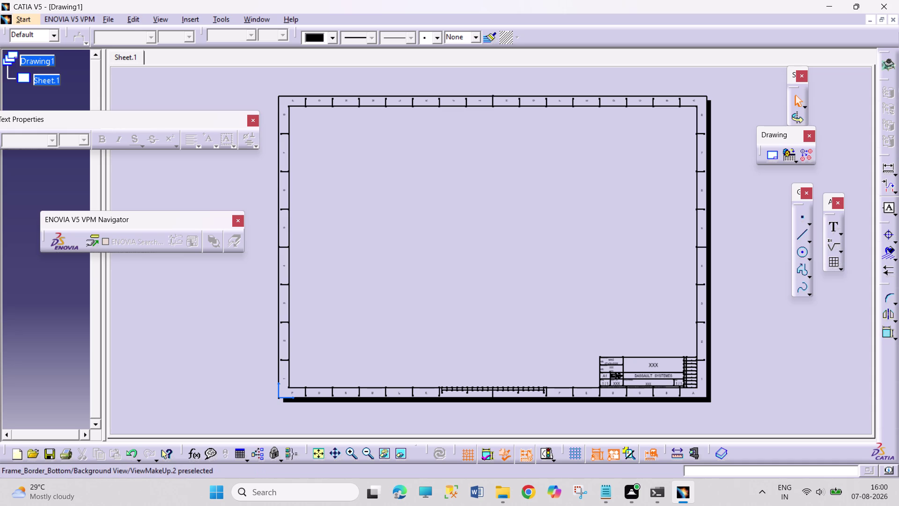
middle_drag(692, 391, 712, 307)
middle_drag(713, 323, 409, 118)
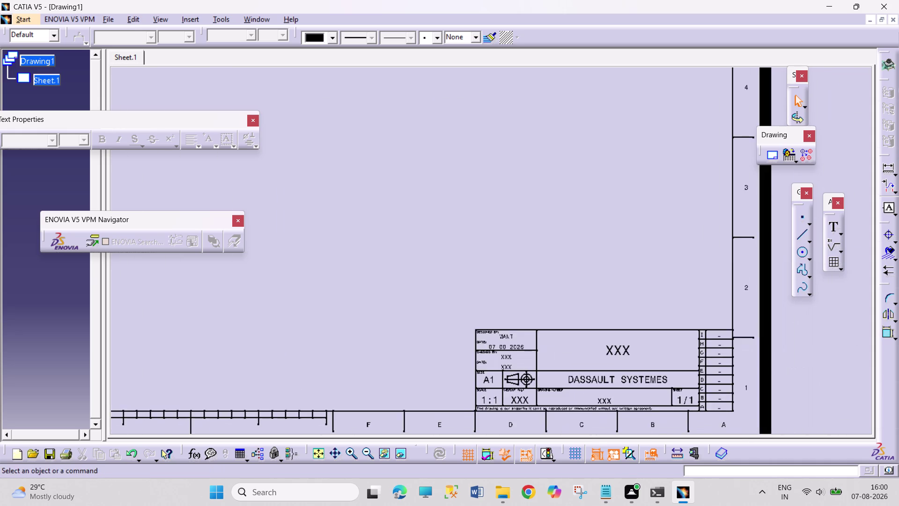
middle_drag(552, 286, 466, 150)
middle_drag(586, 271, 596, 203)
Set the title text to HAMMER and enter PRAVEENKUMAR as the designer name.
double_click(583, 162)
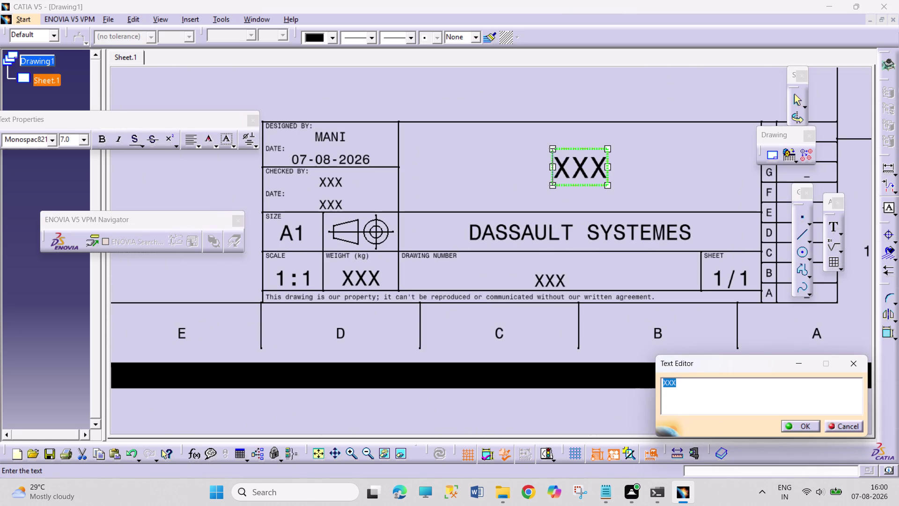
text(HAMMER)
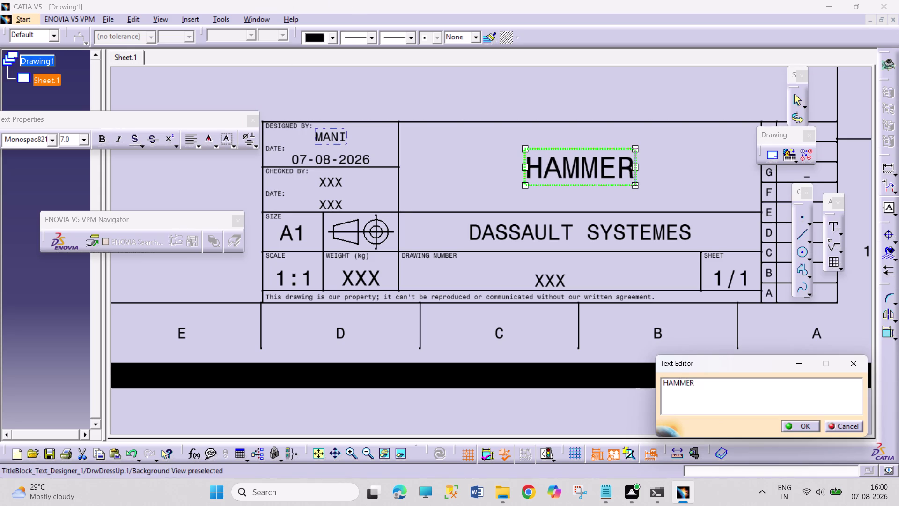
double_click(336, 144)
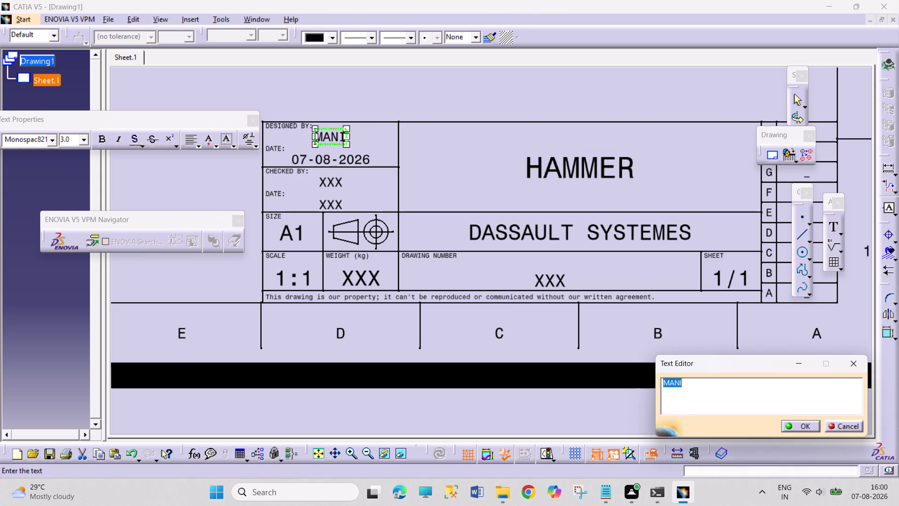
text(PRAVE)
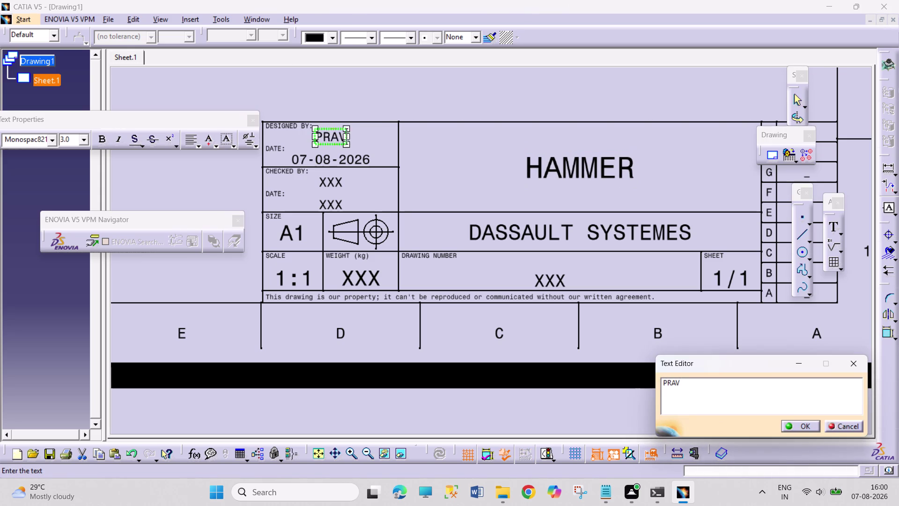
text(E)
text(NKUM)
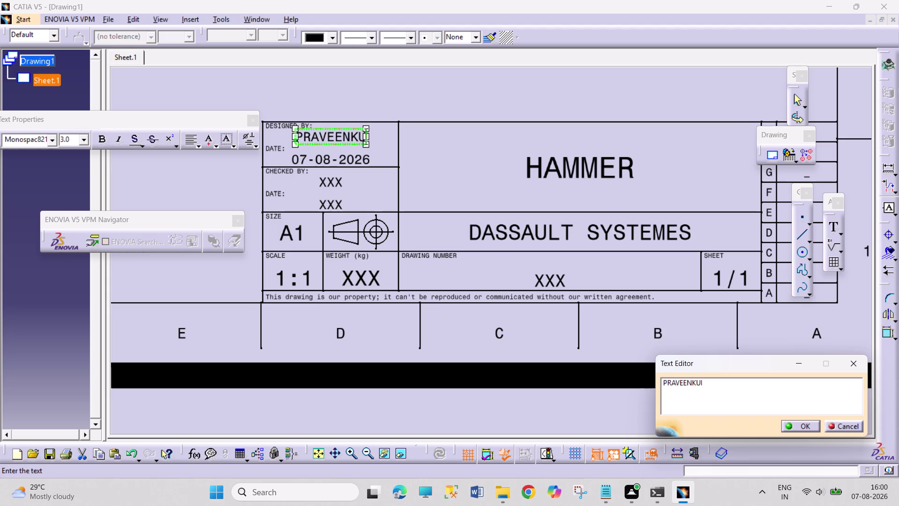
text(AR)
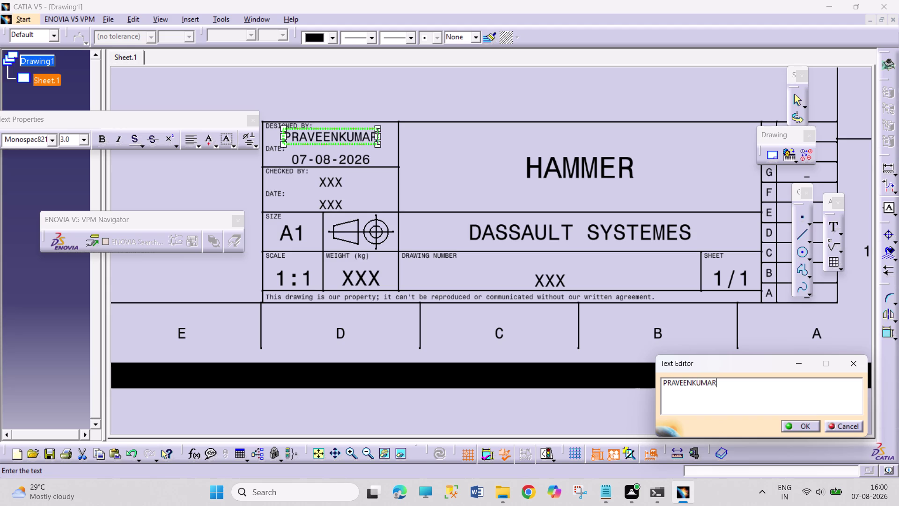
Split the designer name into 'PRAVEEN KUMAR' and confirm the edit.
key(Left)
key(Left)
key(Left)
key(Left)
key(Left)
key(Left)
key(Right)
key(space)
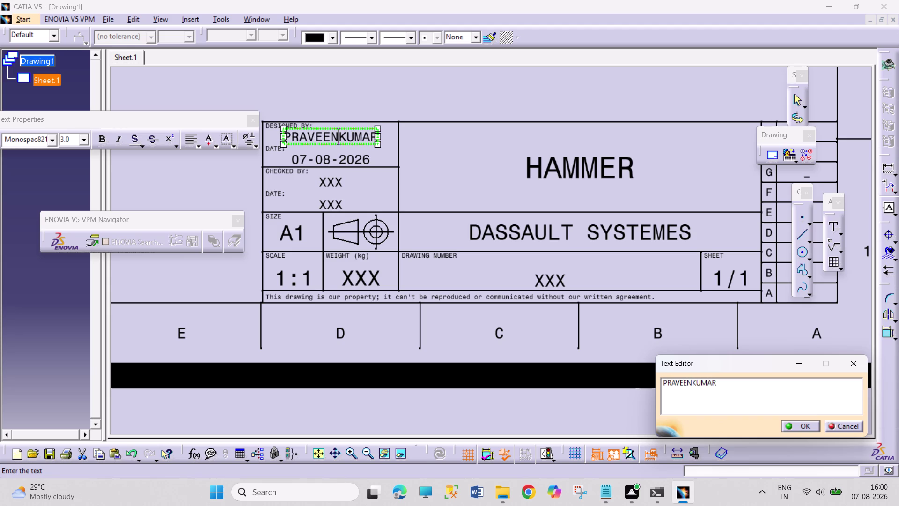
key(Right)
key(Right)
key(Right)
key(Right)
key(Right)
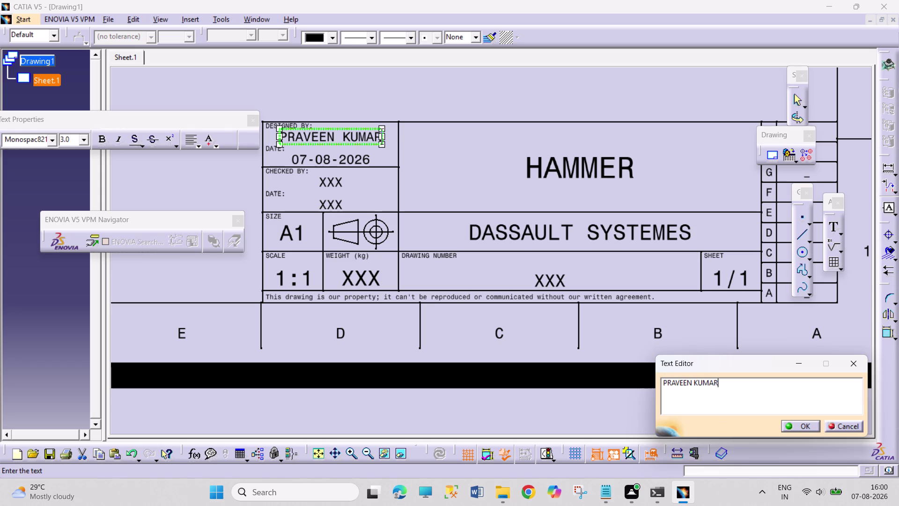
key(Return)
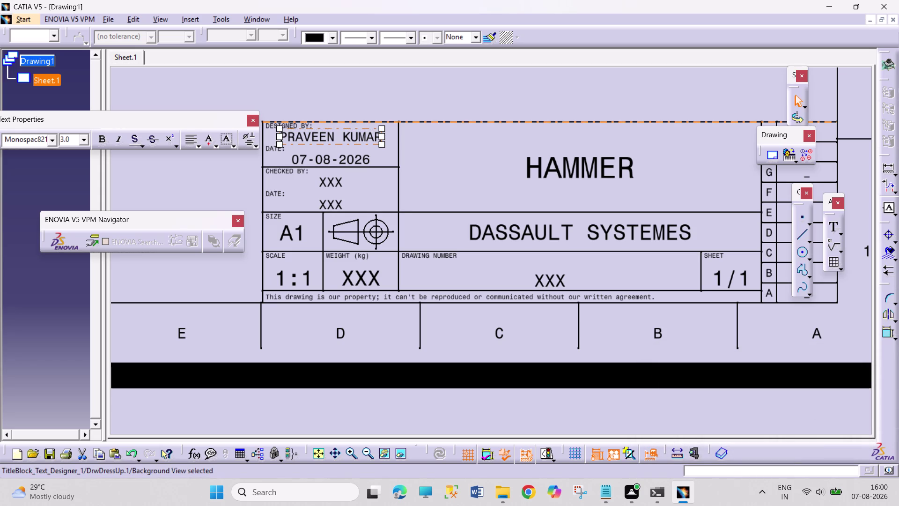
middle_drag(409, 97, 403, 326)
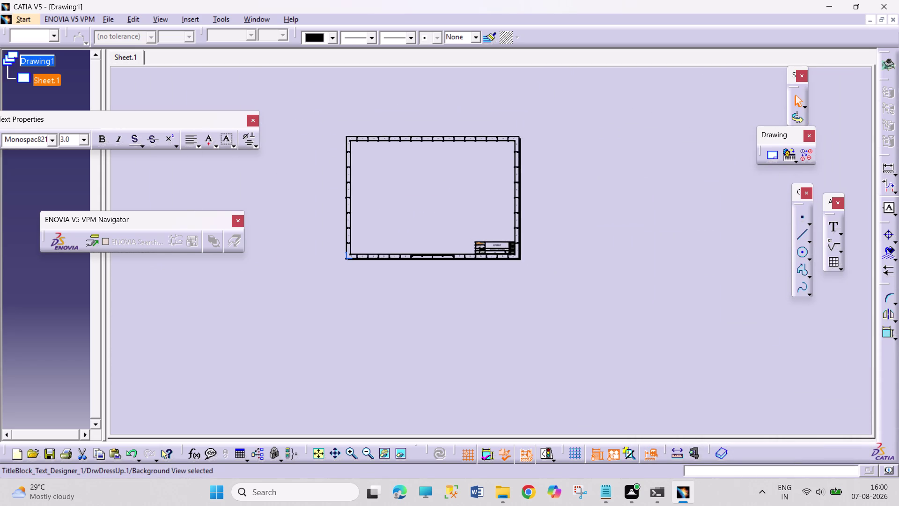
Return the drawing to its working views, fit the sheet, and move the ENOVIA toolbar aside.
middle_drag(403, 326, 410, 289)
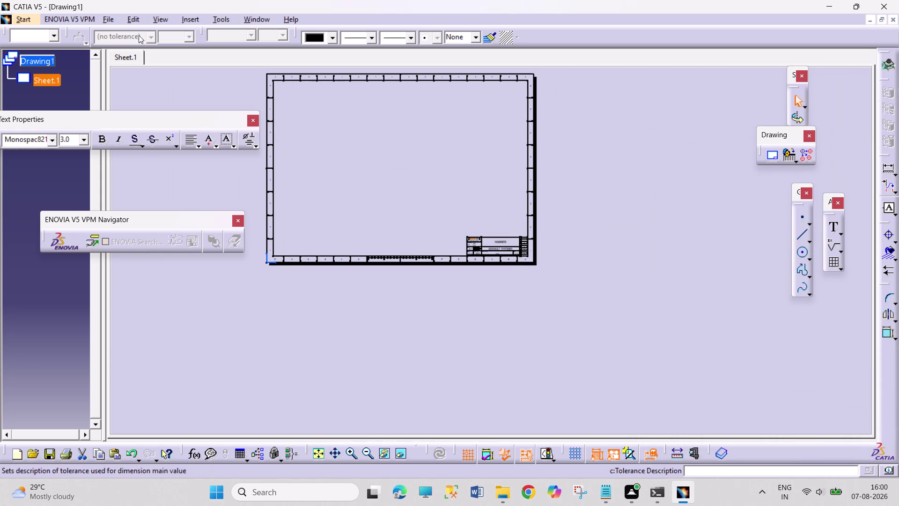
click(135, 21)
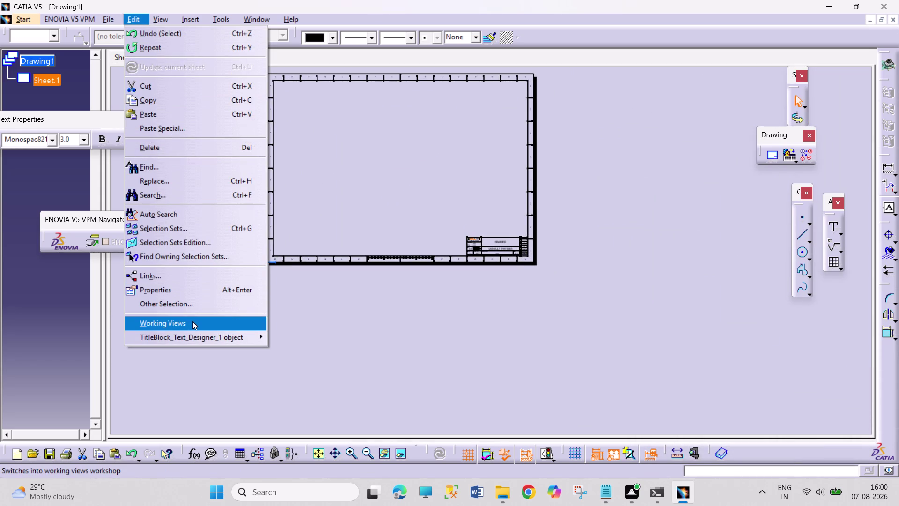
click(193, 321)
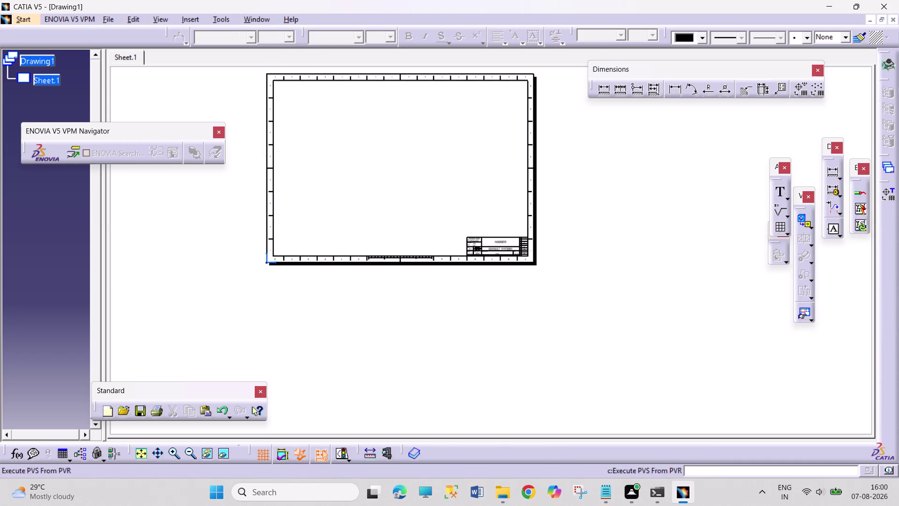
click(139, 451)
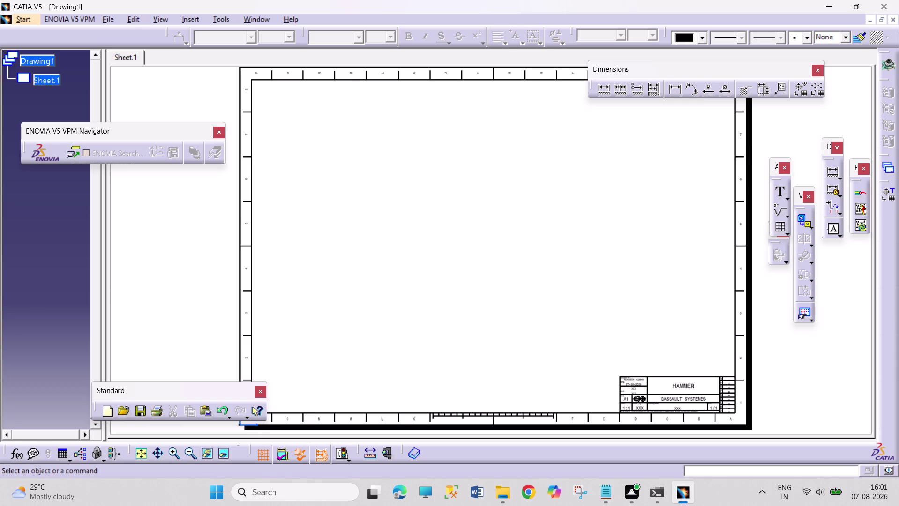
drag(145, 137, 151, 122)
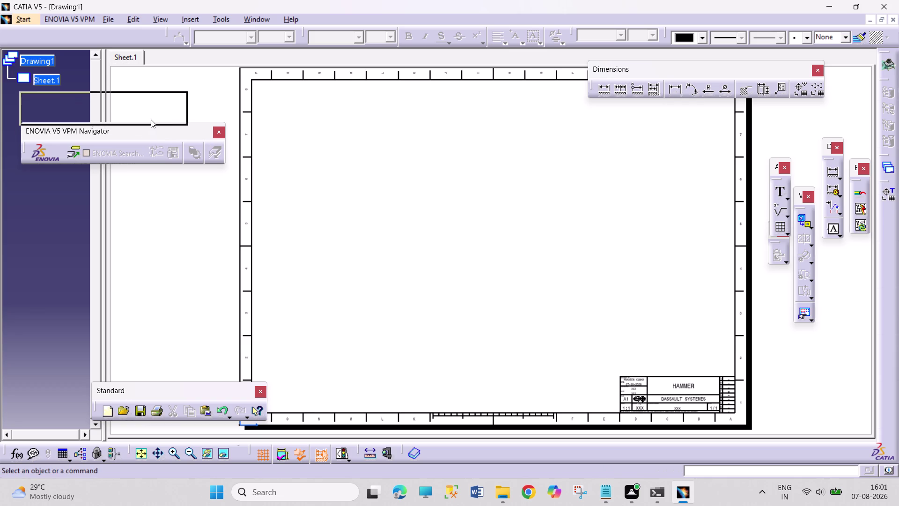
drag(151, 122, 151, 115)
drag(150, 115, 144, 97)
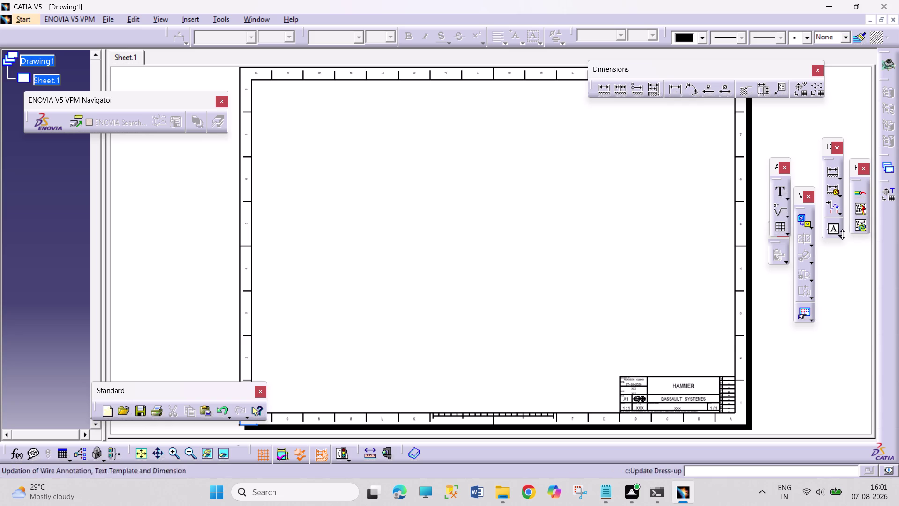
Start a Front View and switch to the ASSEMBLY HAMMER 1 part through the Window menu.
click(804, 220)
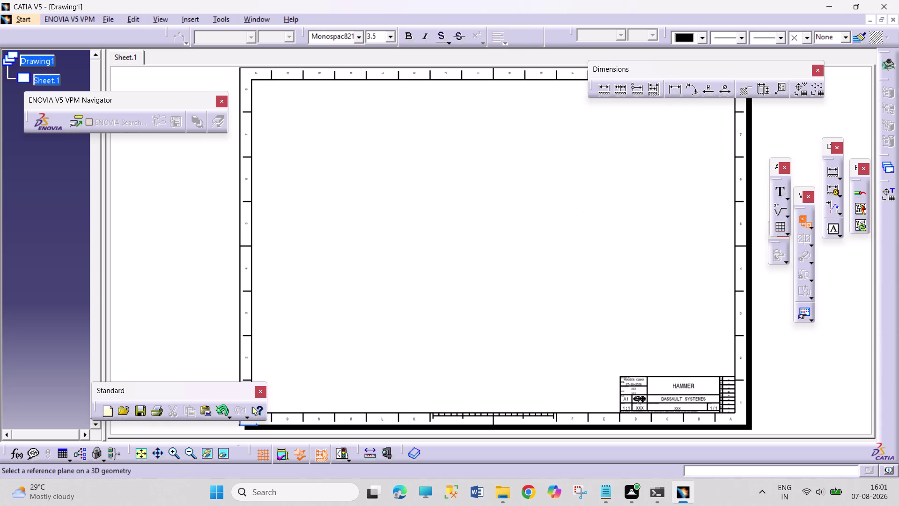
click(254, 19)
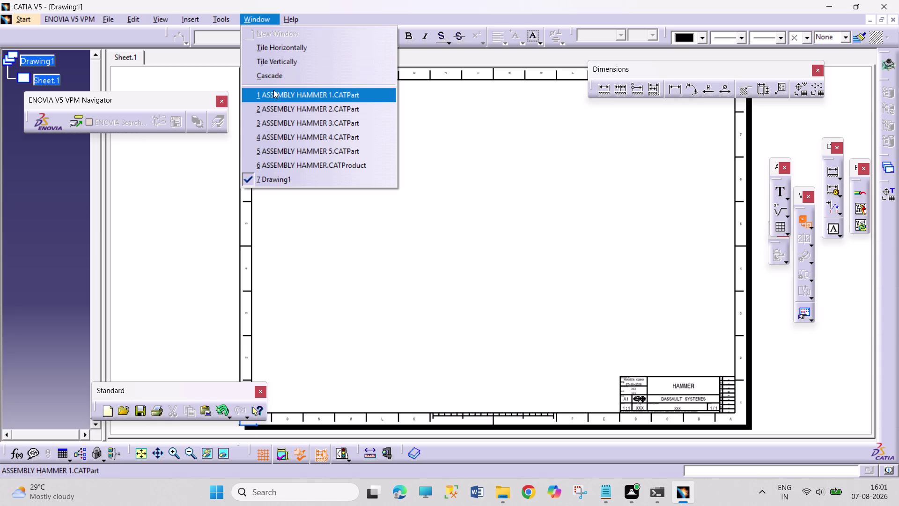
click(274, 90)
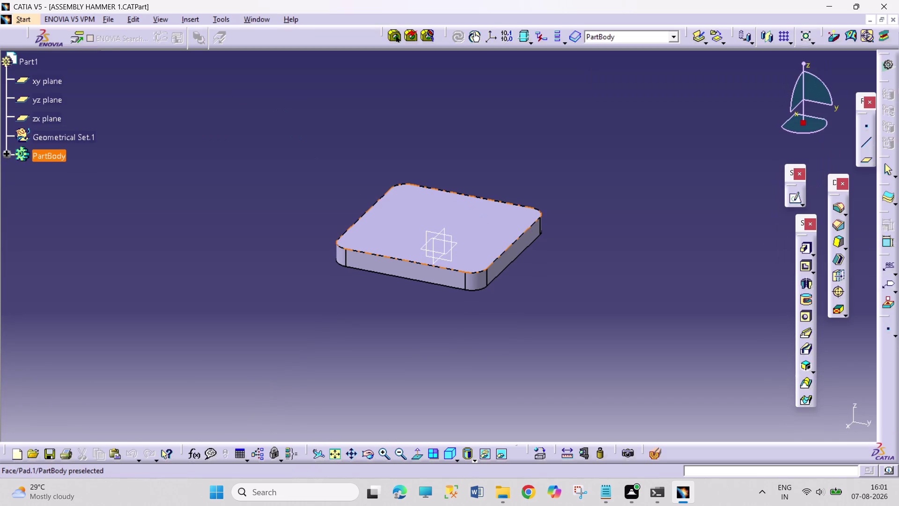
Generate the plate's front view from its top face and drag it to the top-left corner.
click(499, 235)
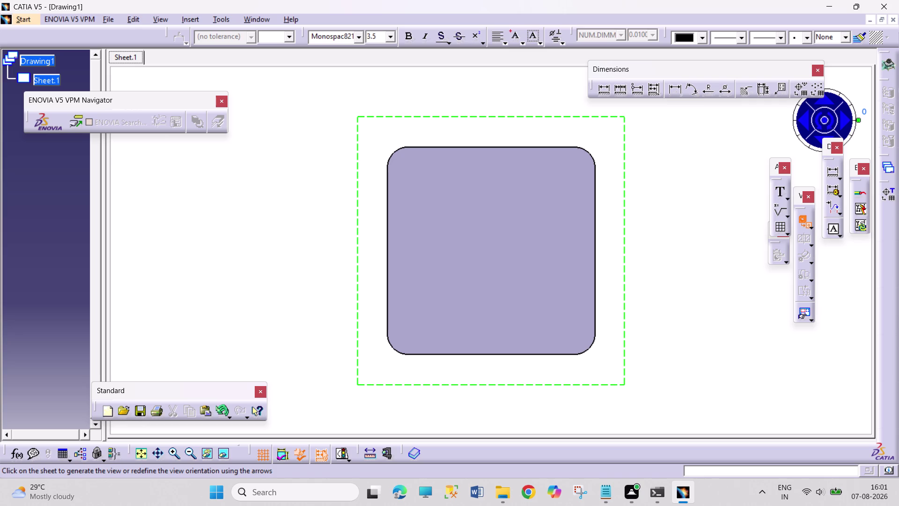
double_click(447, 232)
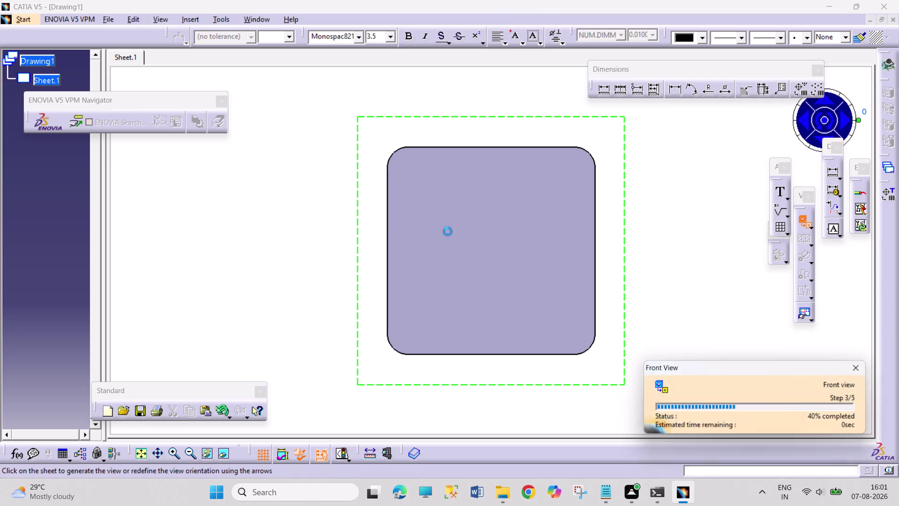
middle_drag(643, 191, 619, 228)
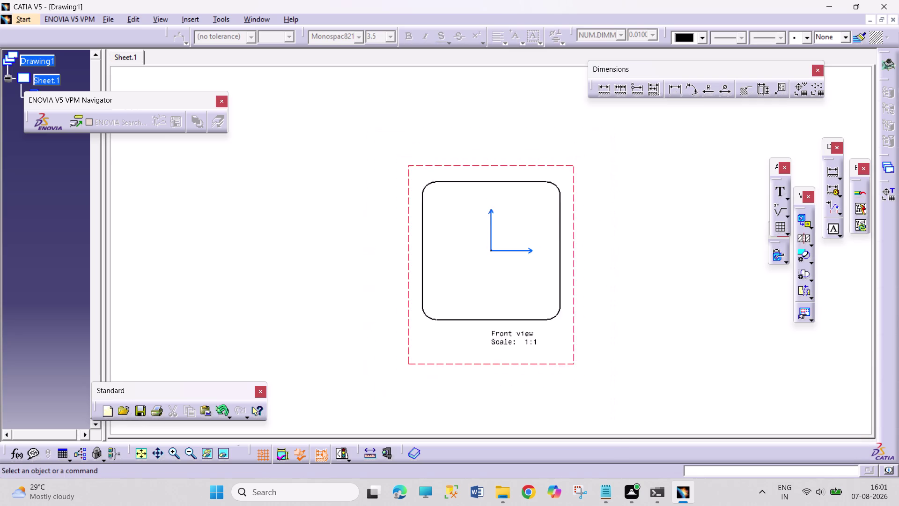
middle_drag(619, 228, 581, 301)
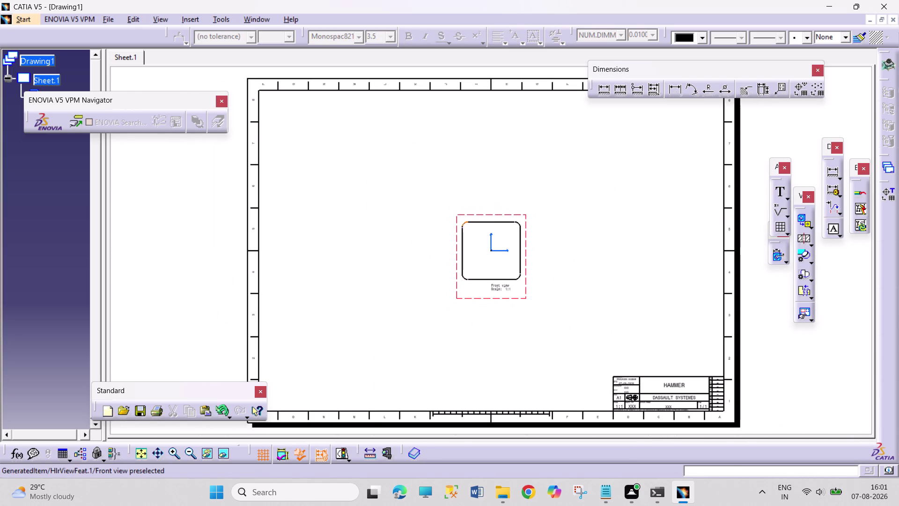
drag(471, 213, 282, 92)
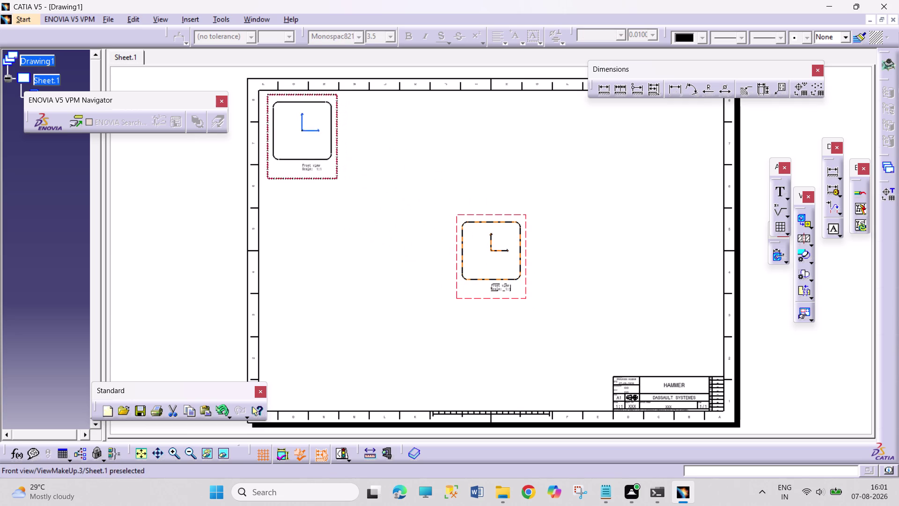
drag(281, 93, 285, 95)
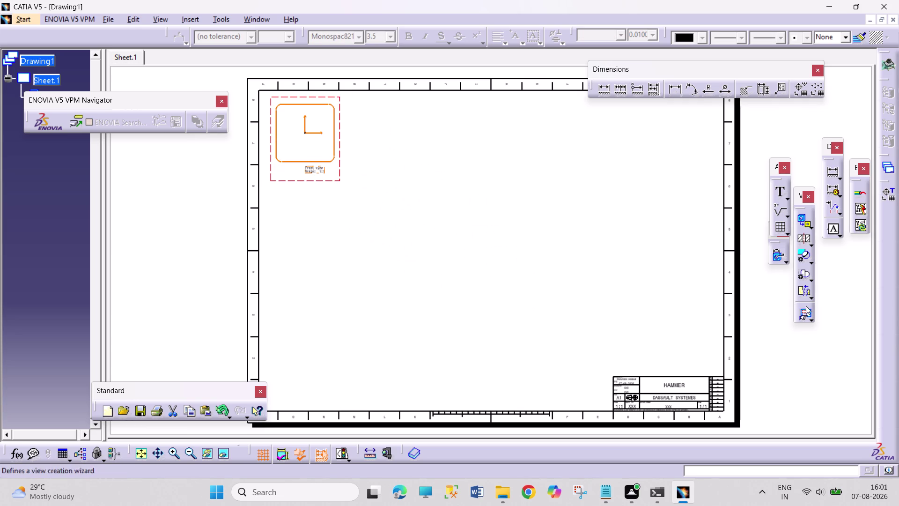
Choose Projection View from the Projections flyout, with the plate's front view active.
click(811, 227)
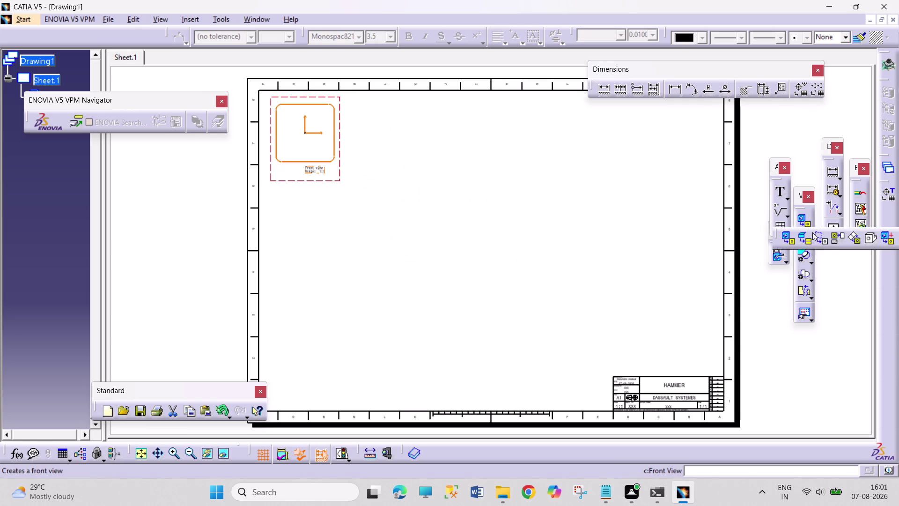
click(829, 242)
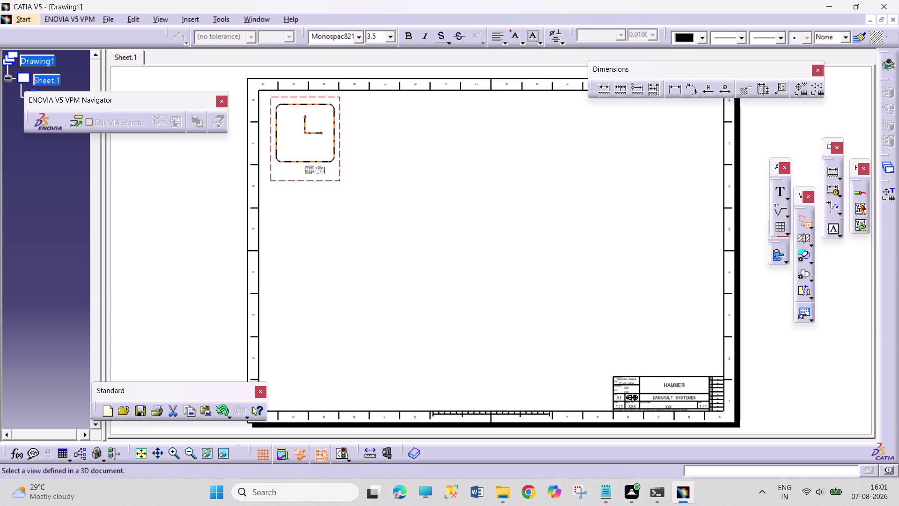
click(812, 229)
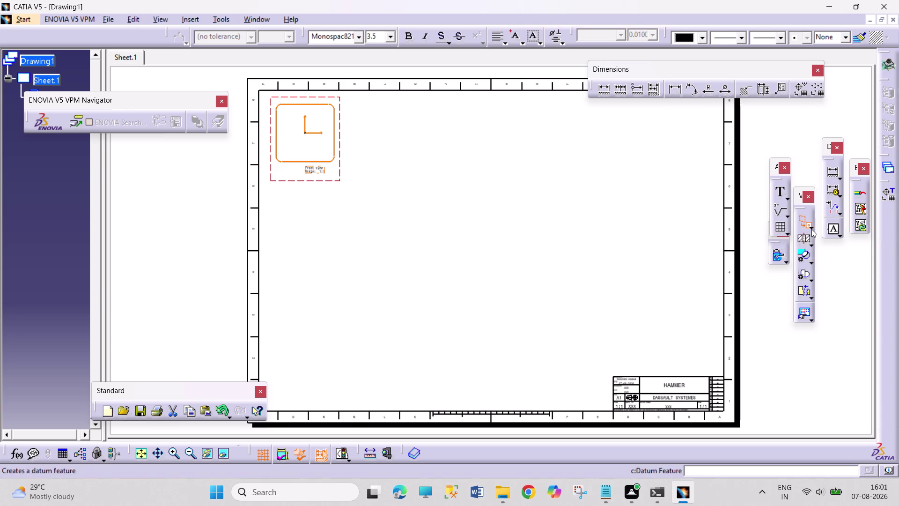
click(838, 240)
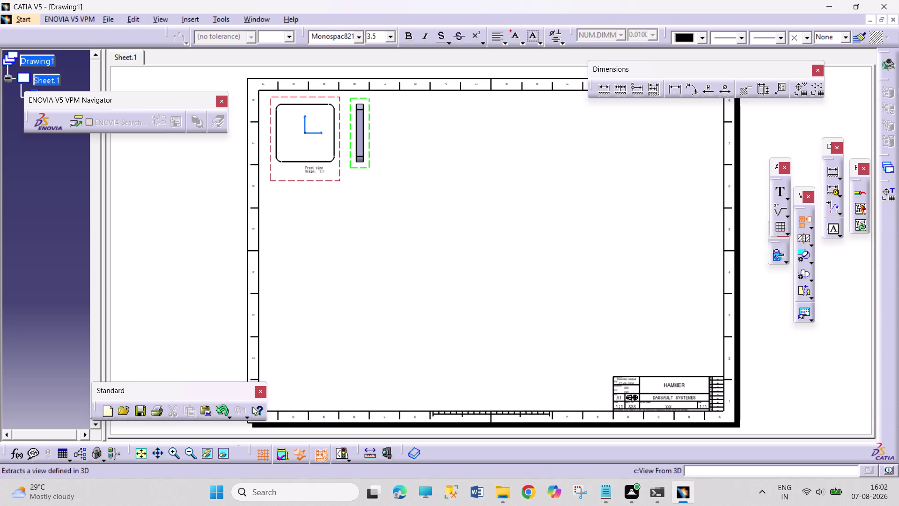
Place the left view right of the front view and nudge both views down-right.
click(363, 129)
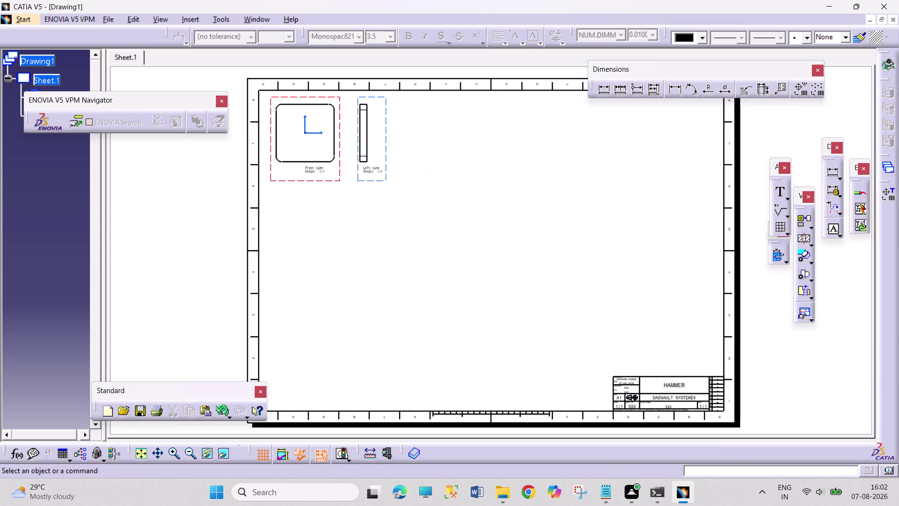
key(Escape)
key(Escape)
key(Escape)
key(Escape)
key(Escape)
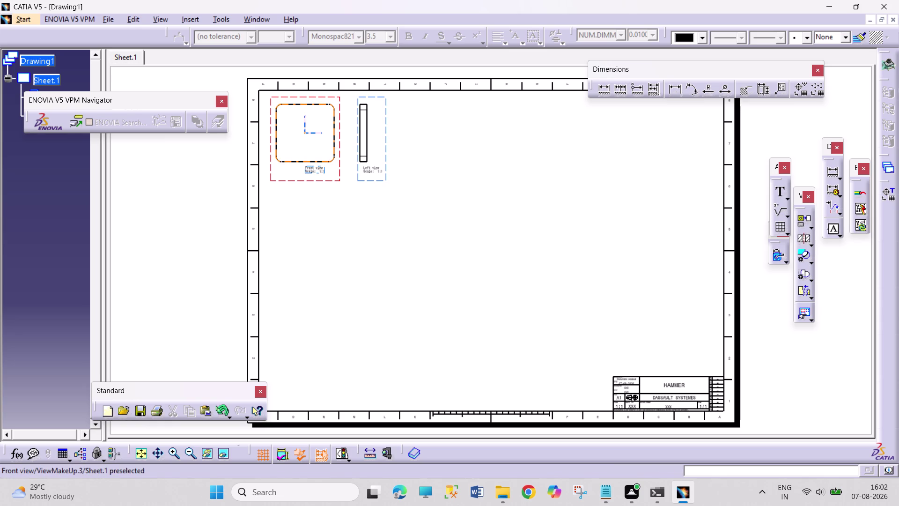
drag(336, 180, 348, 188)
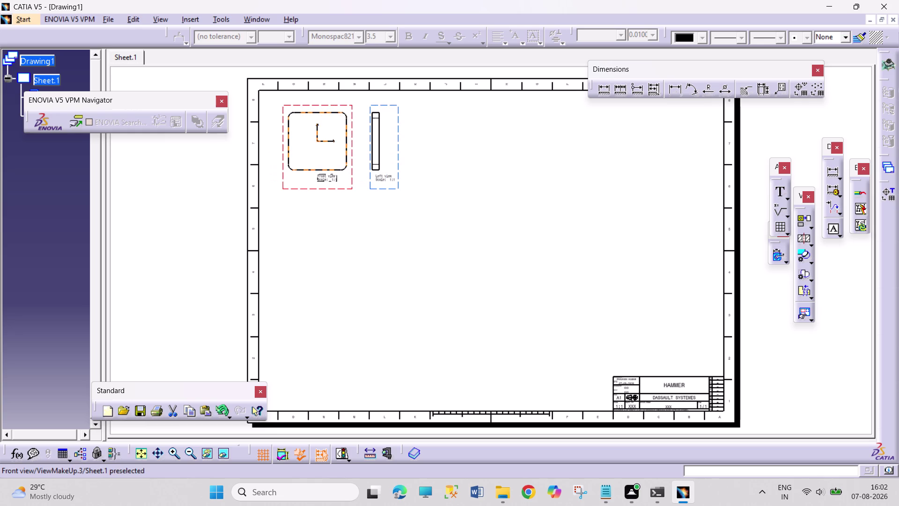
Start another Front View and list the open hammer documents.
click(761, 227)
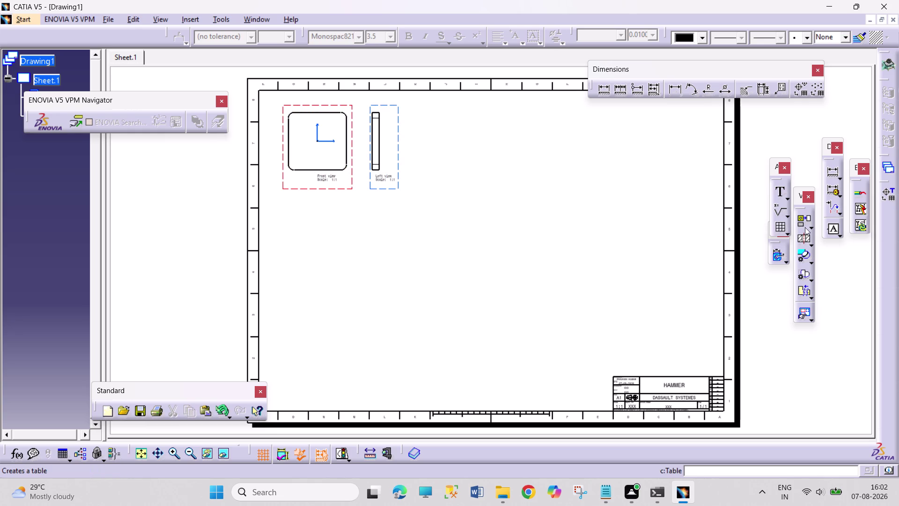
click(814, 227)
click(784, 236)
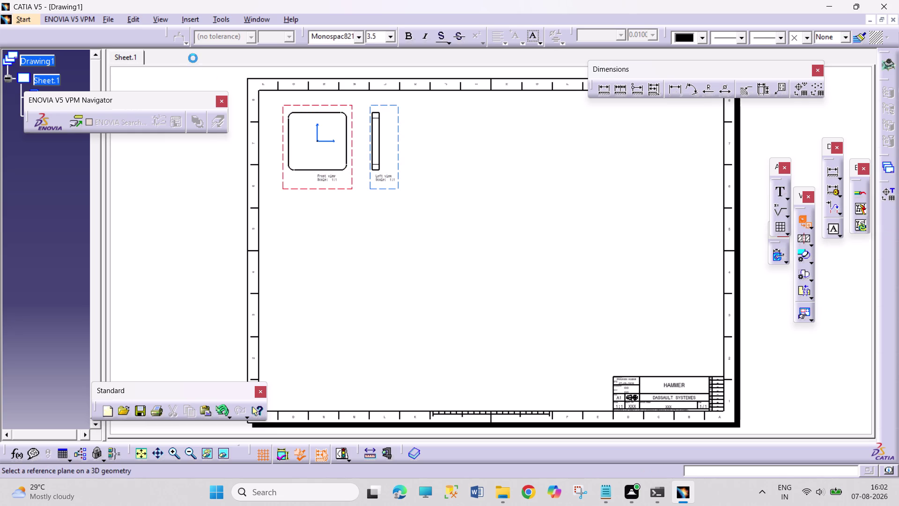
click(244, 19)
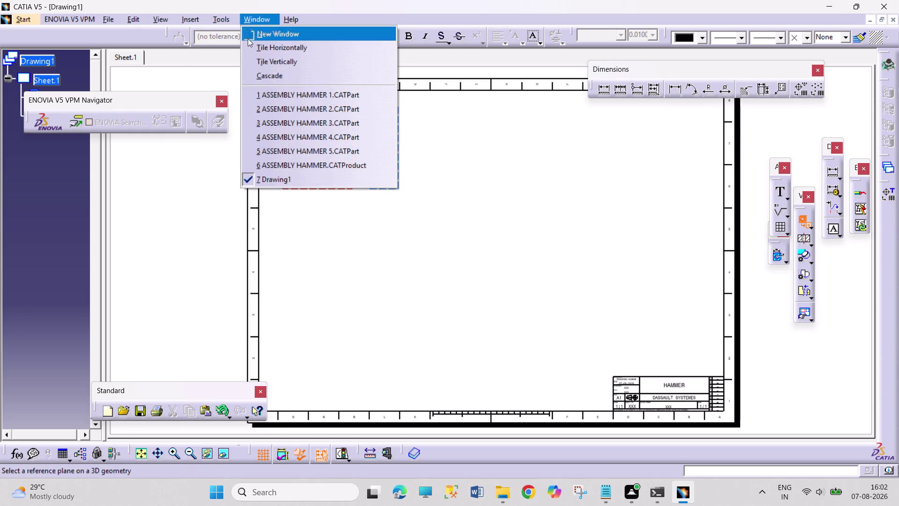
Generate the tube's front view from ASSEMBLY HAMMER 2 and position it below the plate's front view.
click(285, 105)
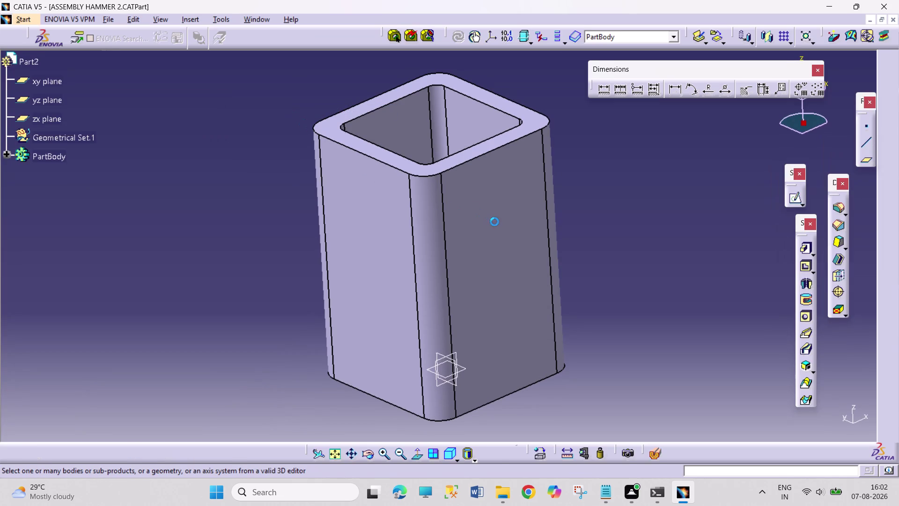
click(487, 223)
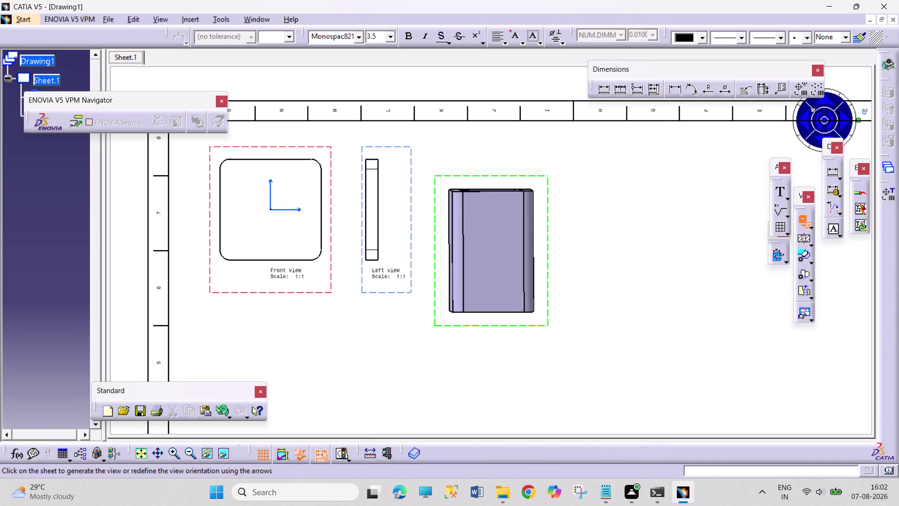
double_click(461, 313)
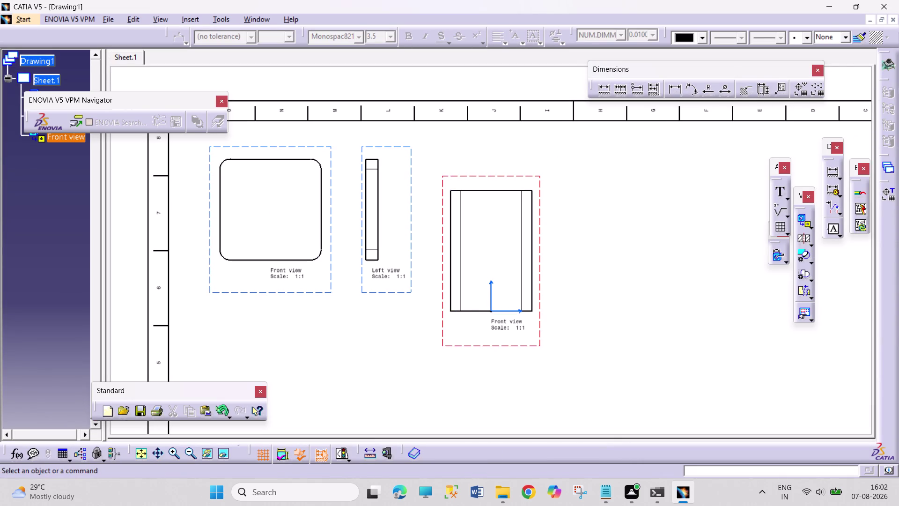
middle_drag(609, 243, 576, 321)
scroll(down, 3)
drag(490, 283, 459, 323)
key(ctrl+z)
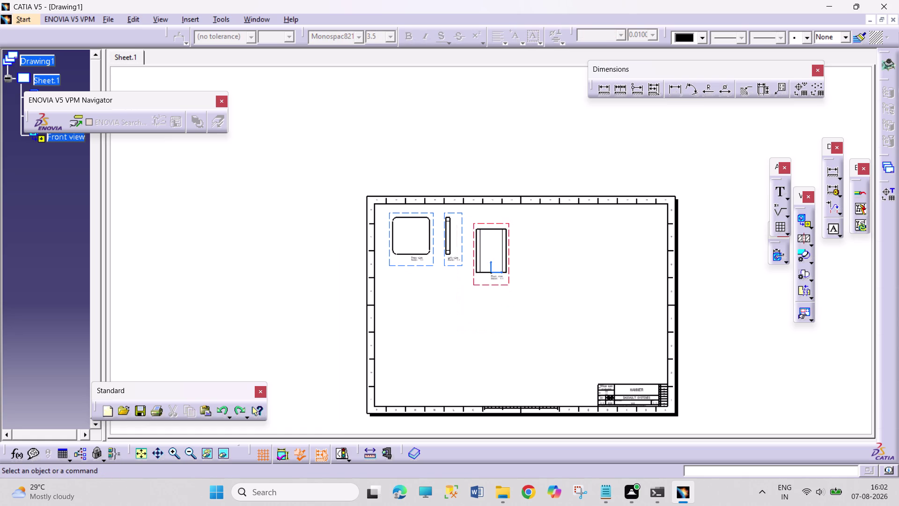
drag(510, 261, 469, 308)
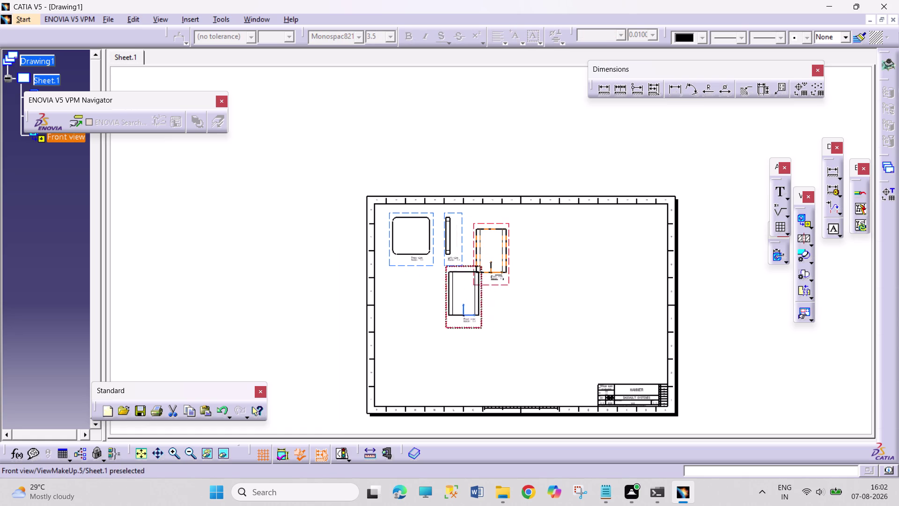
drag(470, 308, 431, 316)
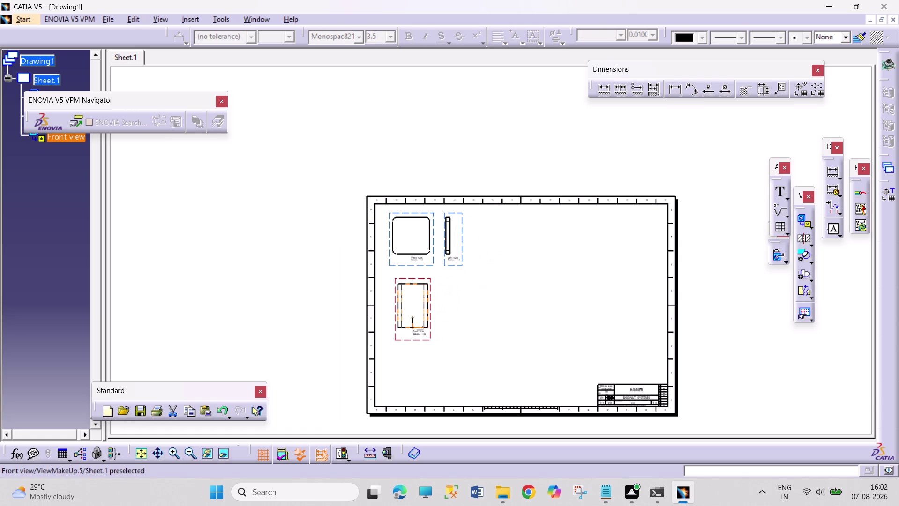
Project the tube's top view from its front view and place it beneath.
click(811, 226)
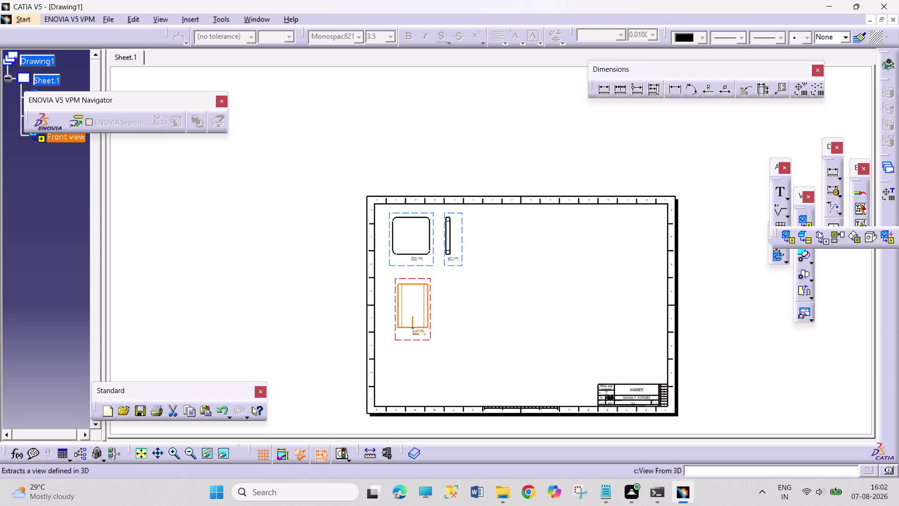
click(829, 235)
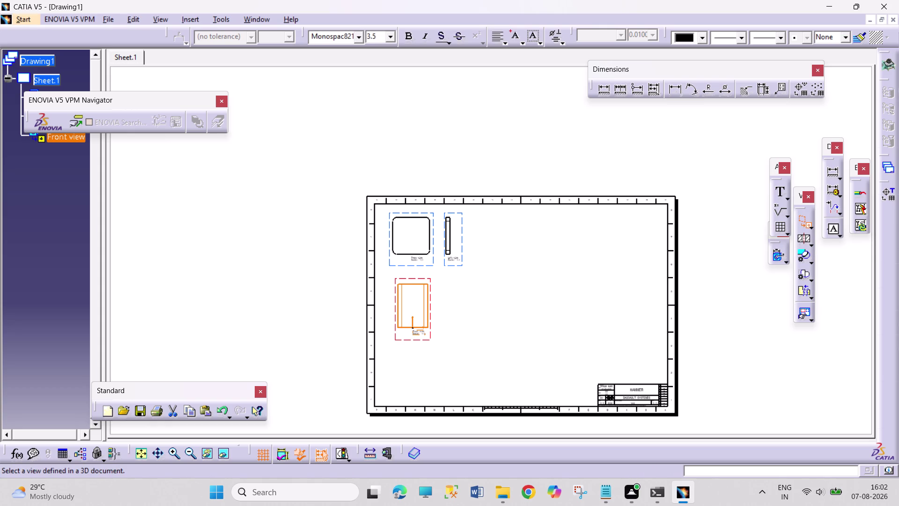
click(813, 229)
click(835, 240)
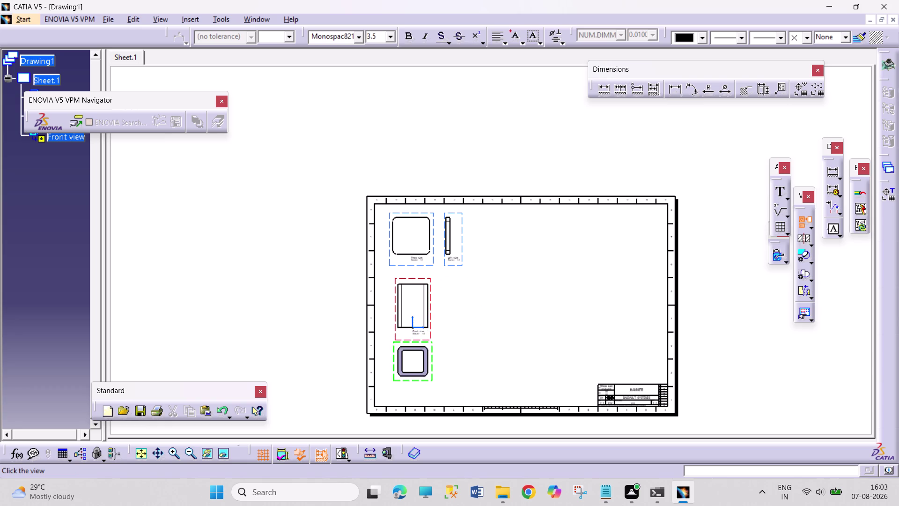
click(404, 366)
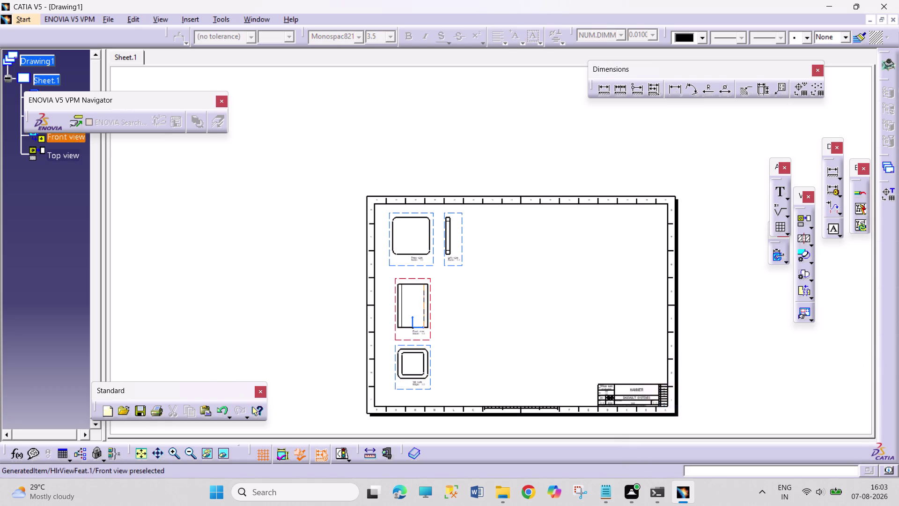
Cancel the extra projected view that was started.
click(798, 225)
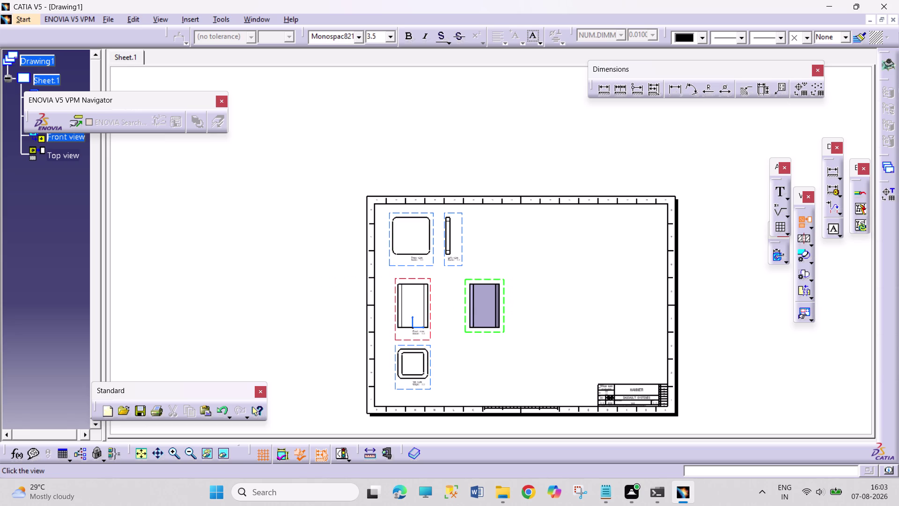
key(Escape)
key(Escape)
key(Escape)
key(Escape)
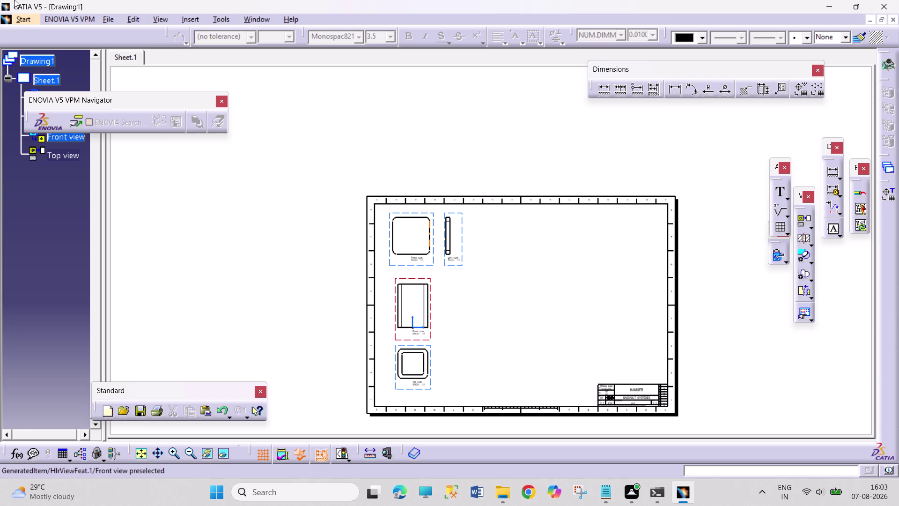
key(space)
key(space)
key(space)
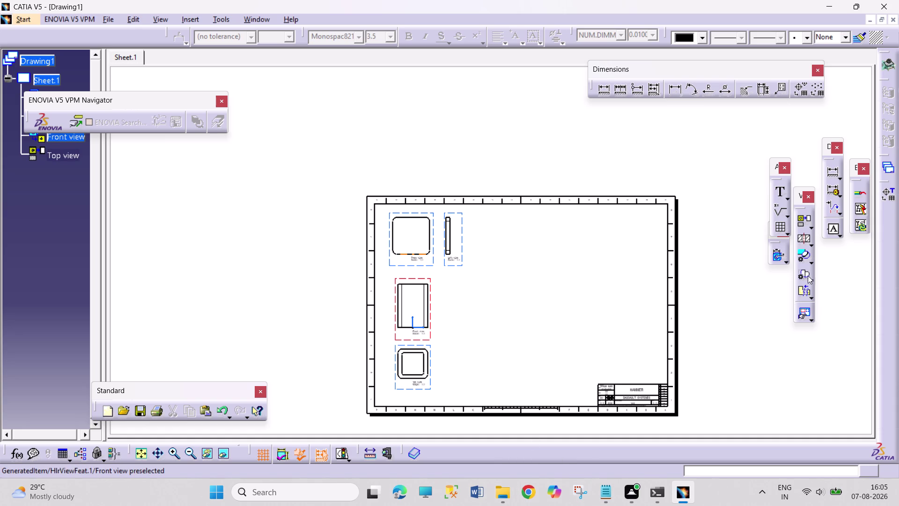
click(810, 227)
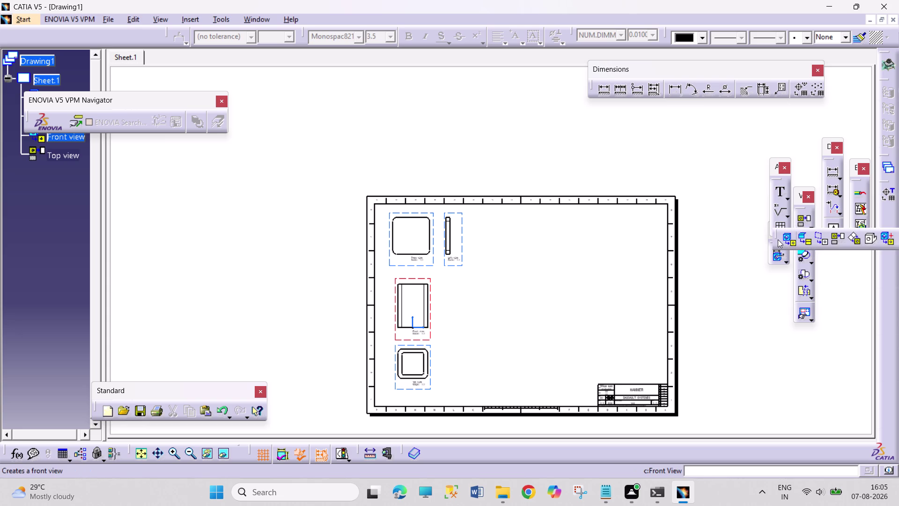
click(777, 239)
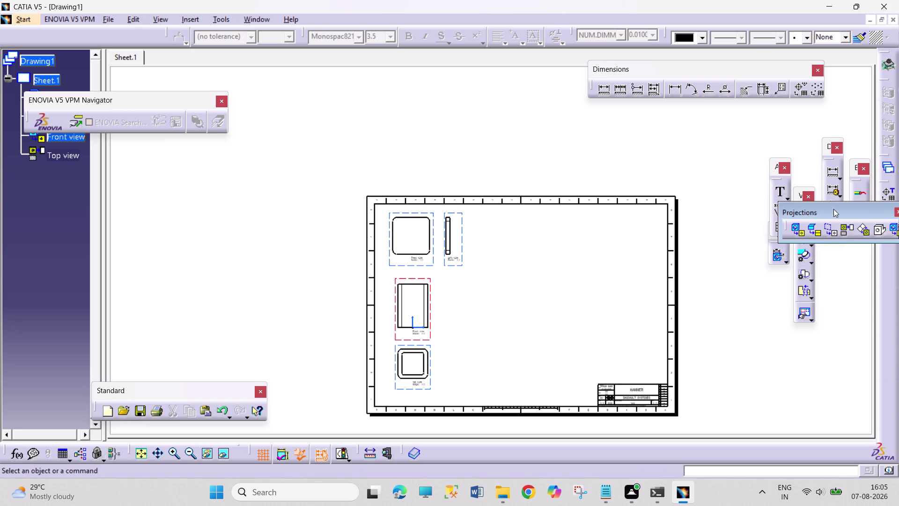
drag(833, 209, 738, 299)
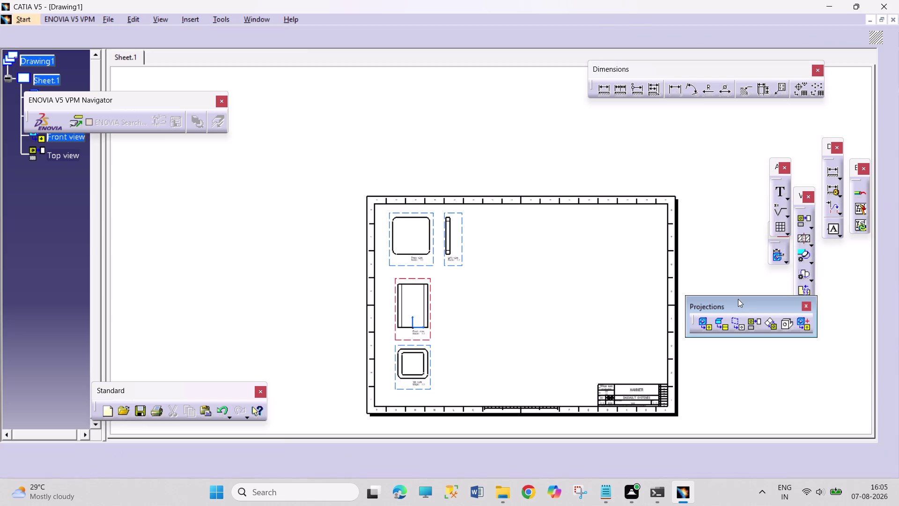
drag(744, 302, 770, 340)
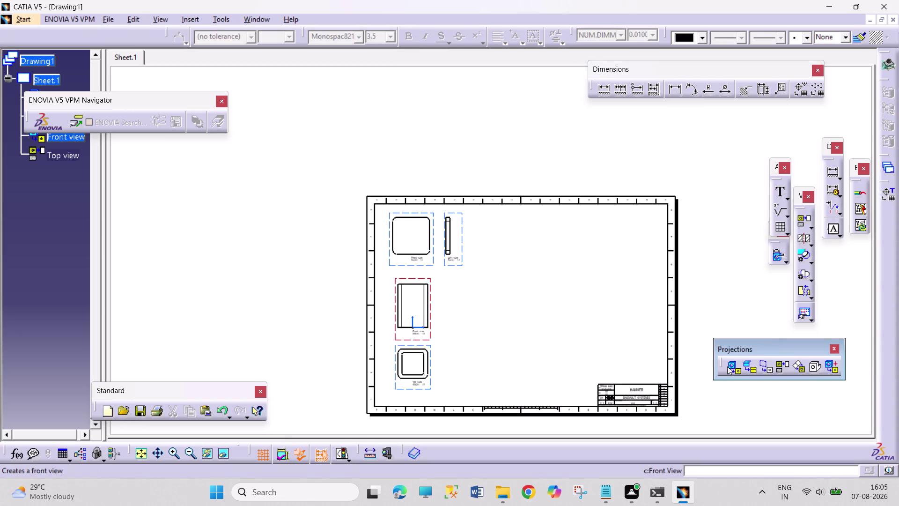
drag(778, 342, 684, 120)
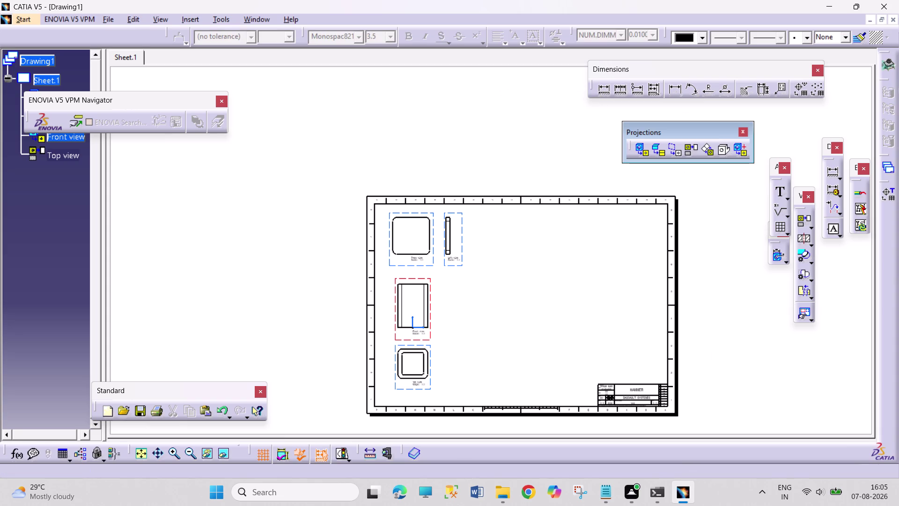
click(146, 460)
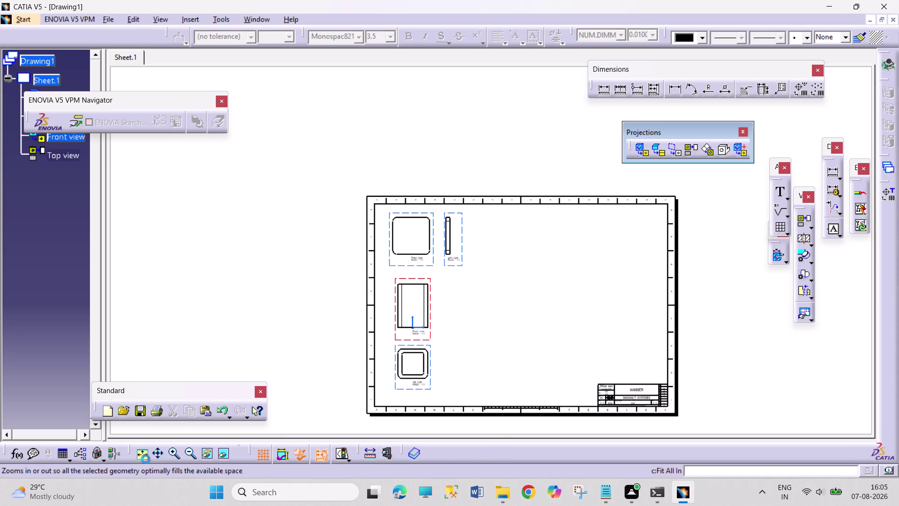
click(638, 152)
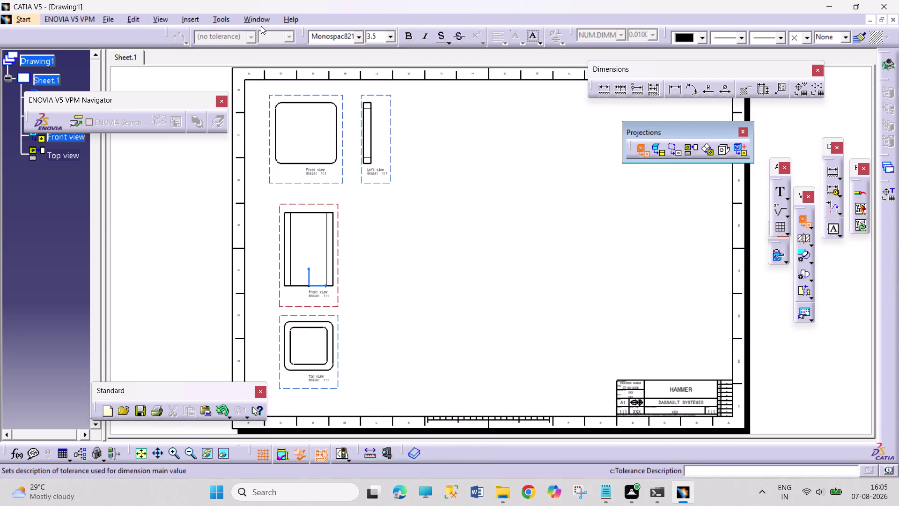
click(262, 18)
click(288, 123)
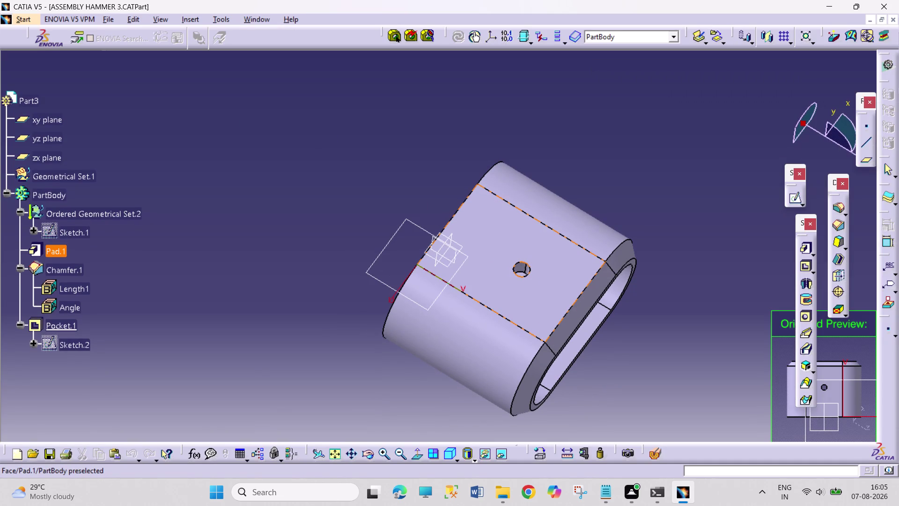
Generate the ring's front view from ASSEMBLY HAMMER 3, adjusting the preview orientation before placing it.
click(553, 268)
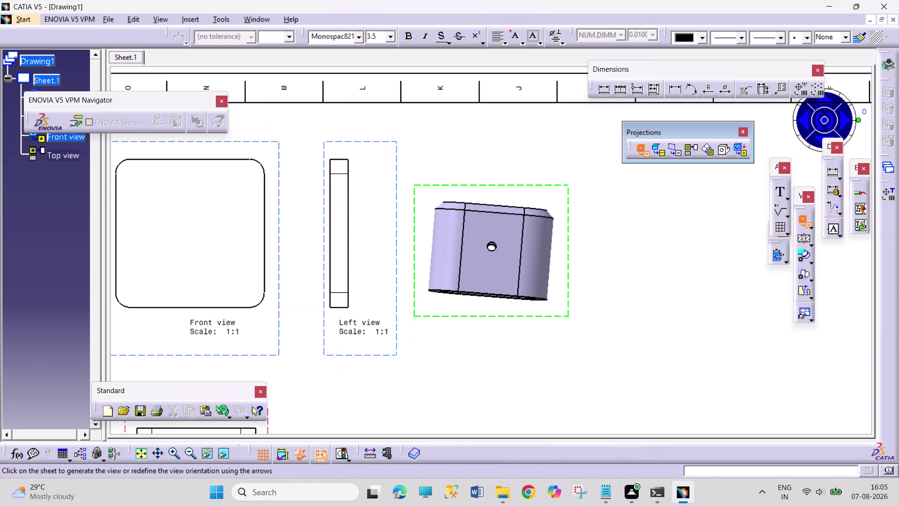
double_click(566, 230)
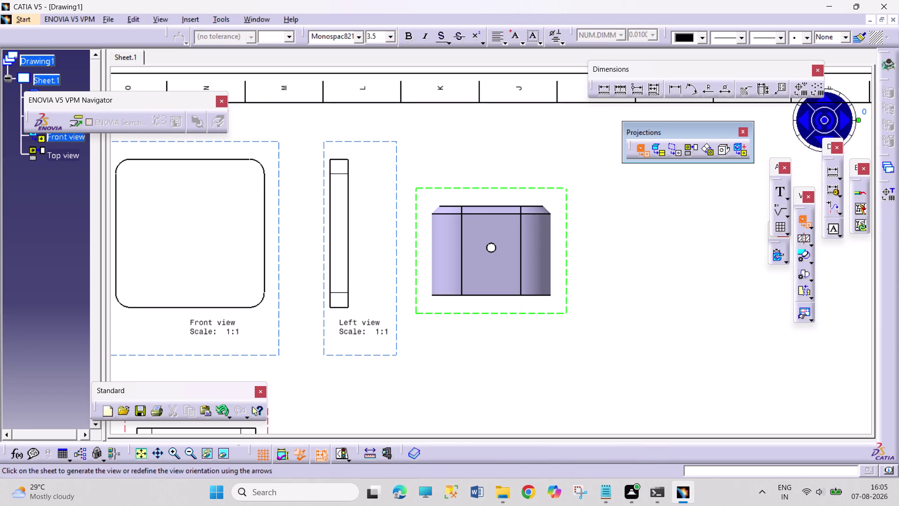
double_click(634, 237)
middle_drag(634, 237, 613, 311)
middle_drag(578, 316, 577, 334)
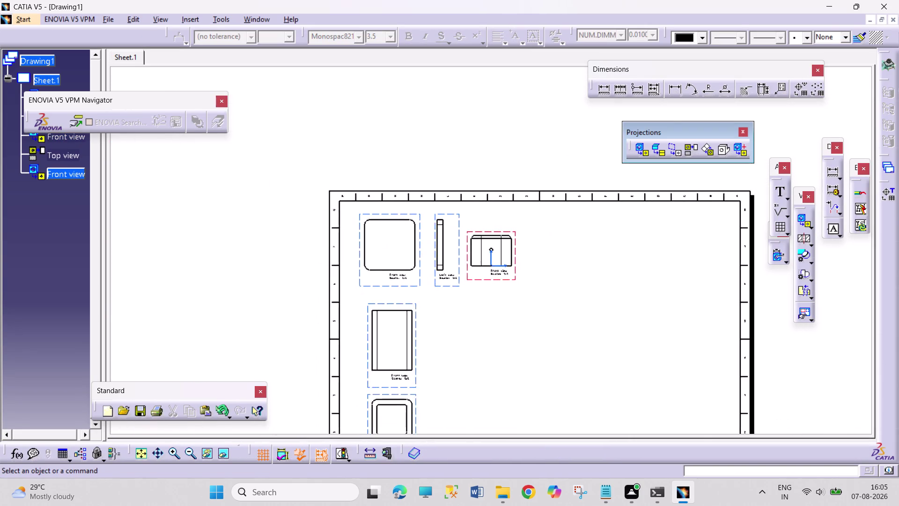
middle_drag(578, 335, 577, 346)
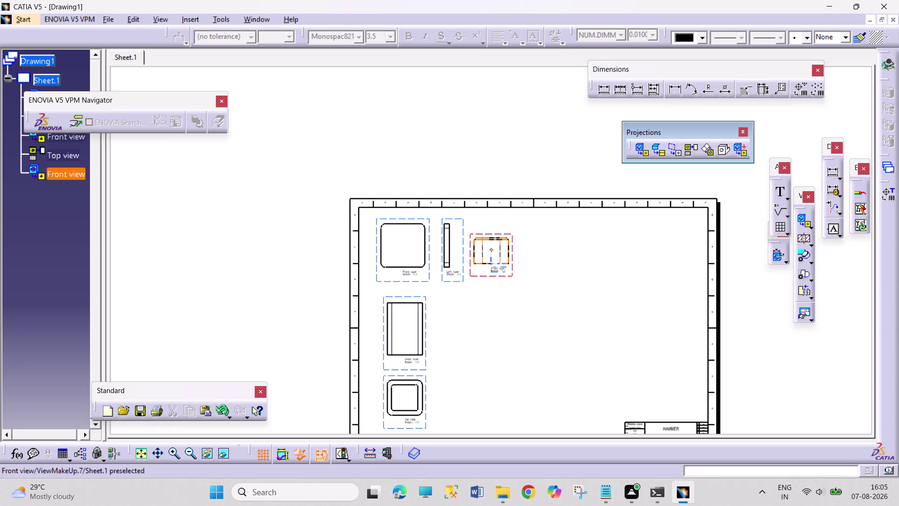
Drag the ring's front view further right and drop it in place.
drag(514, 271, 508, 336)
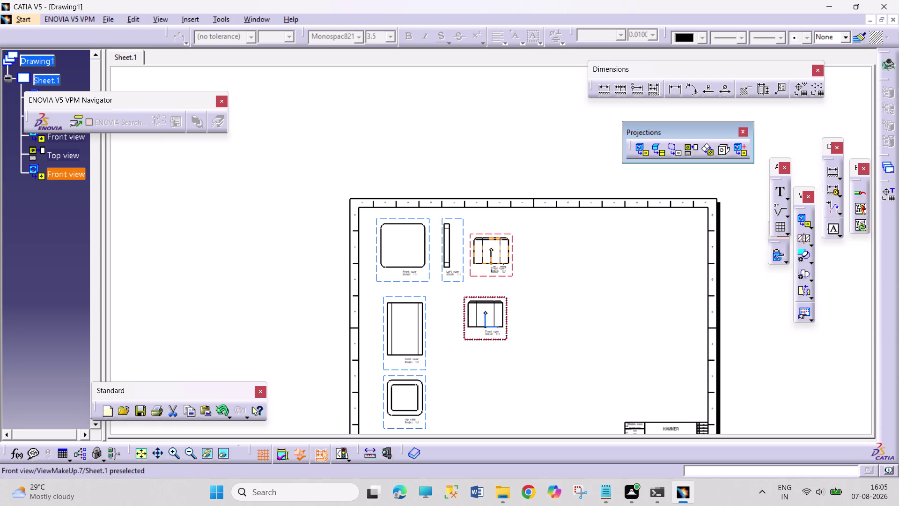
drag(508, 336, 512, 337)
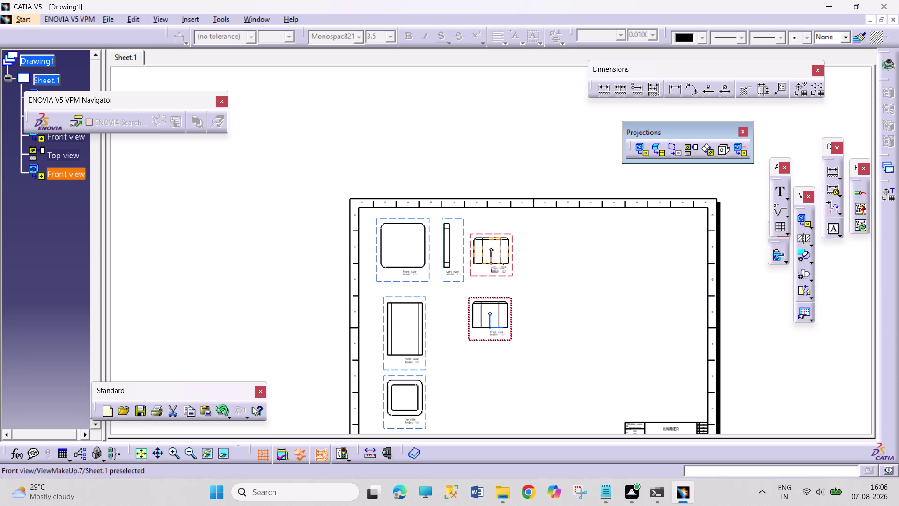
drag(512, 336, 513, 337)
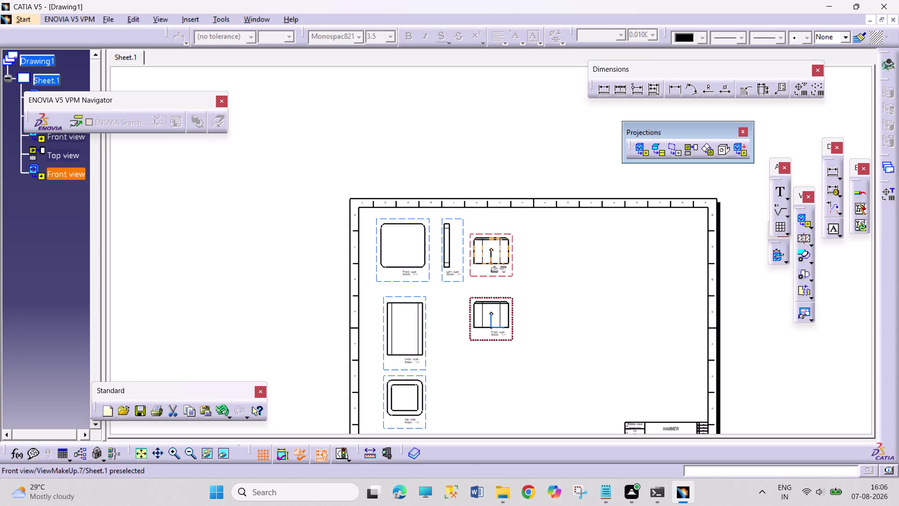
drag(513, 337, 554, 266)
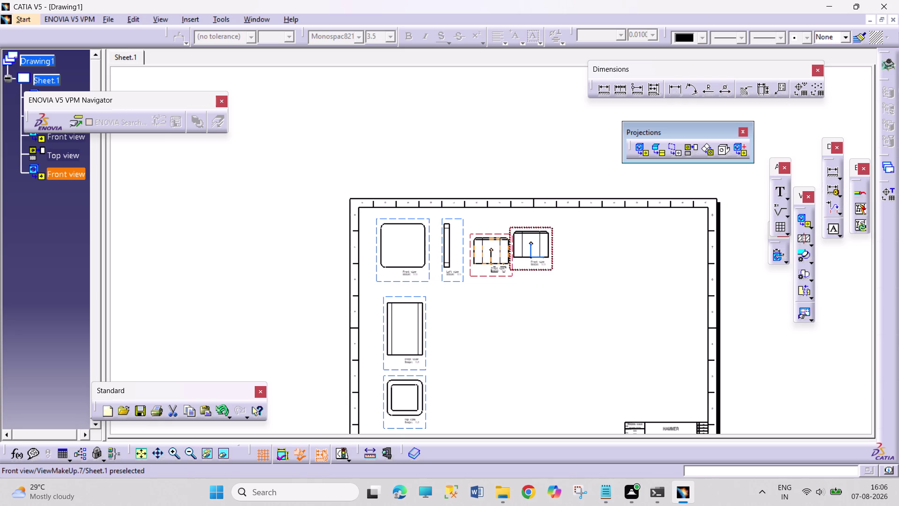
drag(555, 265, 559, 260)
click(574, 307)
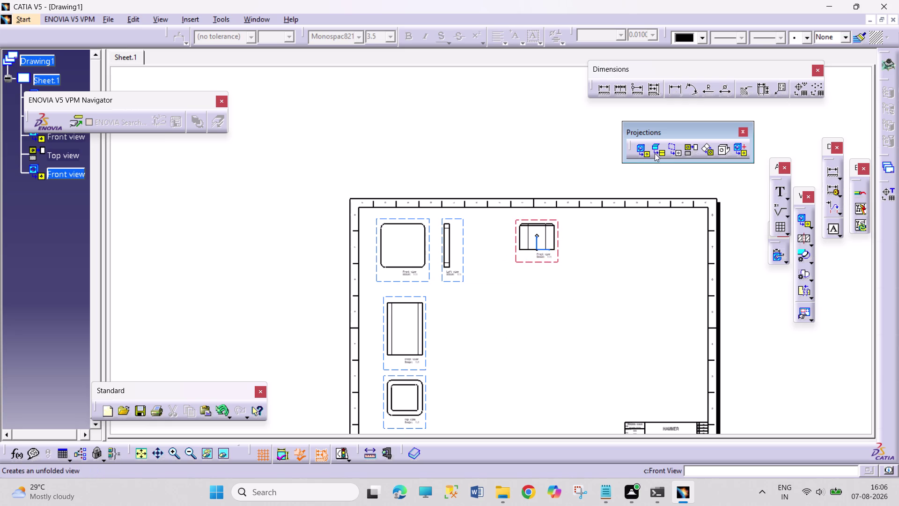
Project the ring's top view directly below its front view.
click(690, 148)
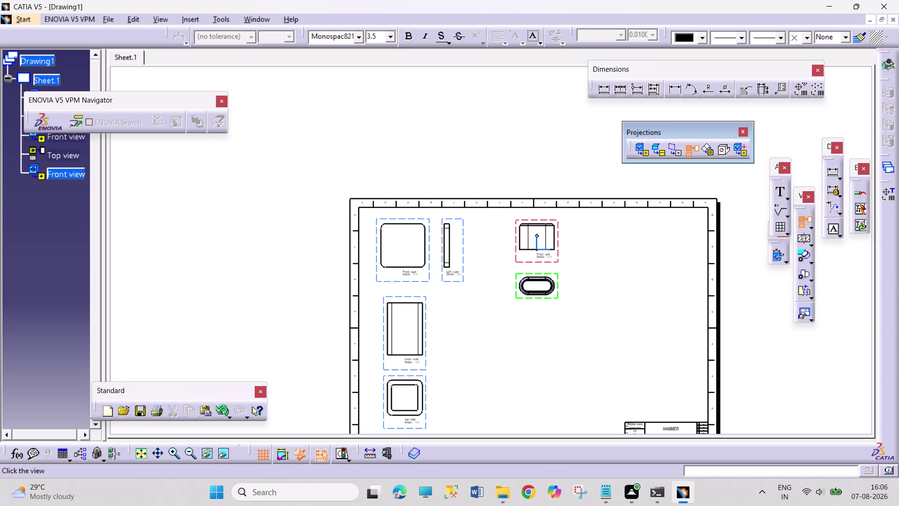
click(528, 286)
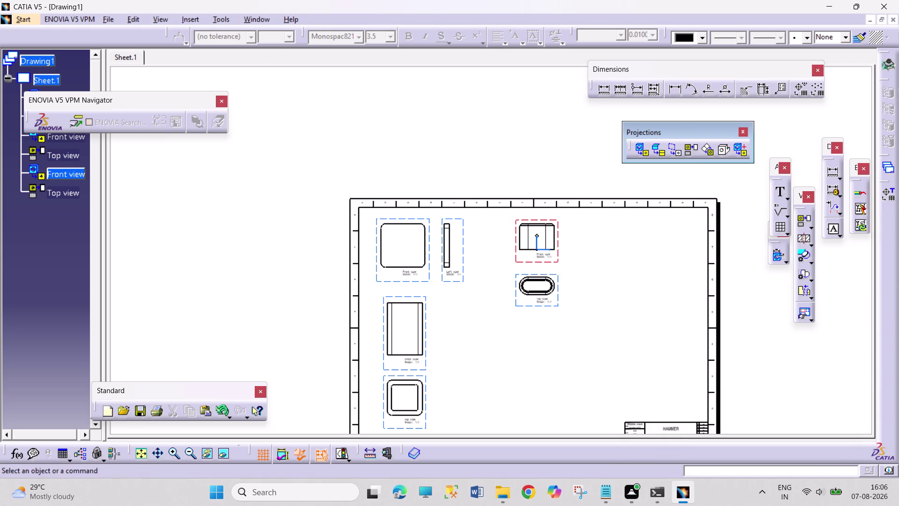
click(807, 237)
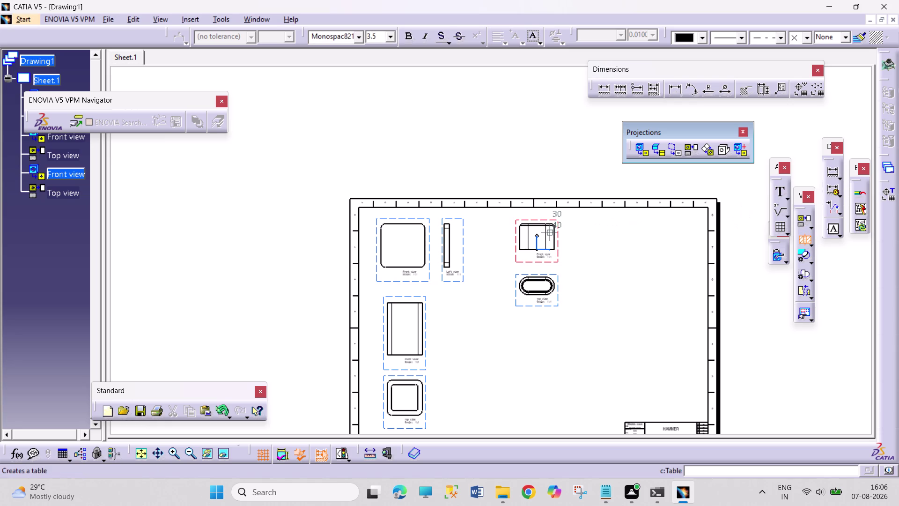
Cut a vertical offset section through the ring's front view and place it on the right.
click(537, 216)
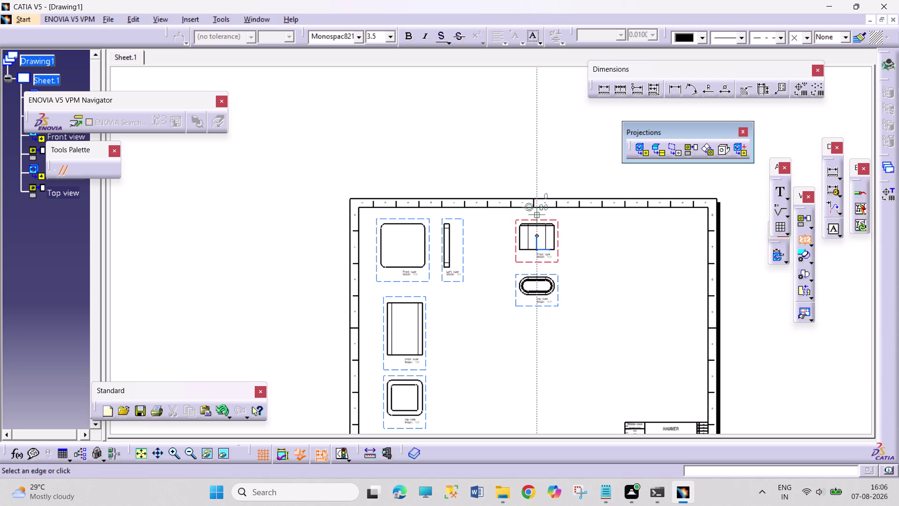
click(540, 266)
double_click(540, 266)
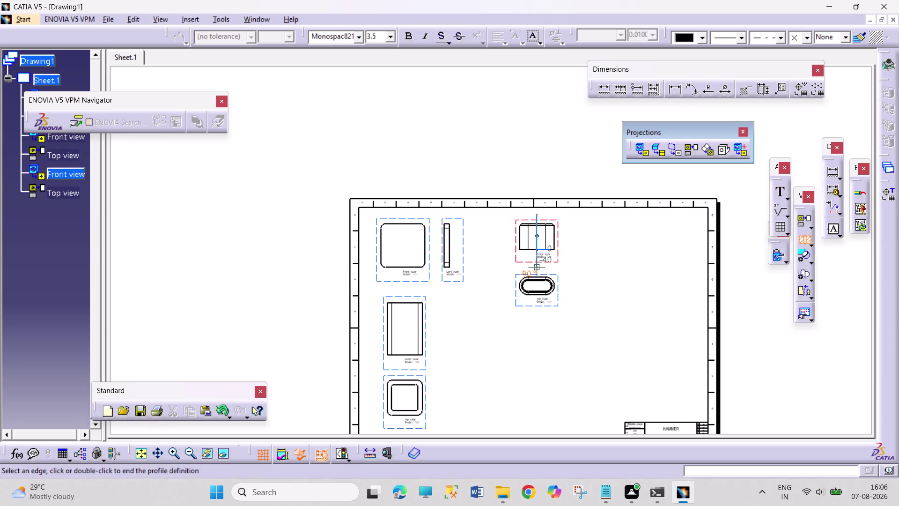
click(584, 255)
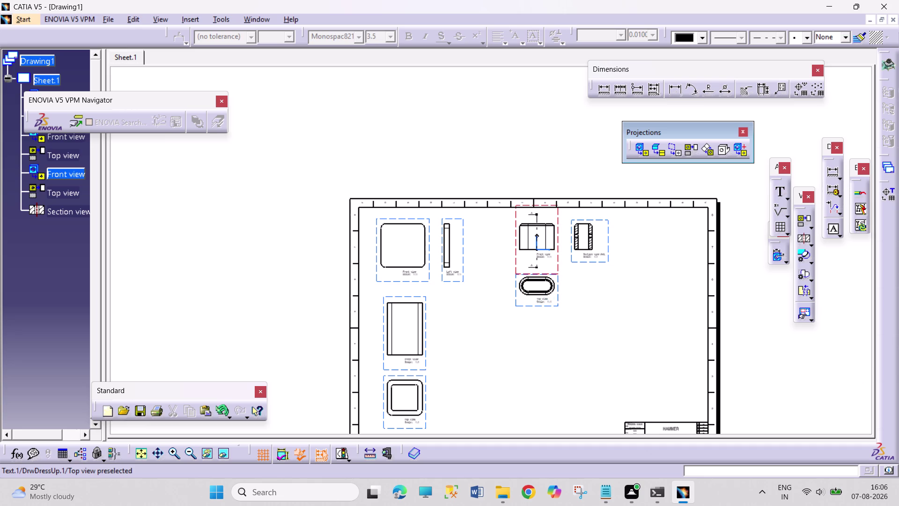
click(811, 226)
click(787, 241)
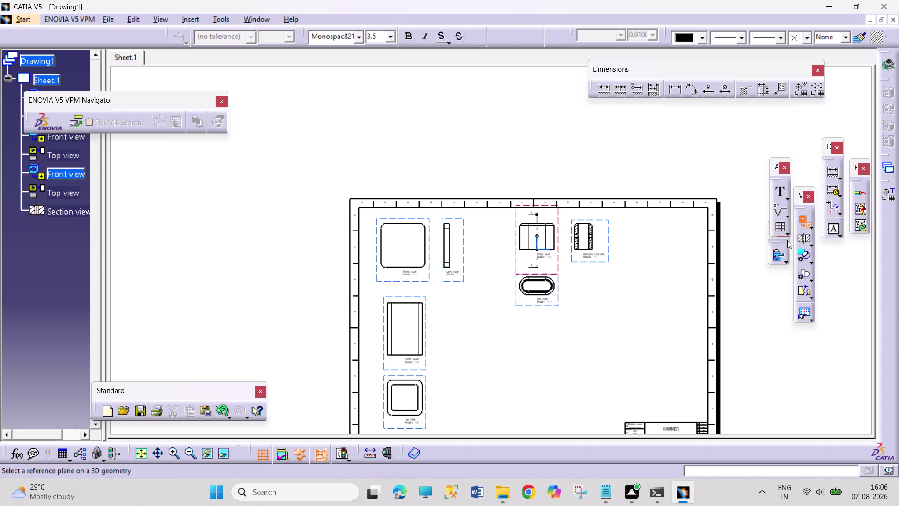
Generate the slotted tube's front view from ASSEMBLY HAMMER 4 and drag it between the plate and ring columns.
click(254, 20)
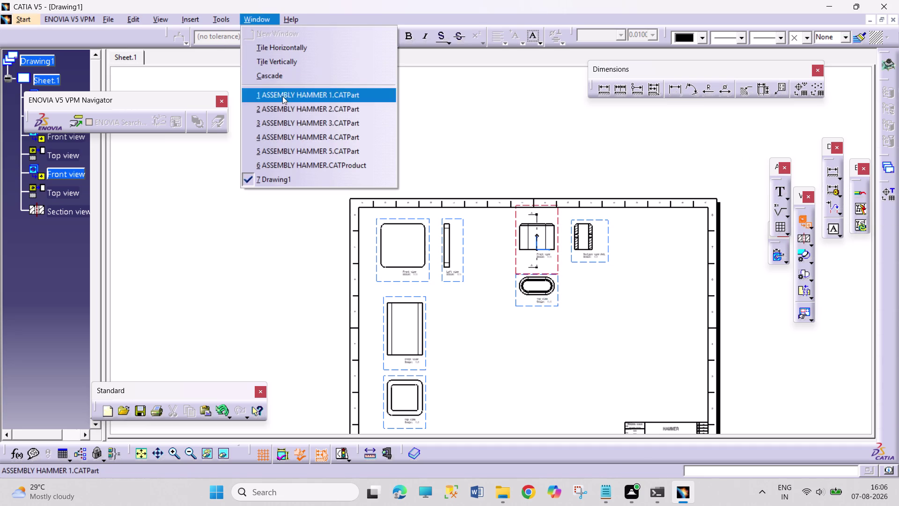
click(303, 139)
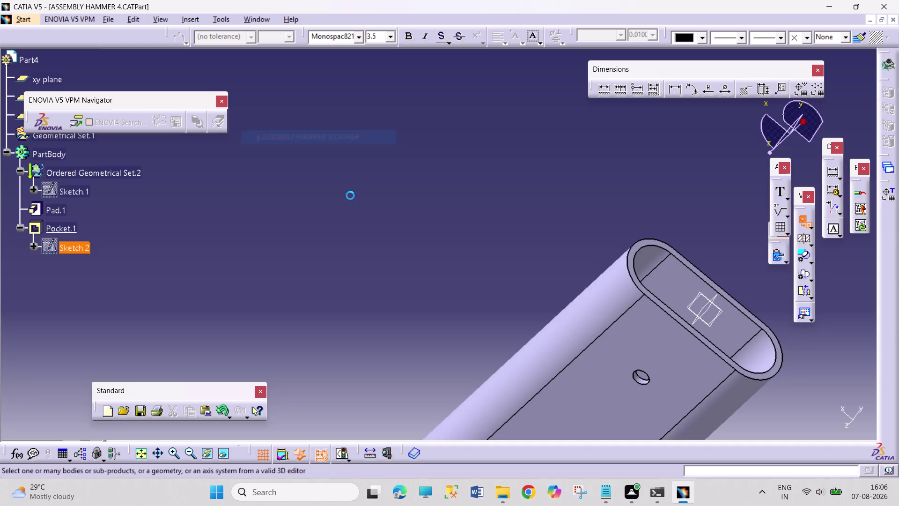
click(605, 369)
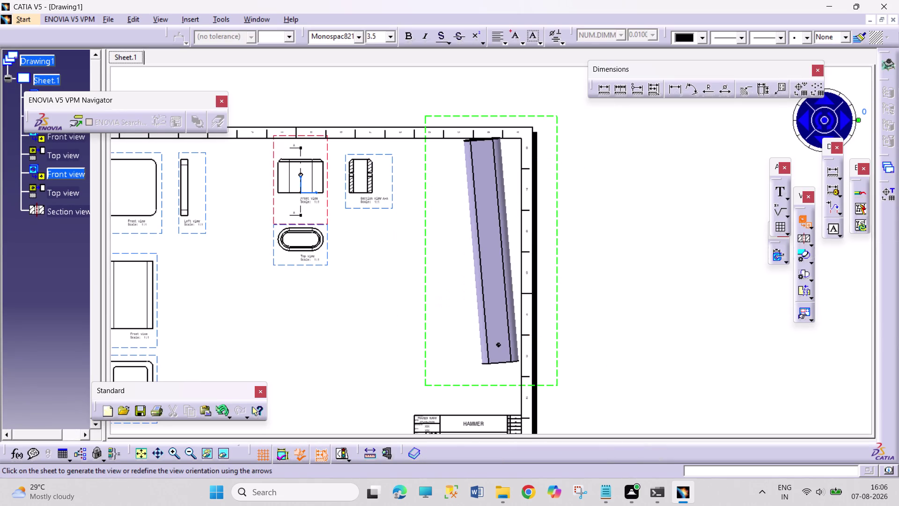
double_click(510, 325)
middle_drag(560, 294, 555, 344)
drag(490, 331, 489, 331)
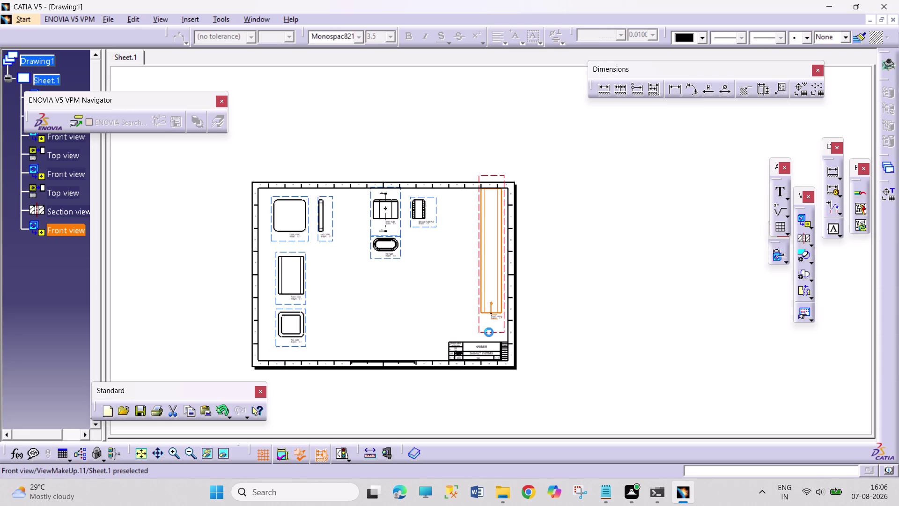
drag(489, 331, 353, 357)
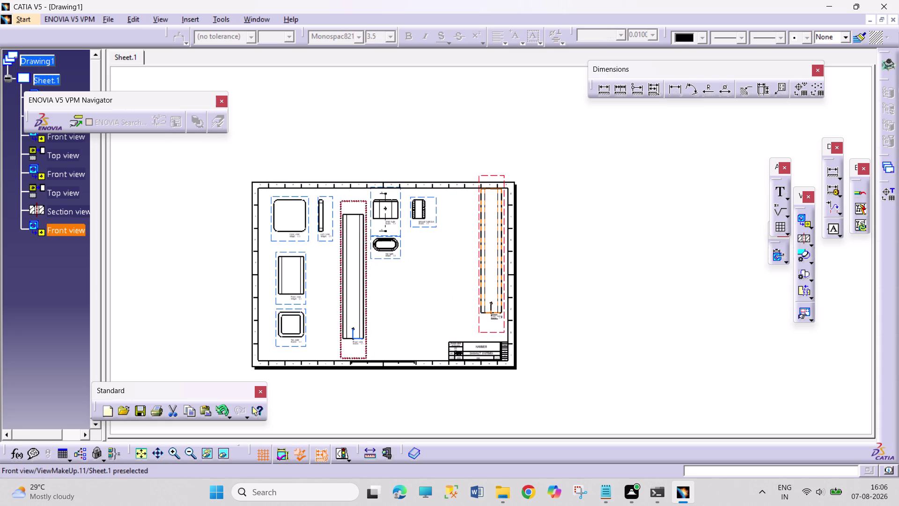
drag(353, 356, 352, 357)
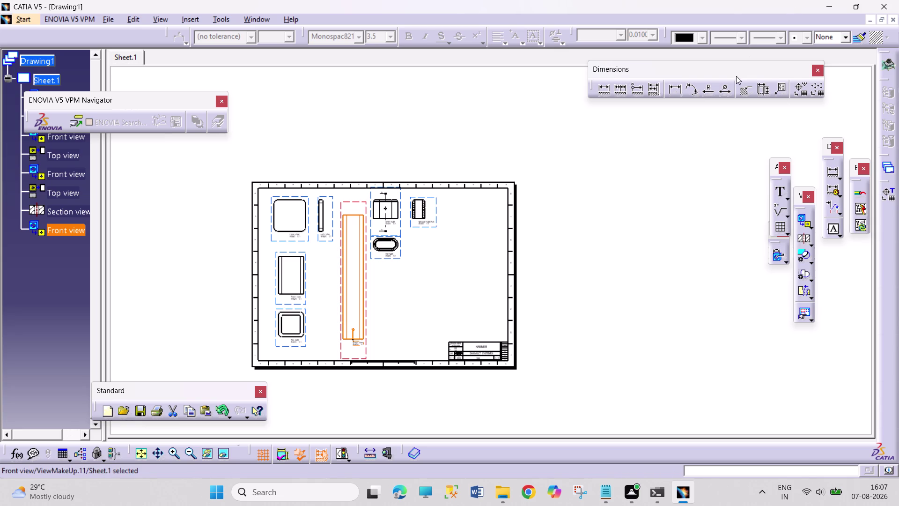
Drop the long view in place and bring up the Insert > Views > Break view options.
click(813, 245)
click(198, 20)
click(225, 18)
click(225, 18)
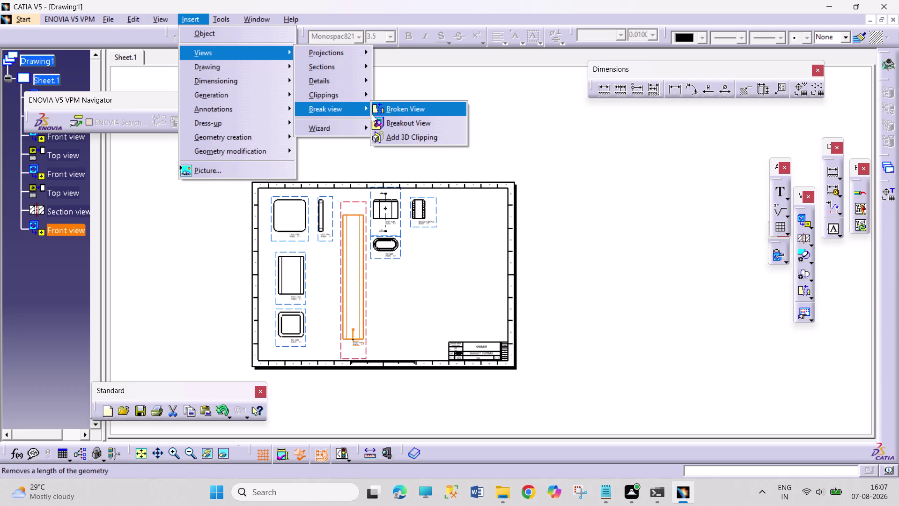
Try placing break lines on the shaft's front view, then cancel the stray lines.
click(375, 110)
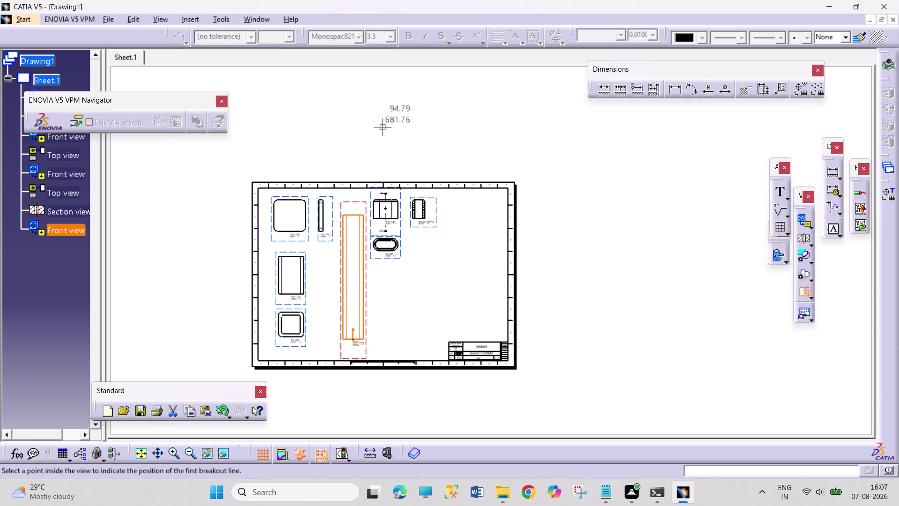
click(329, 275)
click(386, 275)
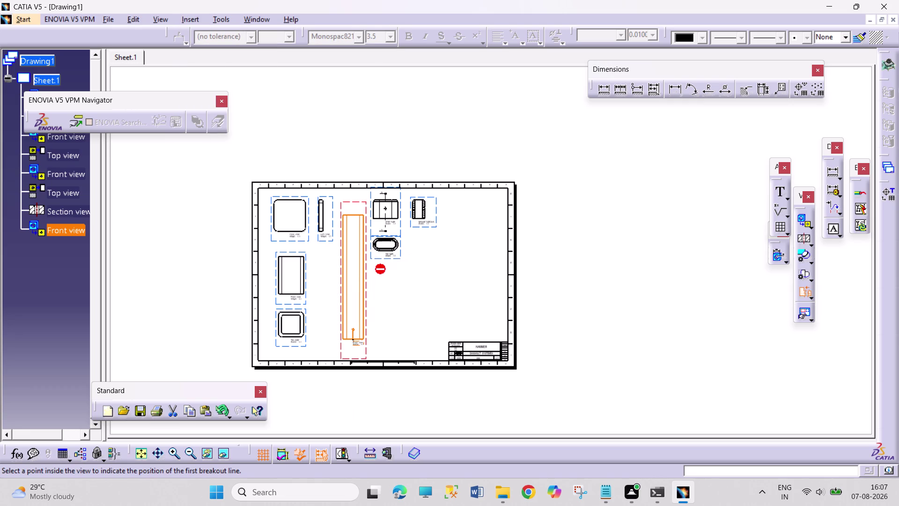
double_click(381, 274)
double_click(353, 276)
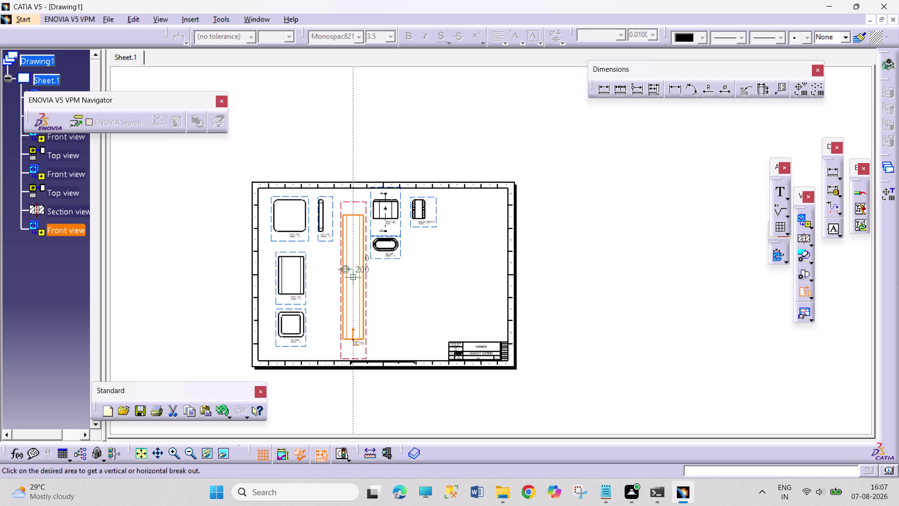
click(380, 275)
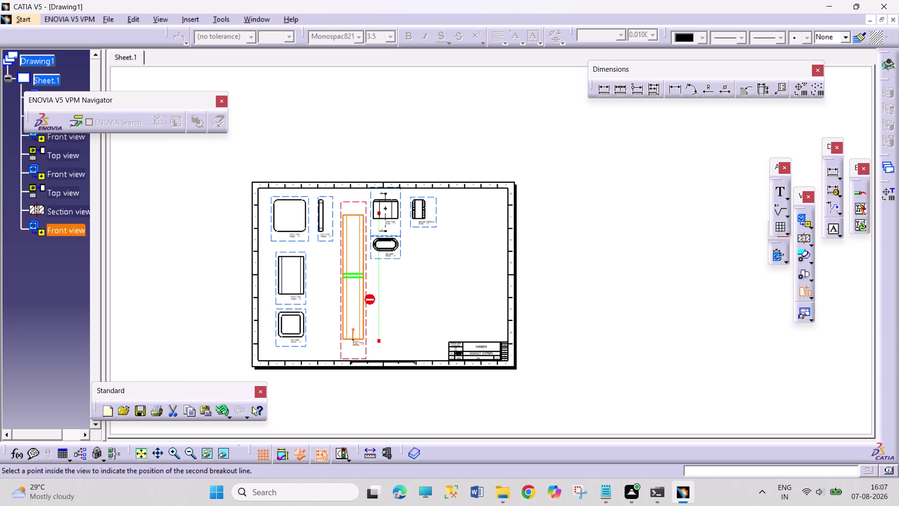
double_click(363, 263)
key(Escape)
key(Escape)
key(Escape)
key(Escape)
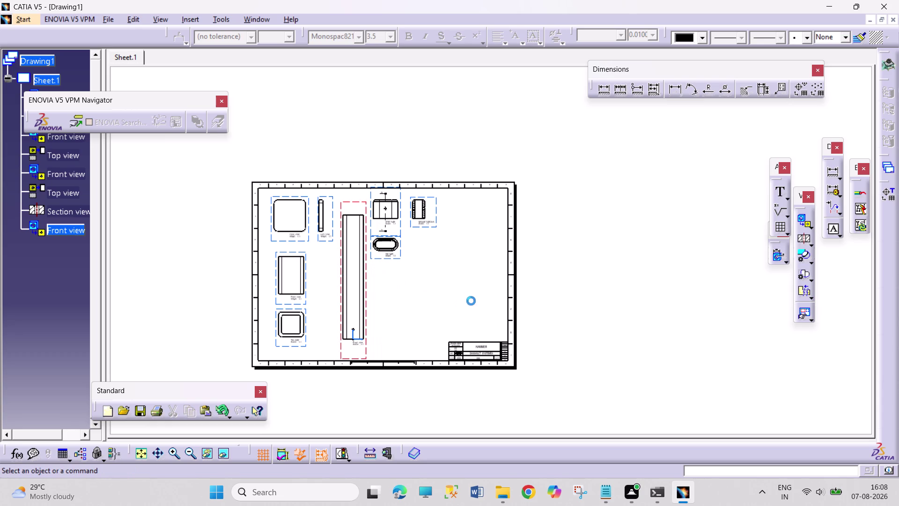
key(Escape)
key(Escape)
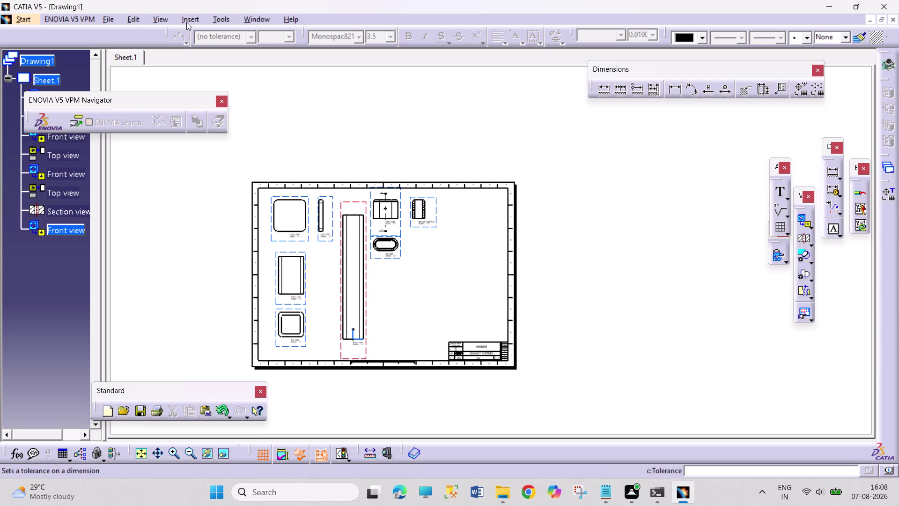
Create a Broken View with two horizontal break lines, removing the shaft's middle length.
click(186, 22)
click(218, 53)
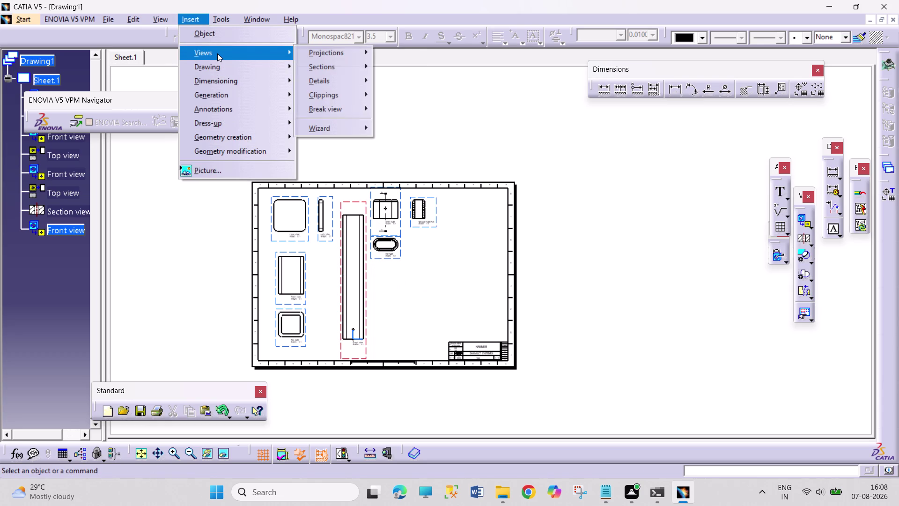
click(346, 110)
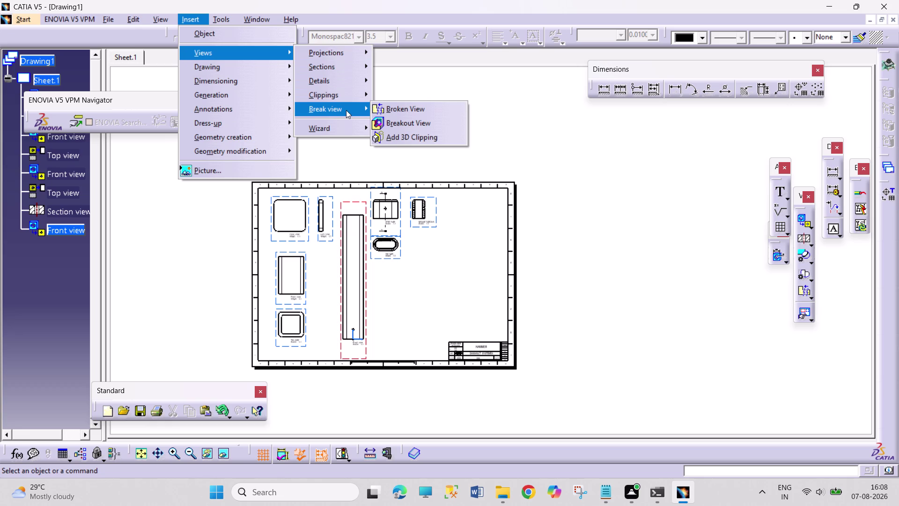
click(384, 109)
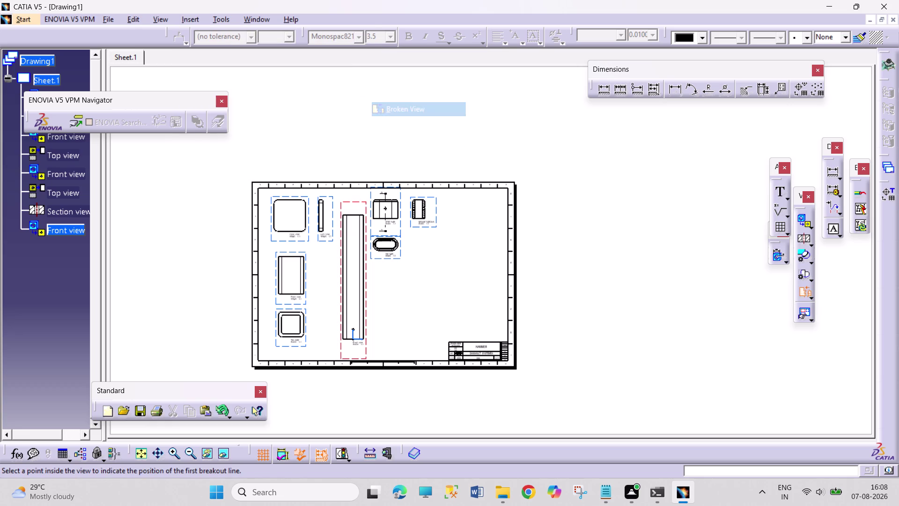
double_click(351, 263)
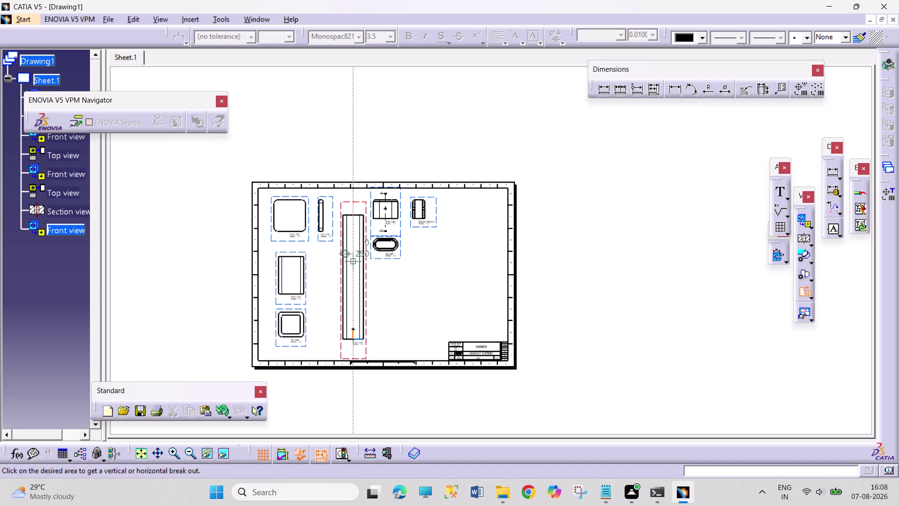
double_click(387, 288)
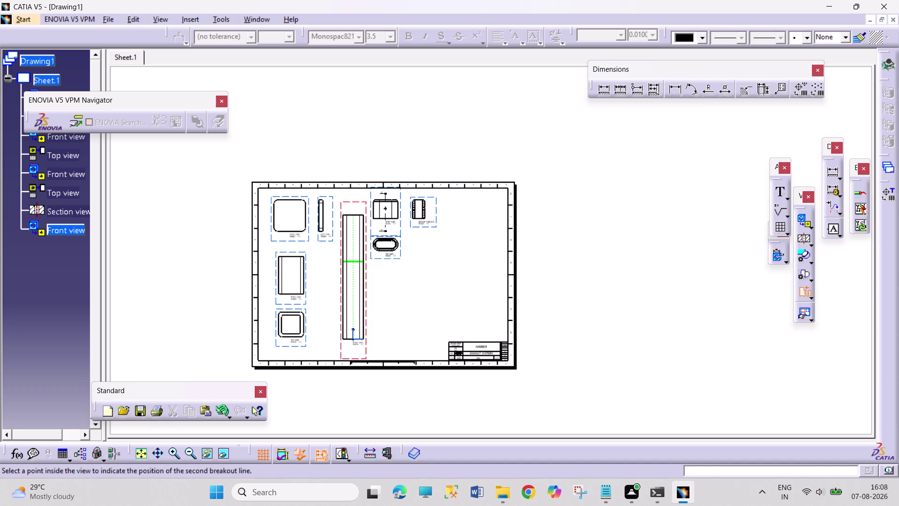
double_click(387, 288)
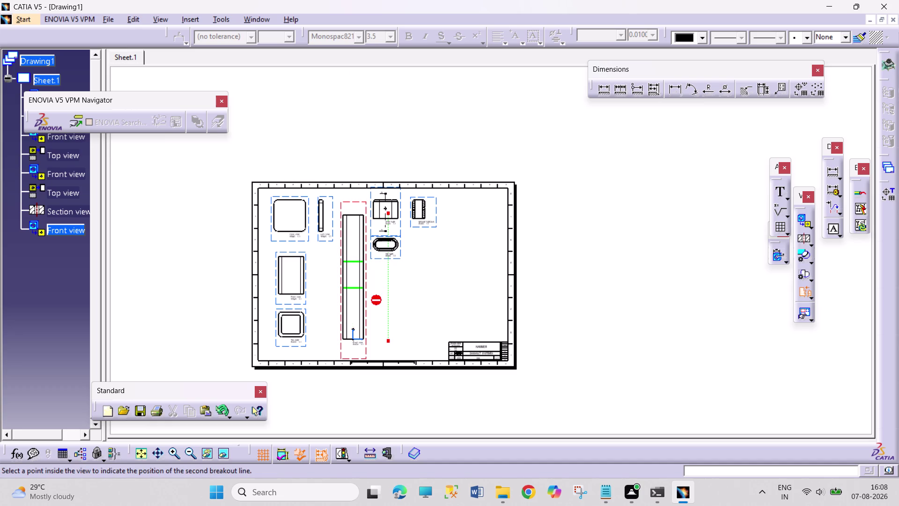
key(Return)
double_click(371, 302)
click(353, 317)
double_click(353, 318)
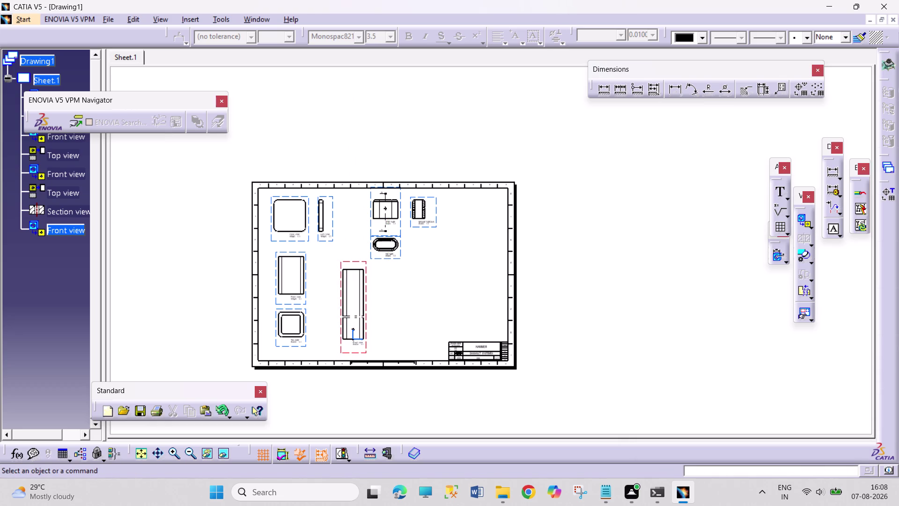
key(ctrl+z)
key(Escape)
key(Escape)
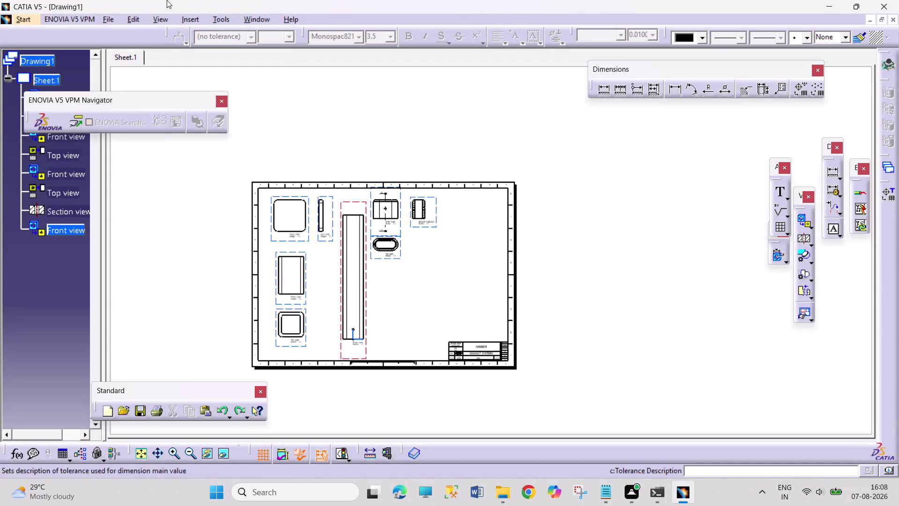
click(226, 18)
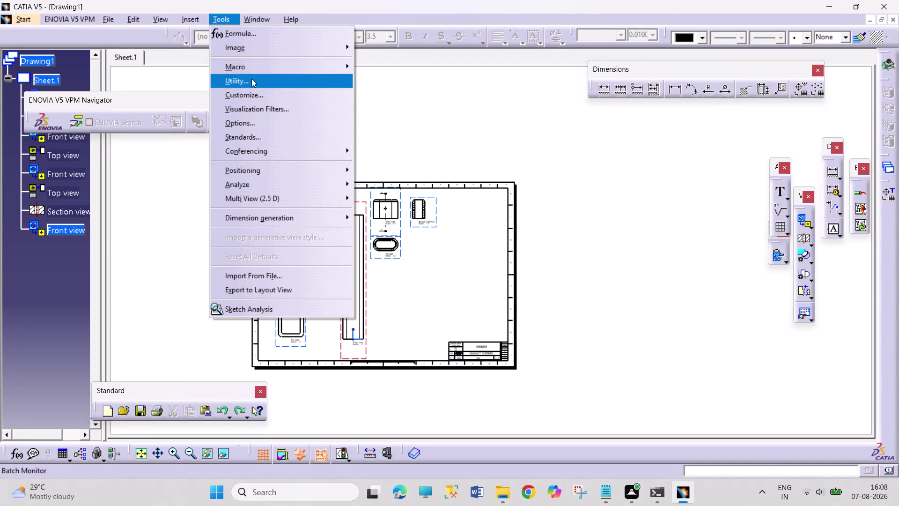
click(216, 54)
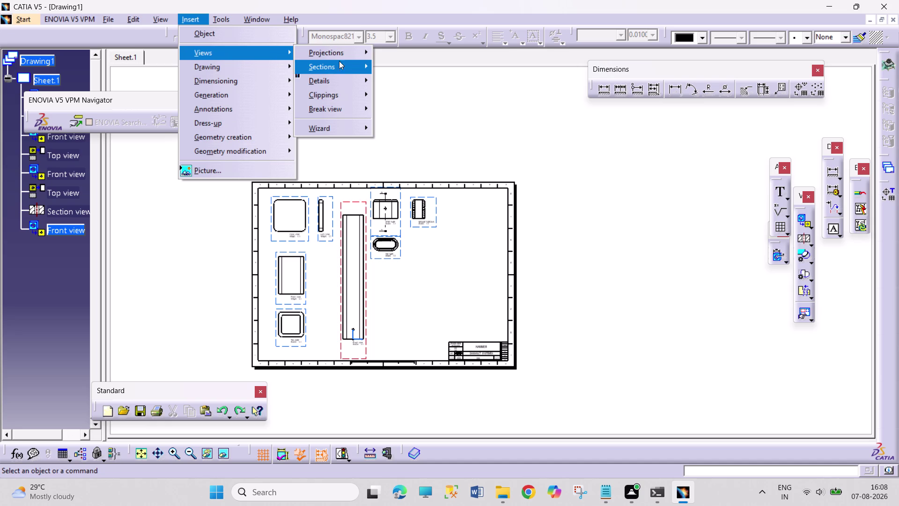
click(346, 101)
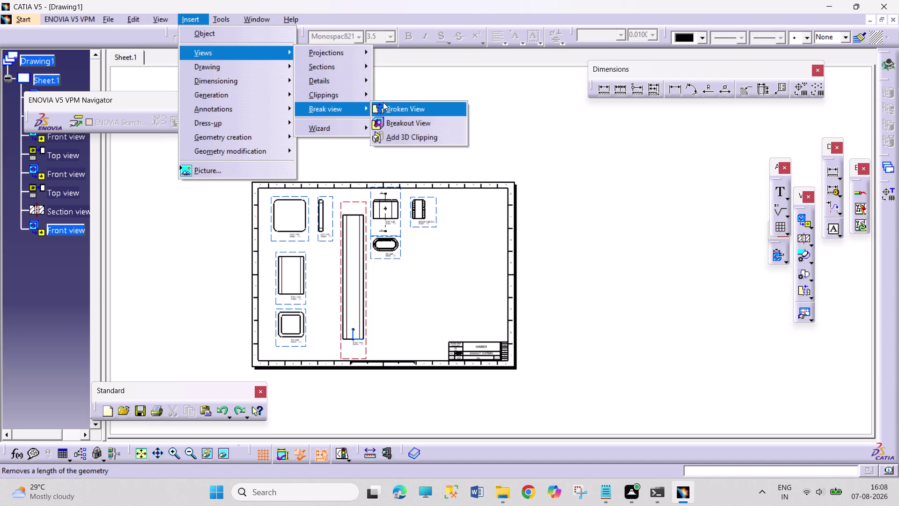
click(409, 102)
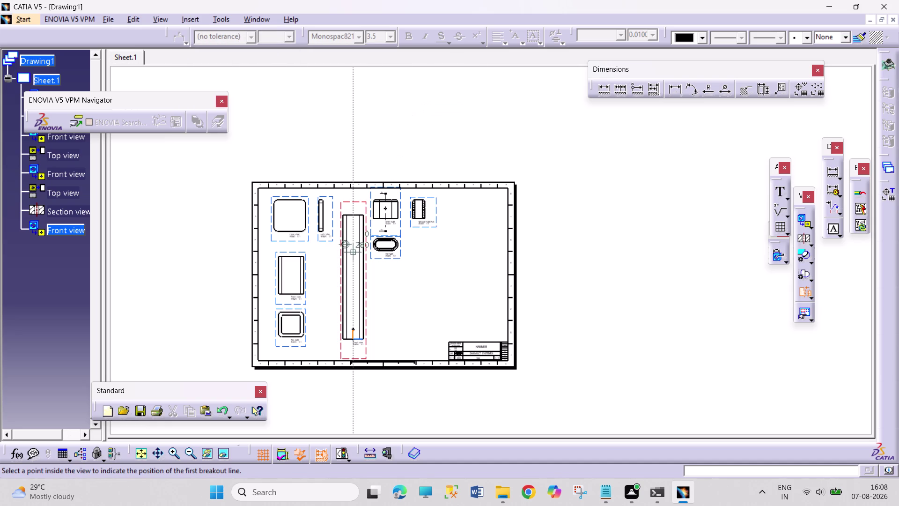
click(351, 250)
double_click(353, 251)
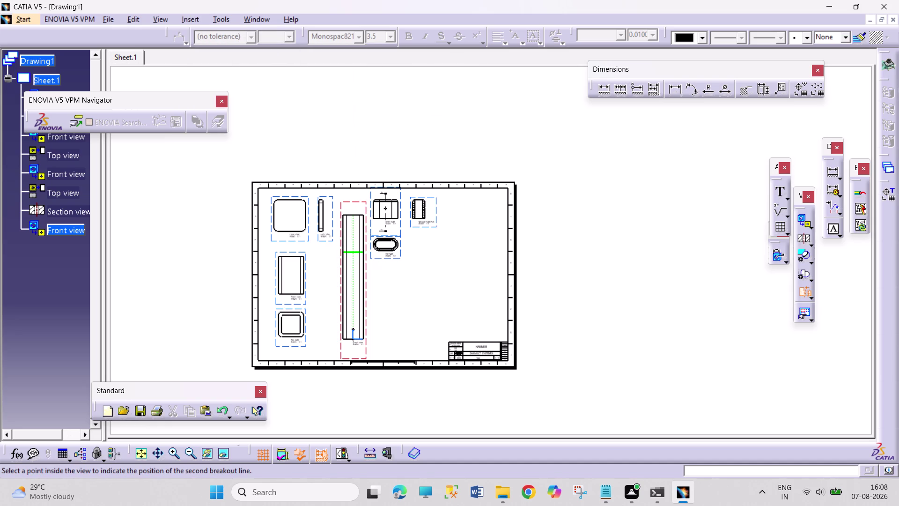
double_click(355, 309)
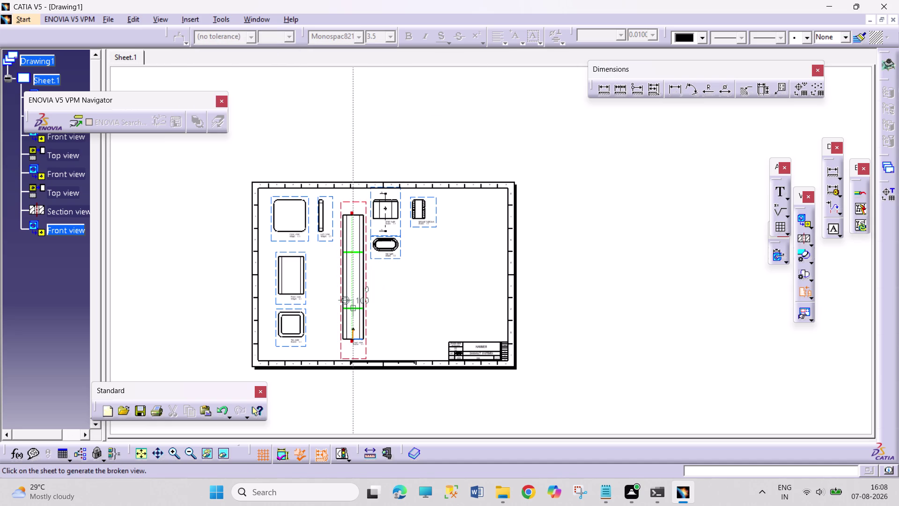
double_click(355, 309)
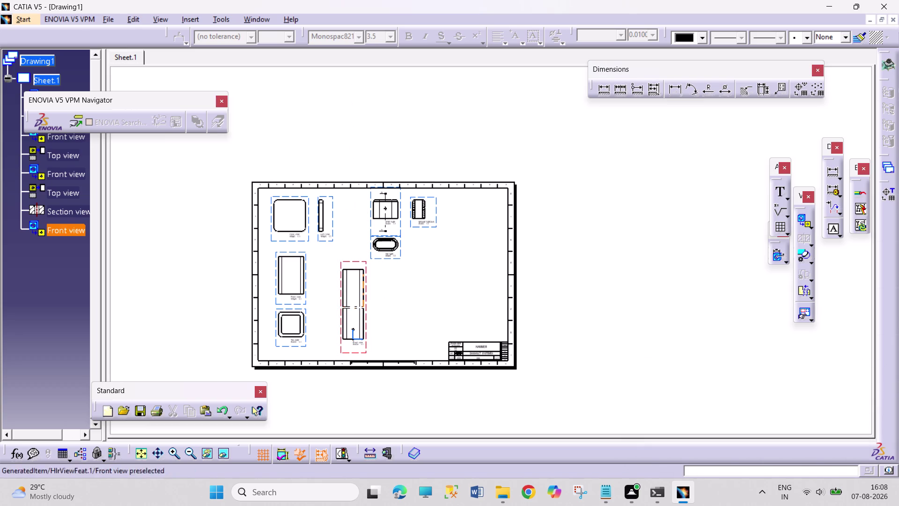
Move the shaft's broken front view to the upper right of the sheet.
drag(364, 304, 387, 294)
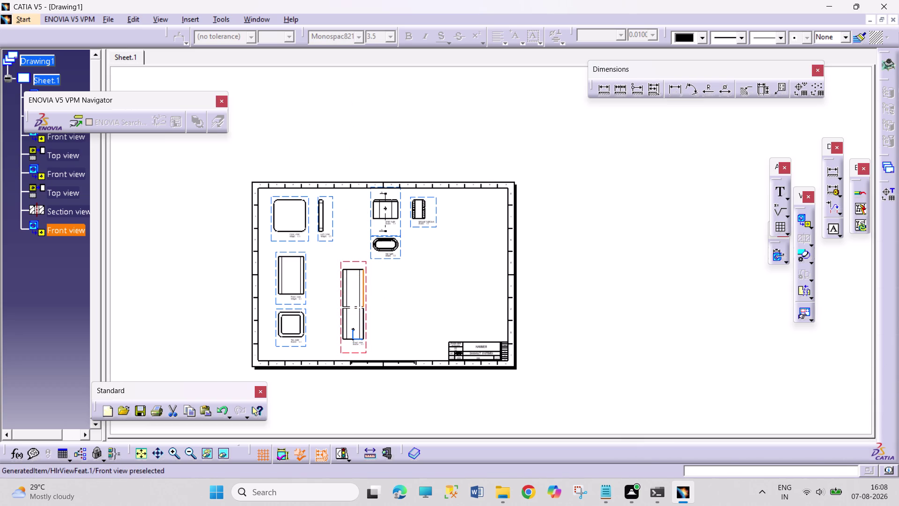
drag(368, 272, 430, 254)
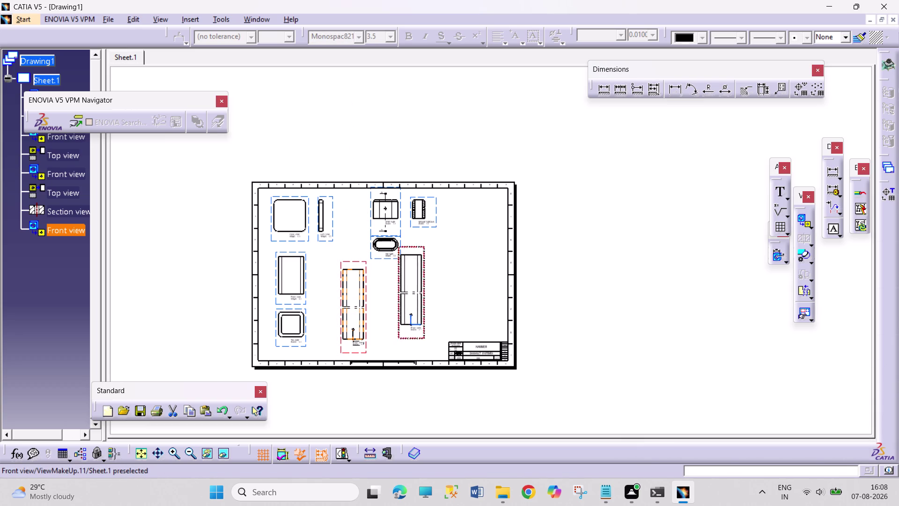
drag(430, 255, 491, 202)
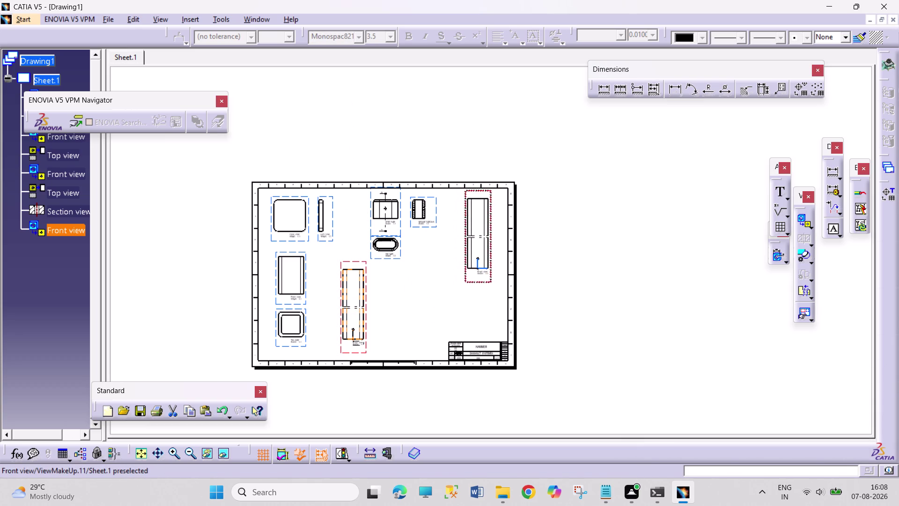
drag(492, 201, 486, 201)
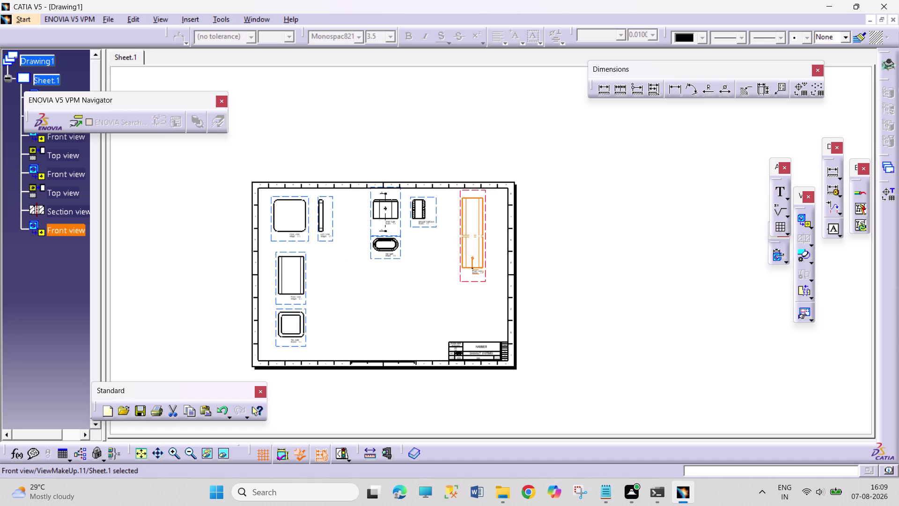
Project a top view of the slotted tube directly below its front view.
click(810, 223)
click(835, 236)
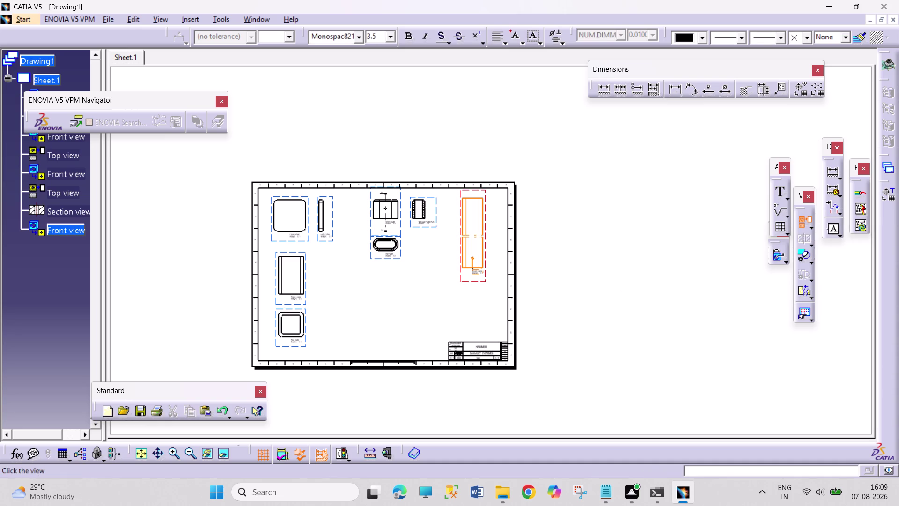
click(475, 292)
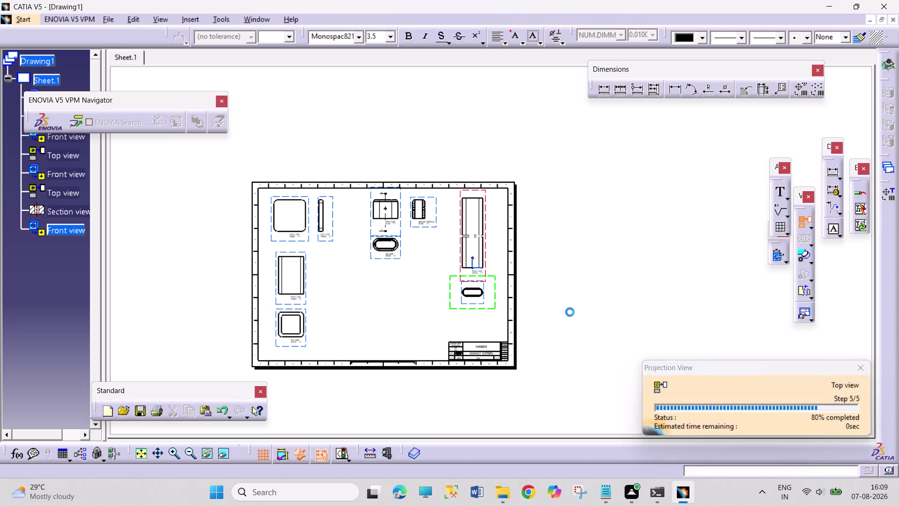
double_click(570, 312)
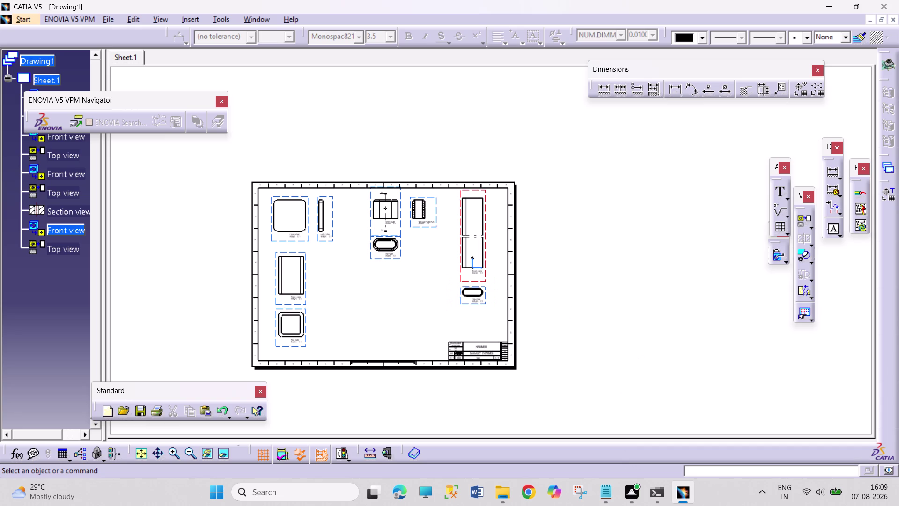
click(812, 232)
click(811, 225)
click(812, 226)
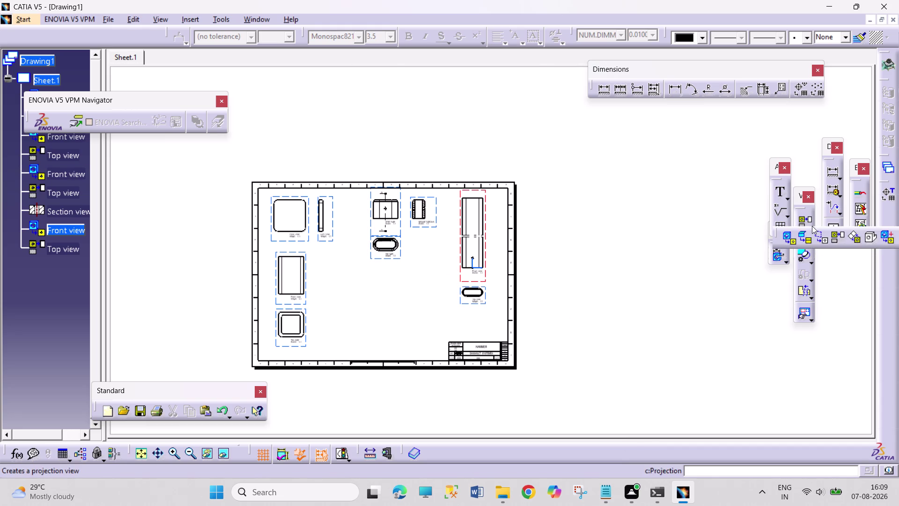
Try picking the pin's top face in ASSEMBLY HAMMER 5, then return to Drawing1.
click(789, 236)
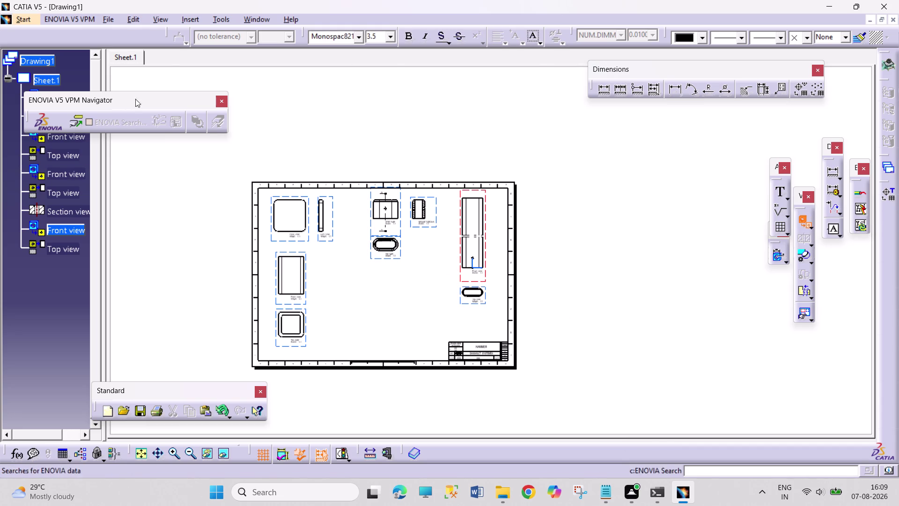
click(251, 18)
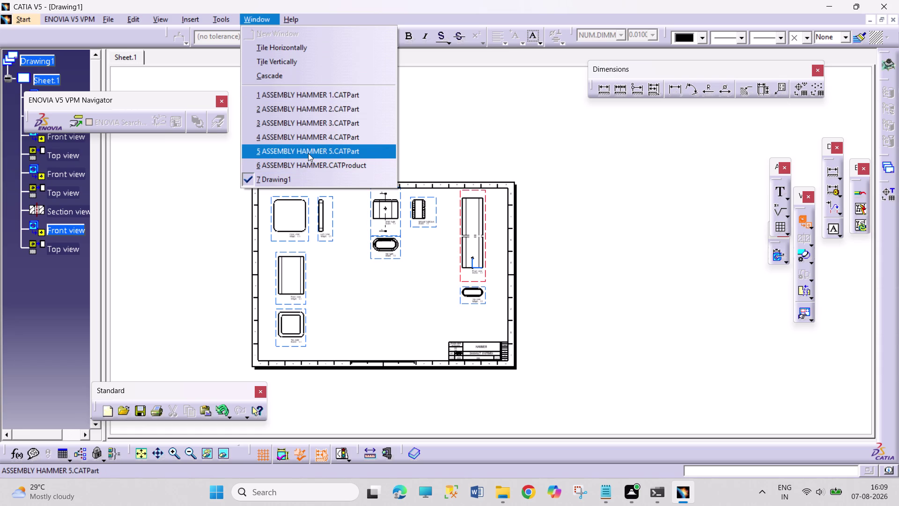
click(308, 154)
click(448, 219)
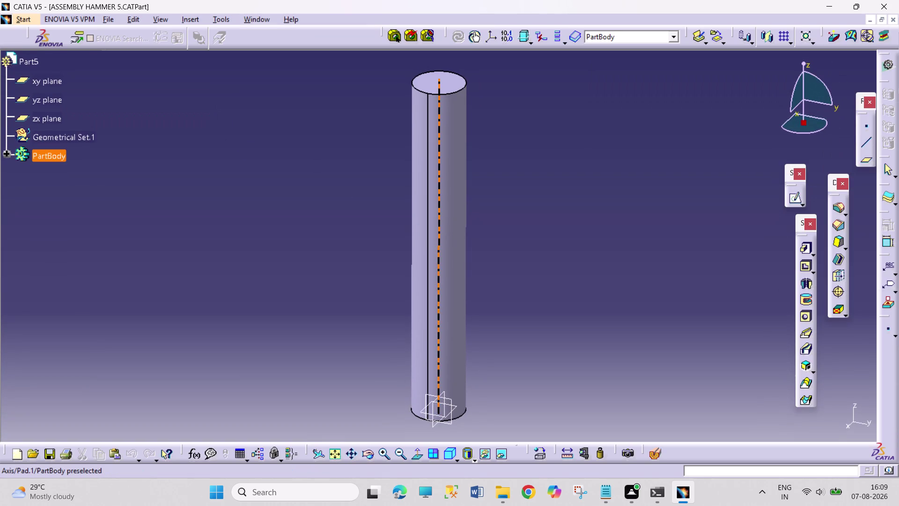
click(454, 82)
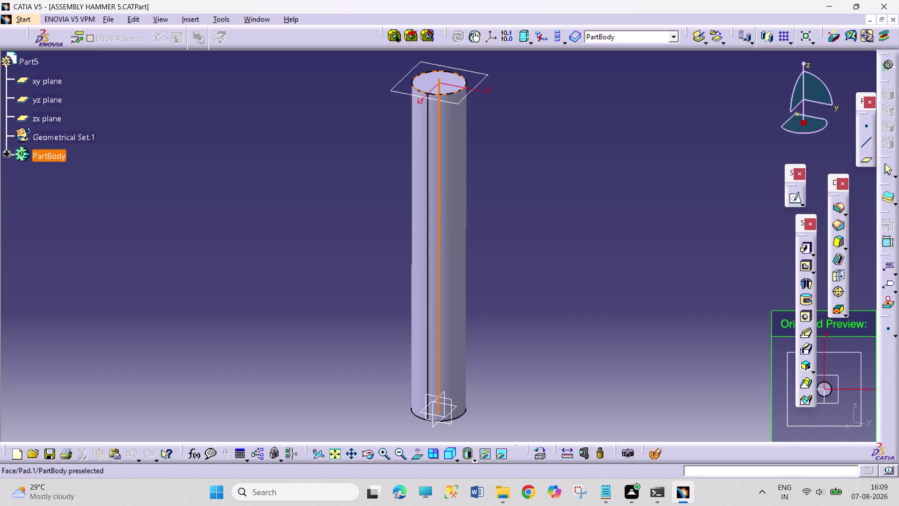
double_click(448, 83)
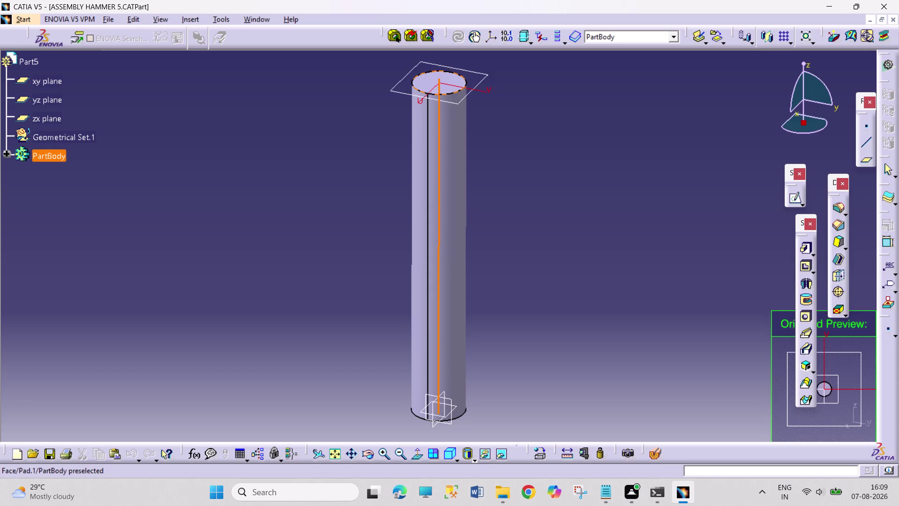
click(450, 83)
click(450, 84)
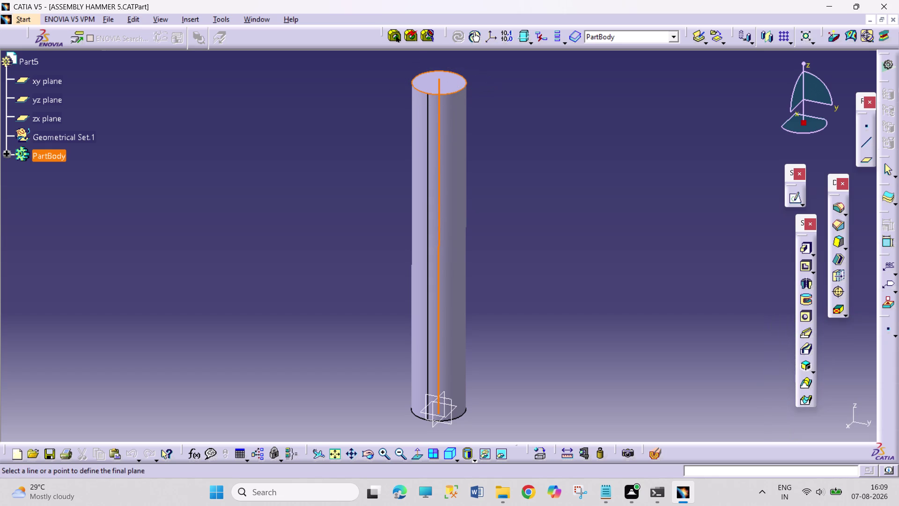
key(Escape)
key(Escape)
click(259, 19)
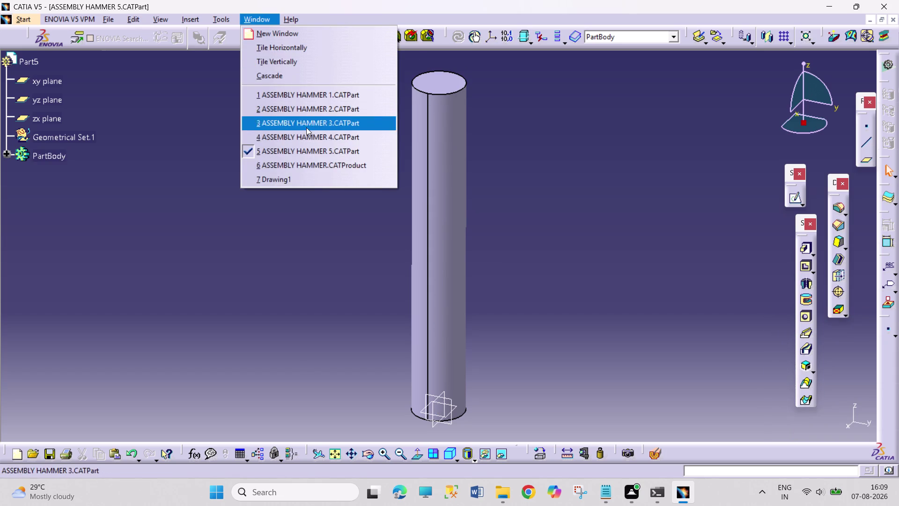
click(324, 185)
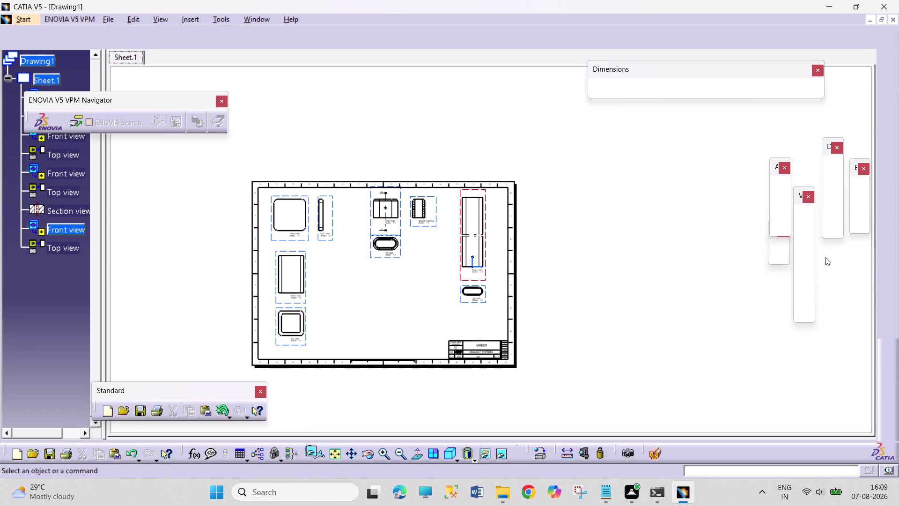
Create the pin's front view from its face in ASSEMBLY HAMMER 5 and place it.
click(804, 221)
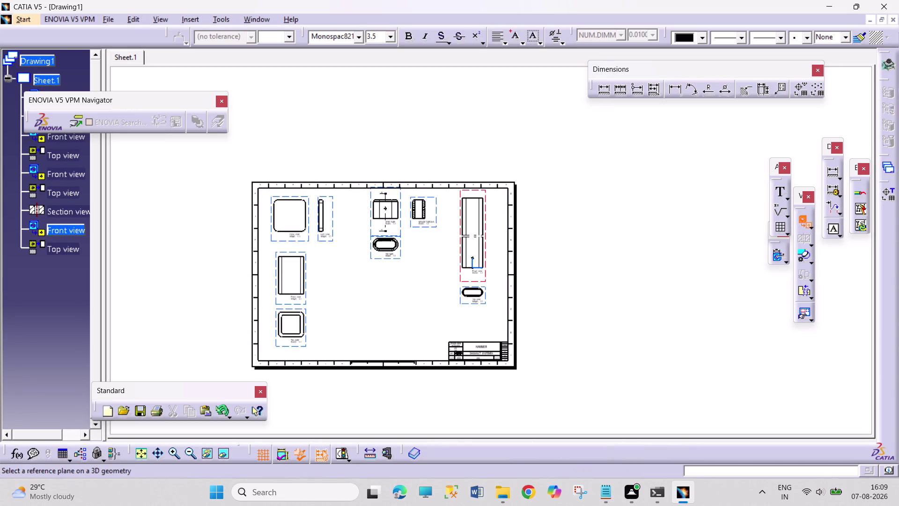
click(259, 15)
click(307, 164)
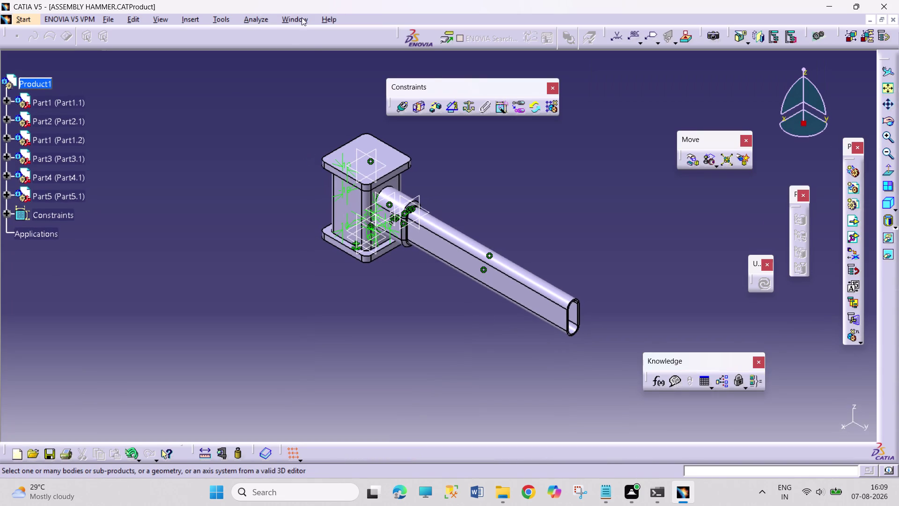
click(293, 17)
click(343, 148)
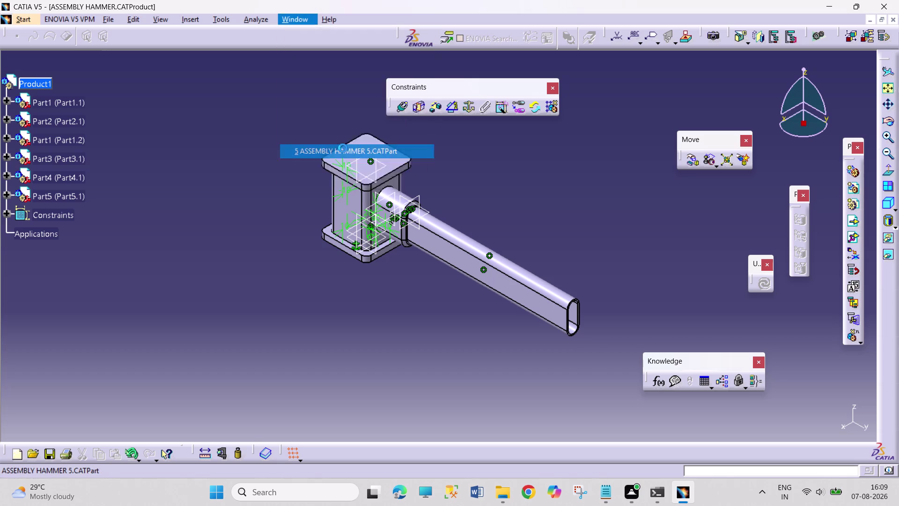
click(447, 85)
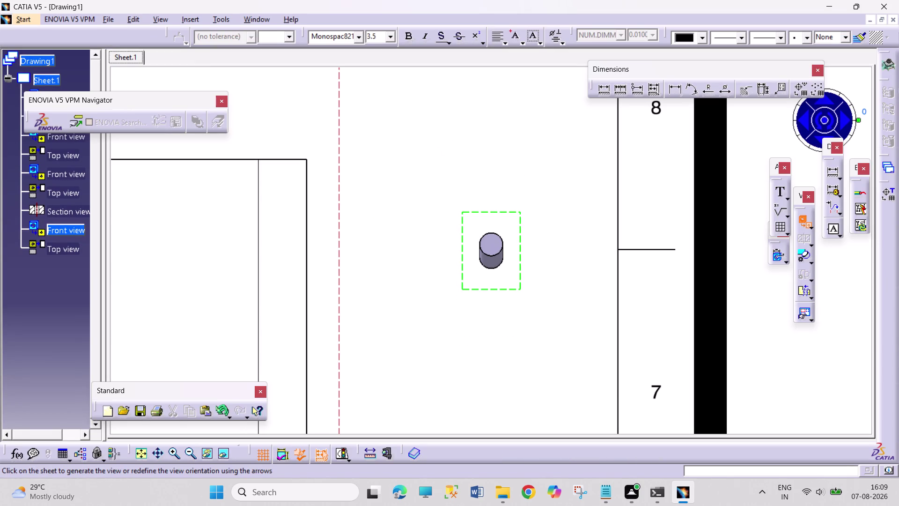
double_click(401, 273)
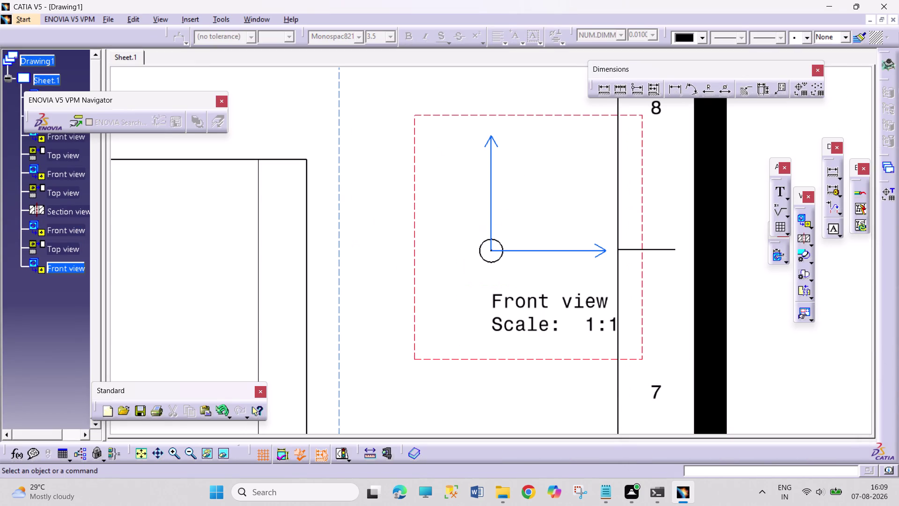
Move the pin's front view to the open space below the top views.
middle_drag(520, 199, 487, 359)
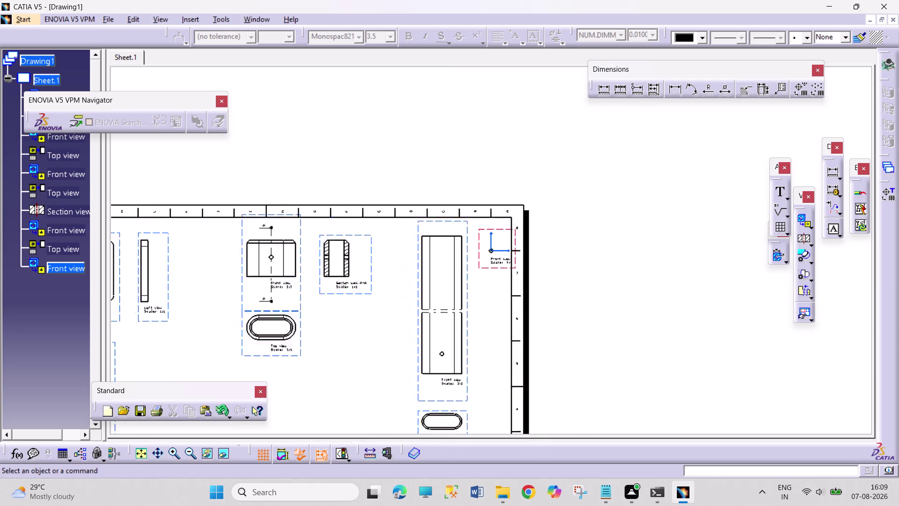
middle_drag(487, 359, 487, 363)
middle_drag(486, 365, 576, 272)
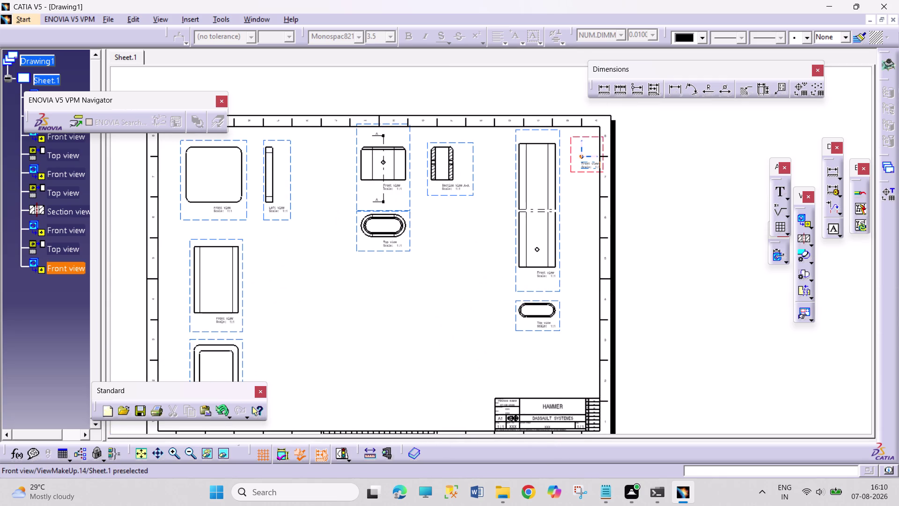
drag(583, 172, 327, 295)
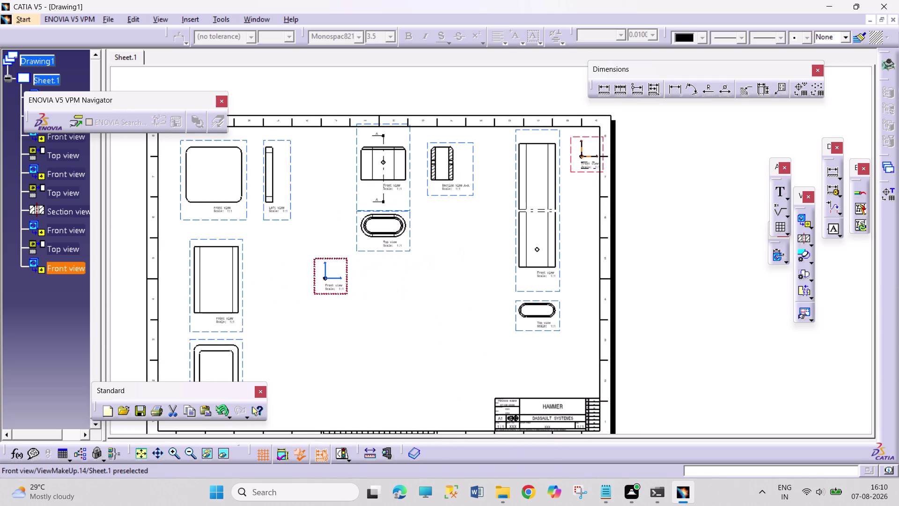
drag(326, 294, 322, 286)
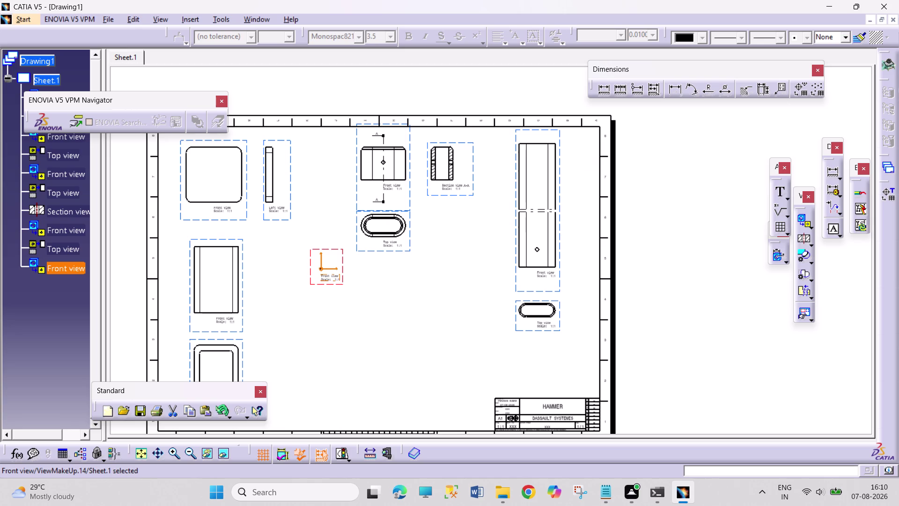
Zoom in on the pin's front view and choose Projection View from the view types.
middle_drag(323, 300, 350, 231)
middle_drag(240, 296, 354, 267)
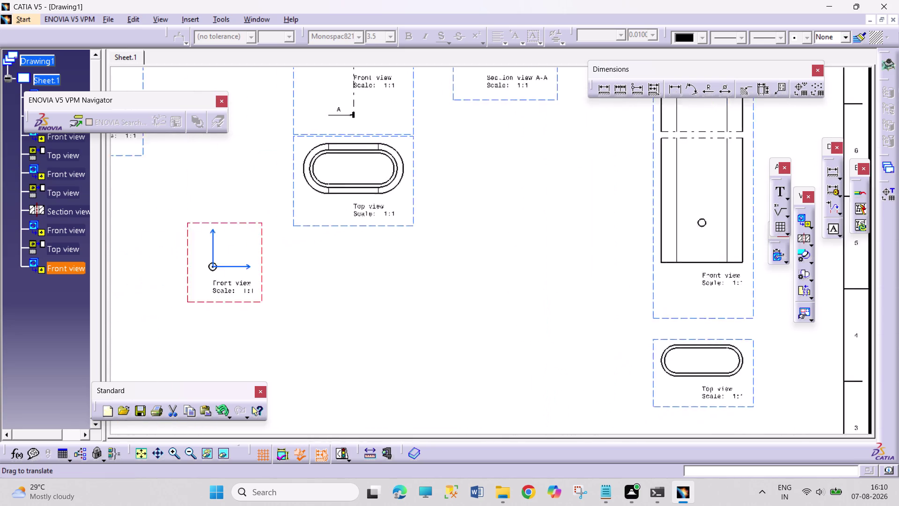
middle_drag(354, 268, 443, 231)
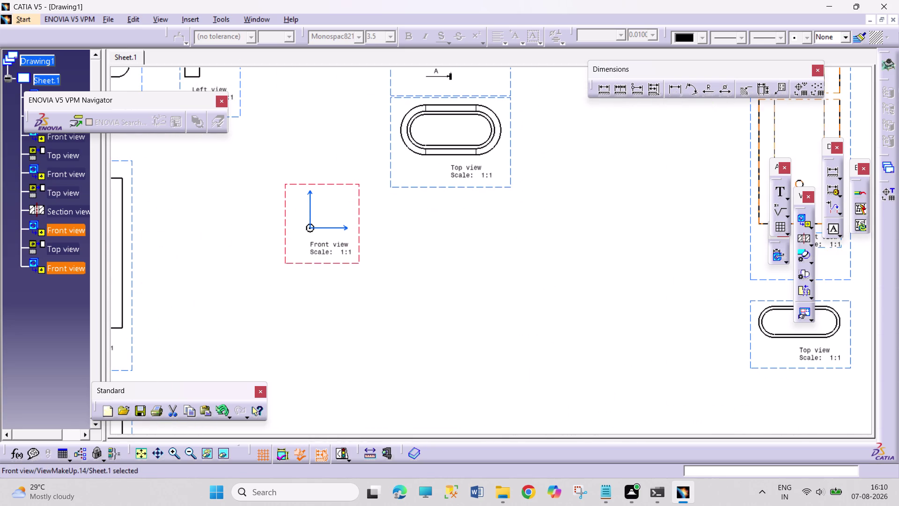
click(813, 227)
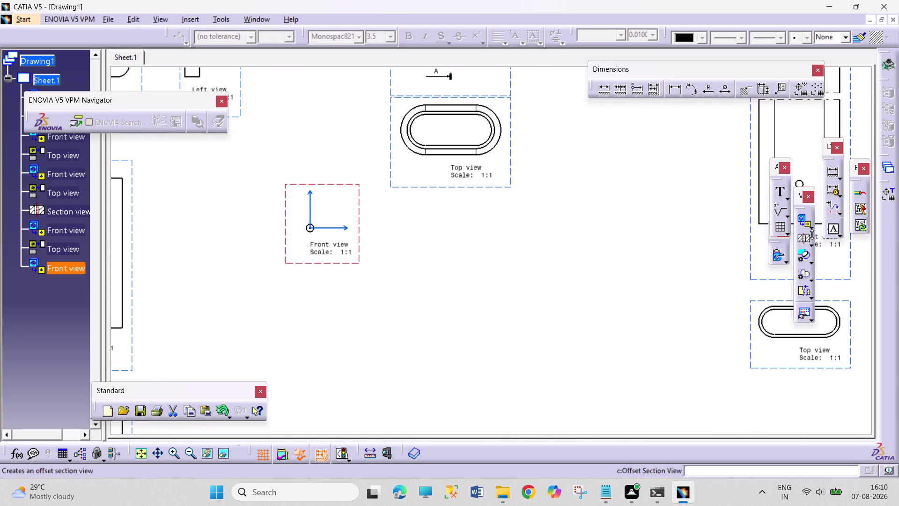
click(811, 230)
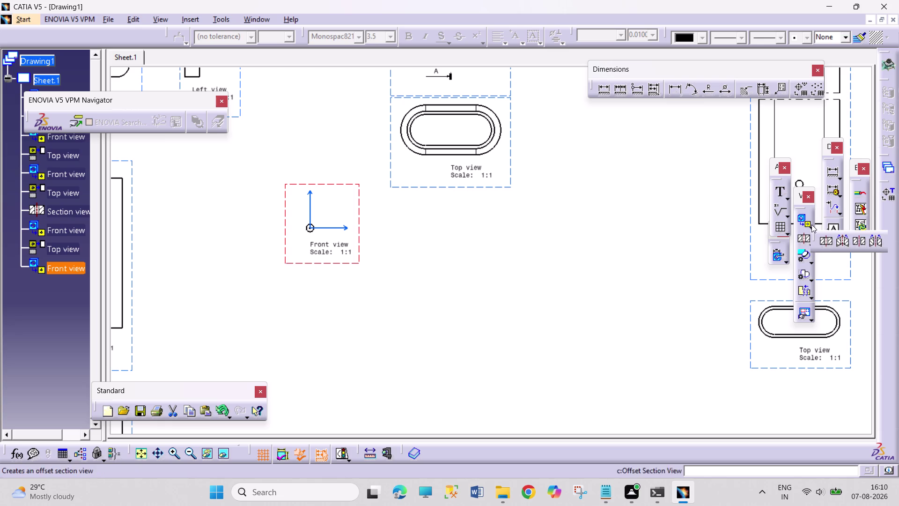
click(812, 224)
click(811, 225)
drag(833, 232, 829, 237)
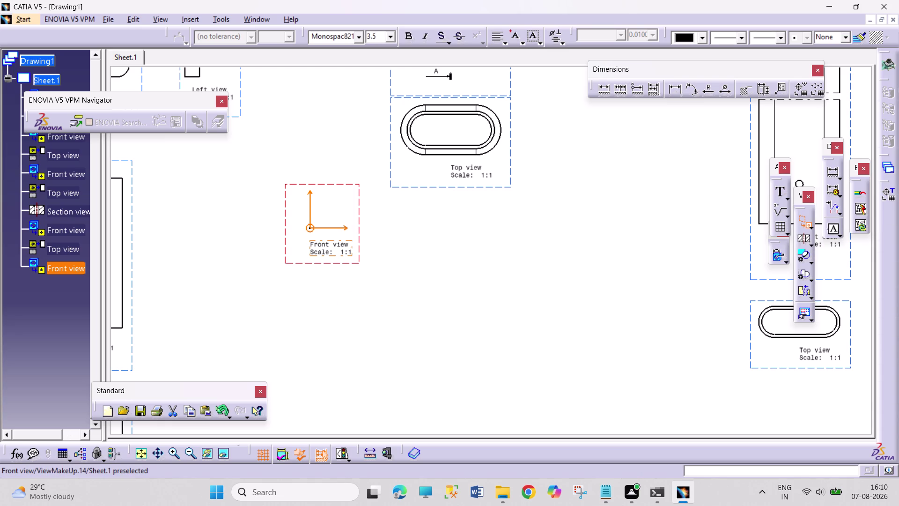
Place the pin's projected top view directly below its front view.
click(813, 230)
drag(839, 240, 834, 240)
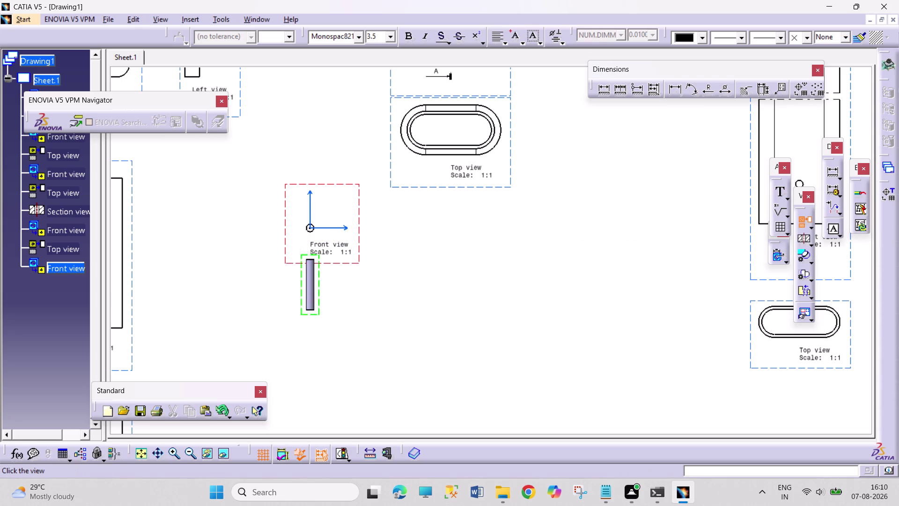
click(313, 293)
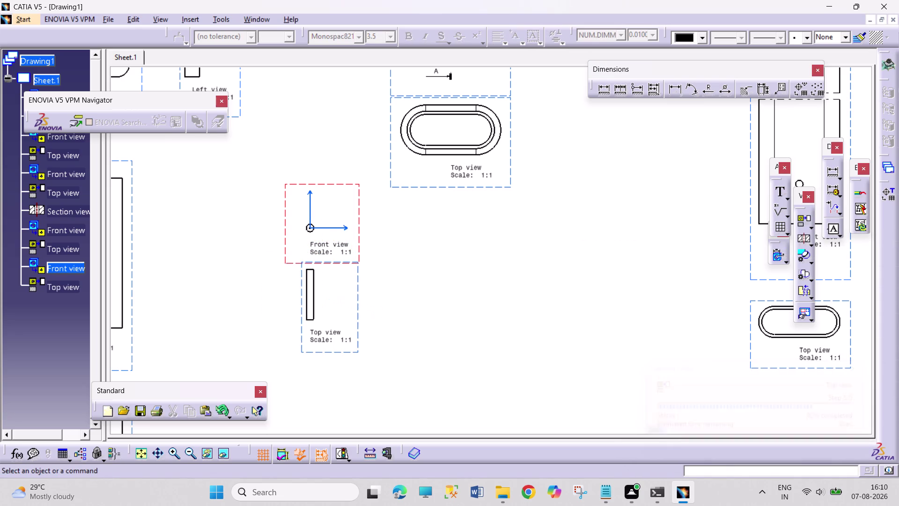
double_click(382, 314)
key(Escape)
key(Escape)
Zoom out to show the whole sheet.
middle_drag(443, 212, 444, 283)
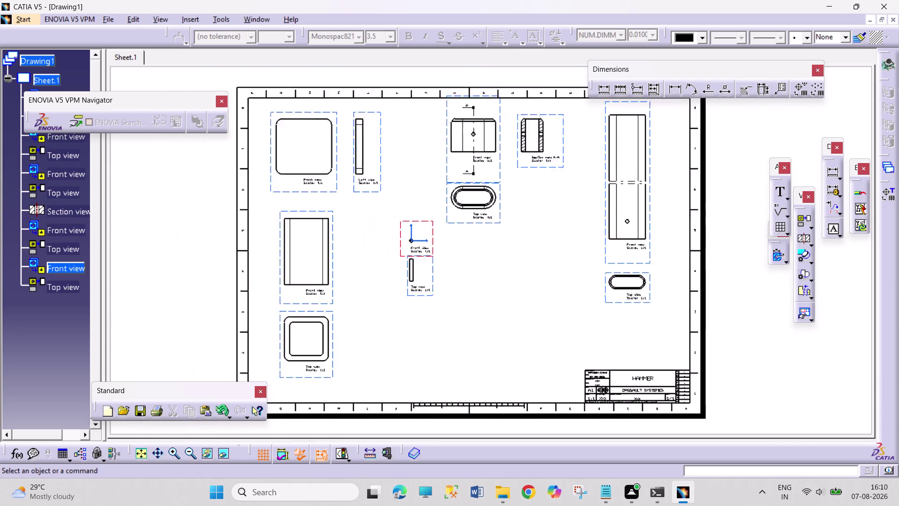
middle_drag(444, 283, 444, 291)
middle_drag(430, 198, 431, 178)
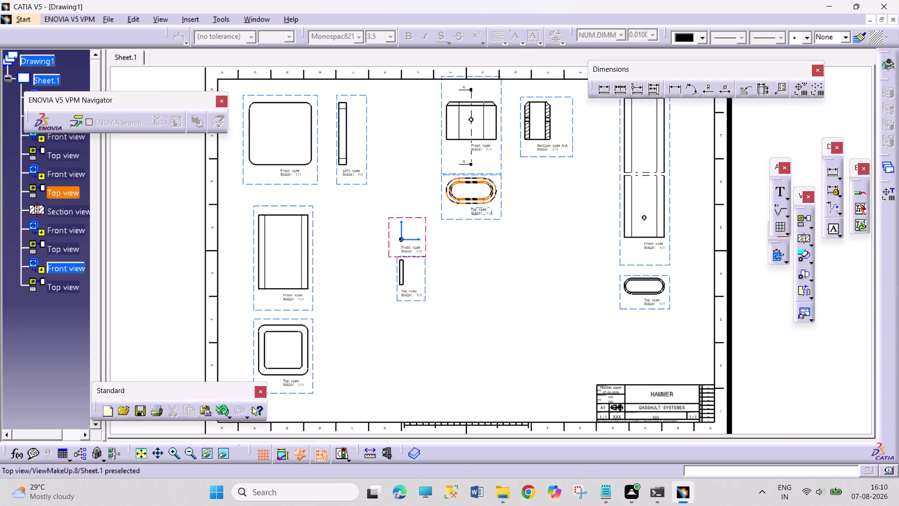
click(812, 222)
click(792, 231)
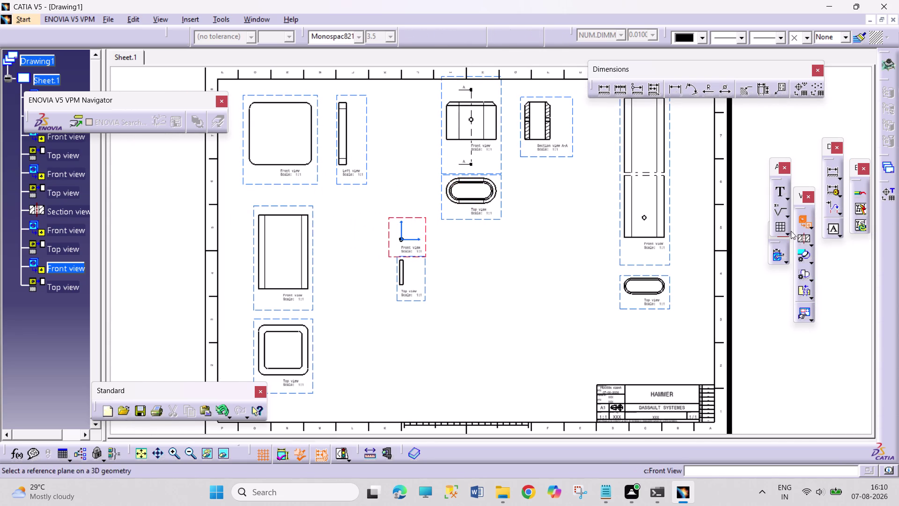
click(259, 20)
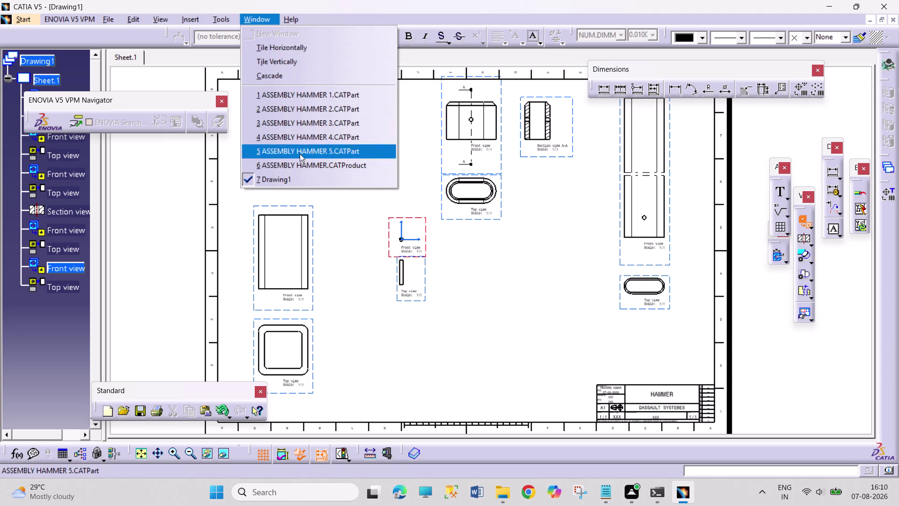
click(304, 167)
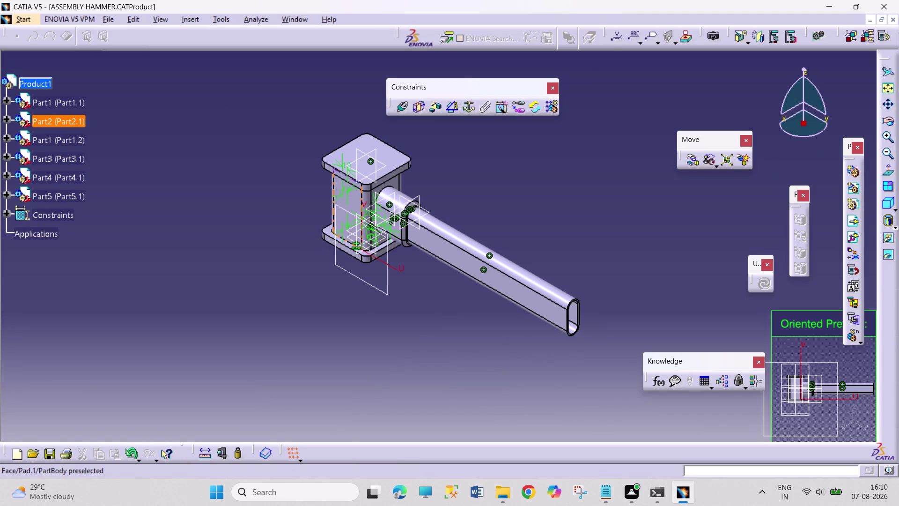
click(354, 199)
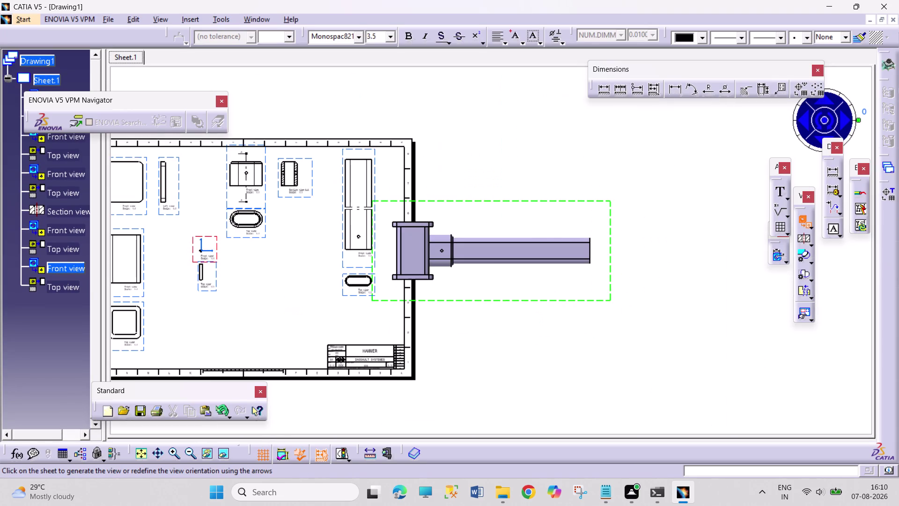
key(ctrl+z)
key(ctrl+z)
key(Escape)
key(Escape)
key(Escape)
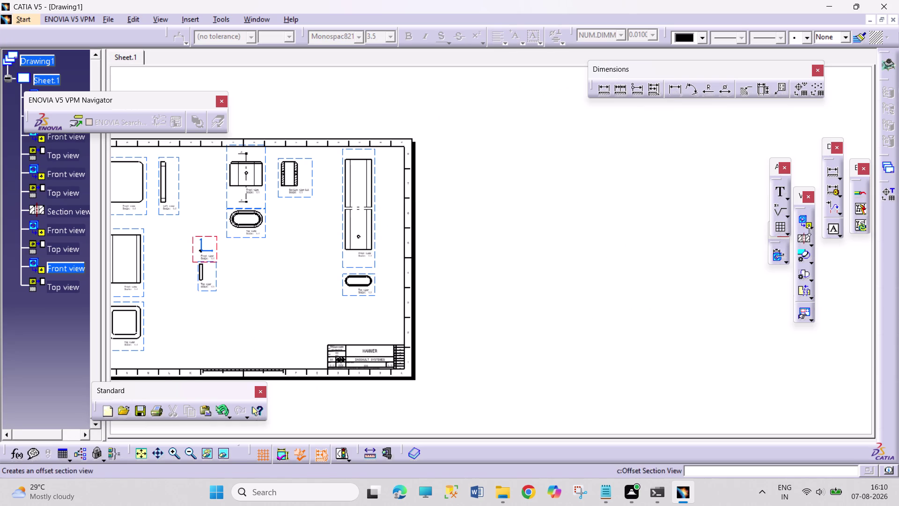
click(813, 227)
click(765, 276)
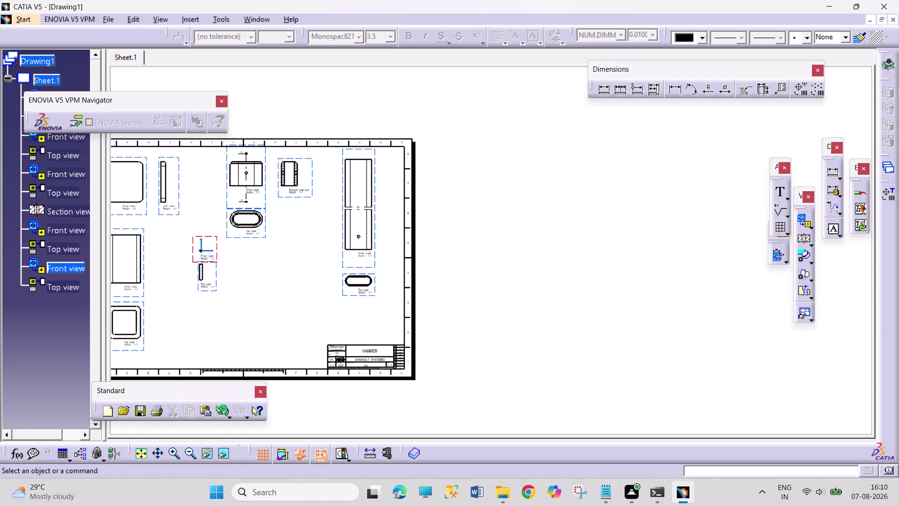
click(811, 227)
click(868, 237)
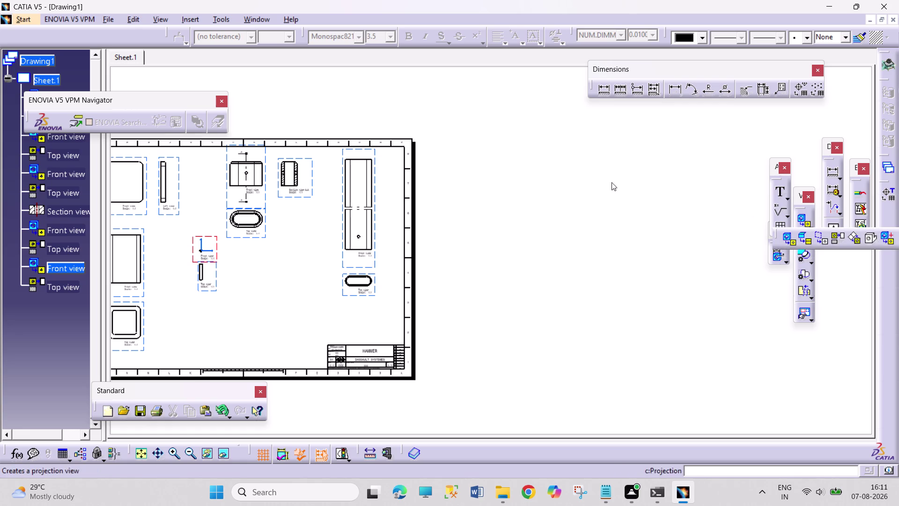
click(254, 20)
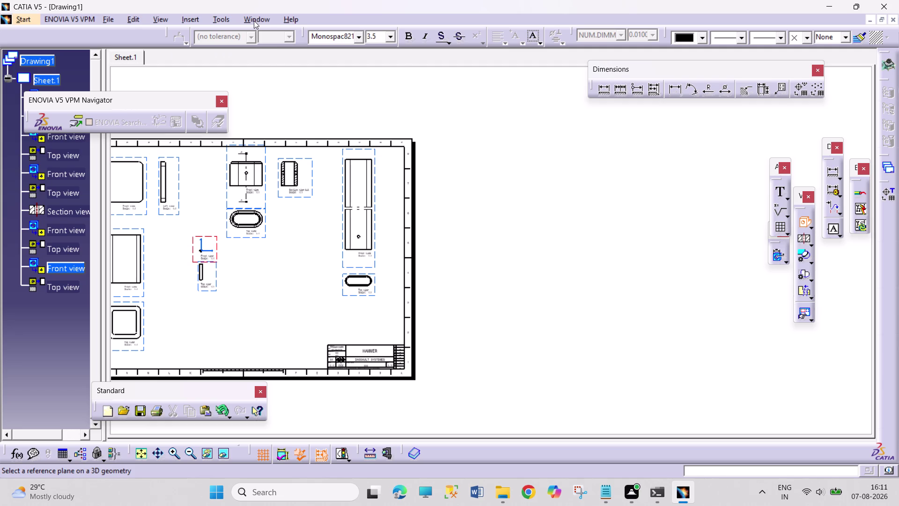
click(274, 95)
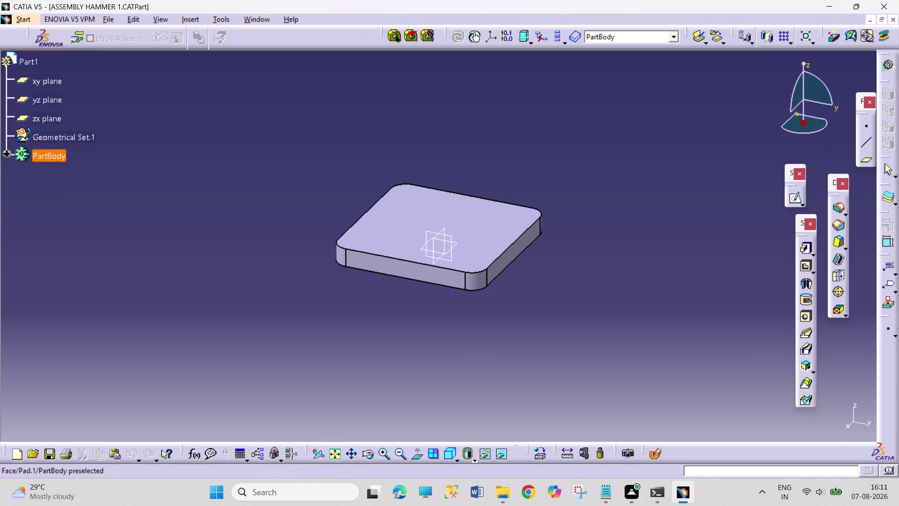
Place the rounded square plate's isometric view on the sheet.
click(419, 273)
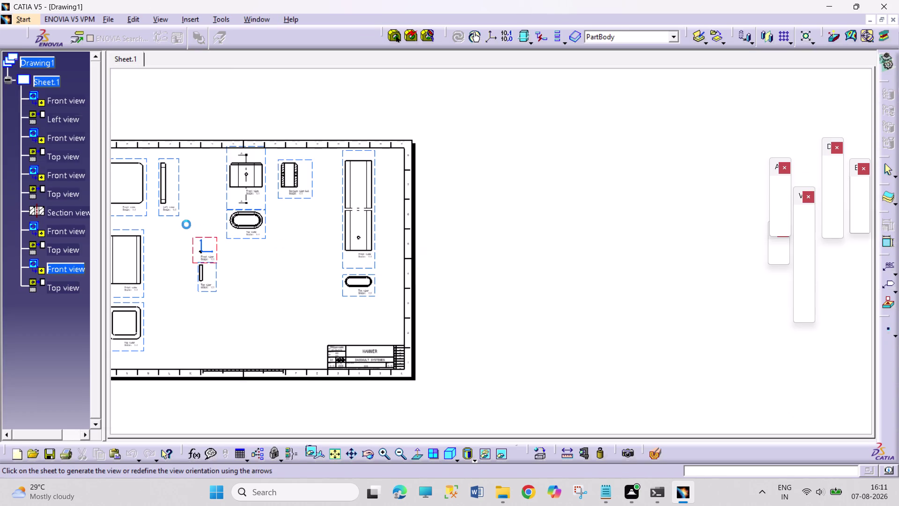
double_click(537, 297)
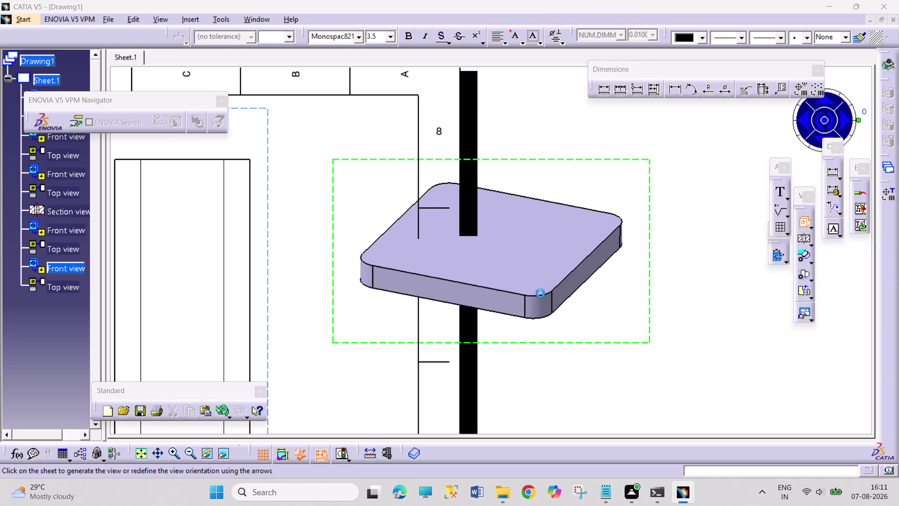
middle_drag(597, 216, 592, 312)
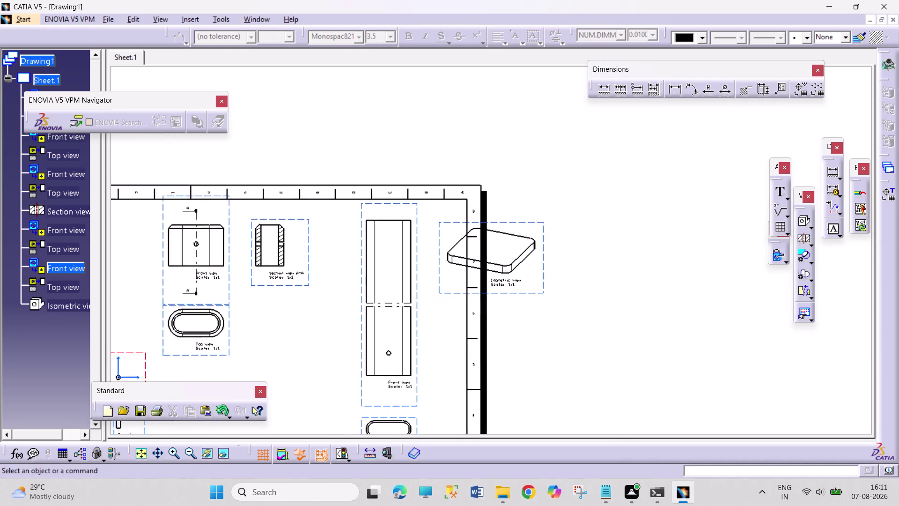
middle_drag(592, 313, 588, 336)
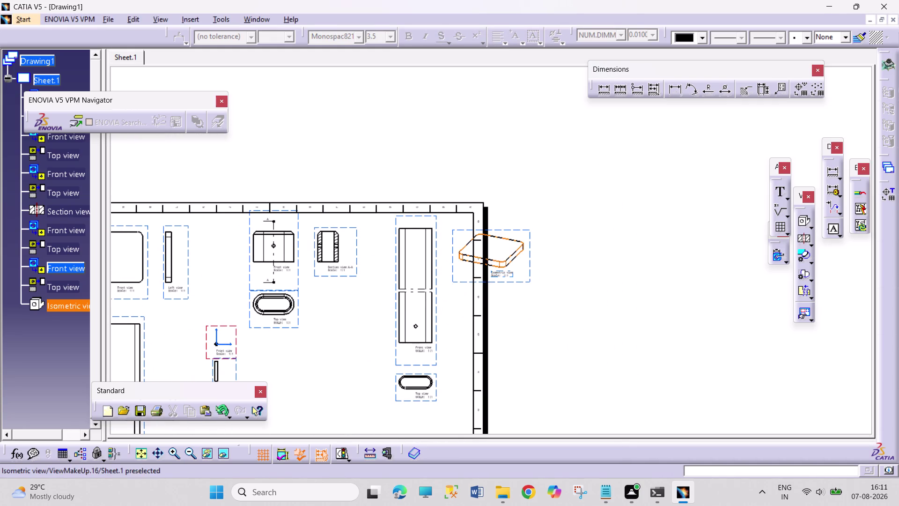
Move the plate's isometric view beside its left view in the top row.
drag(531, 277, 257, 285)
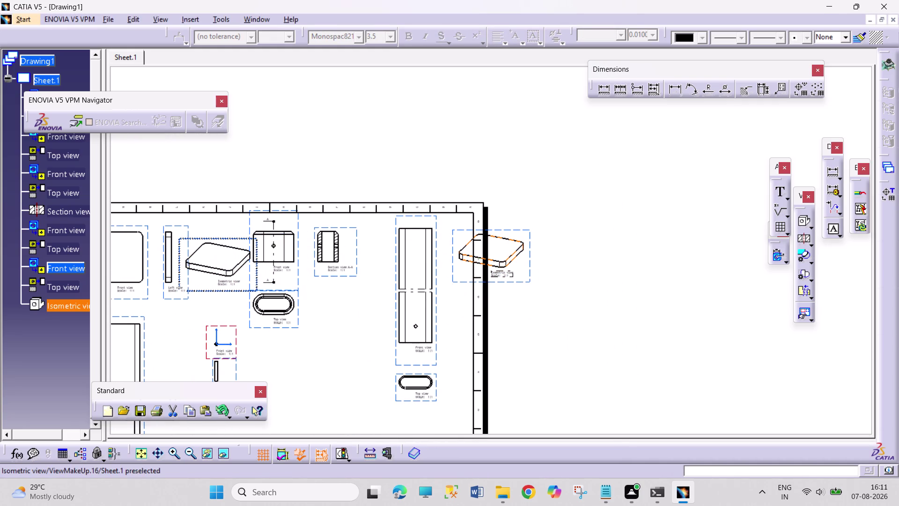
drag(257, 285, 254, 286)
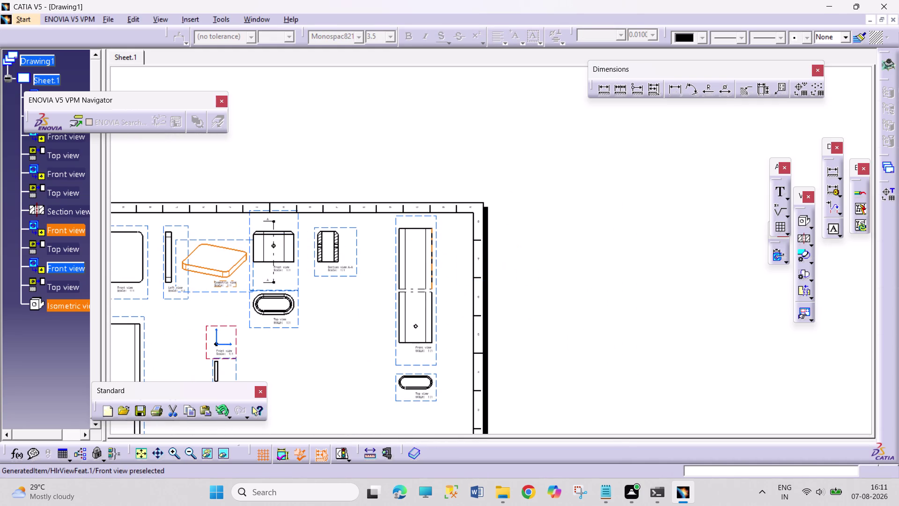
key(Escape)
key(Escape)
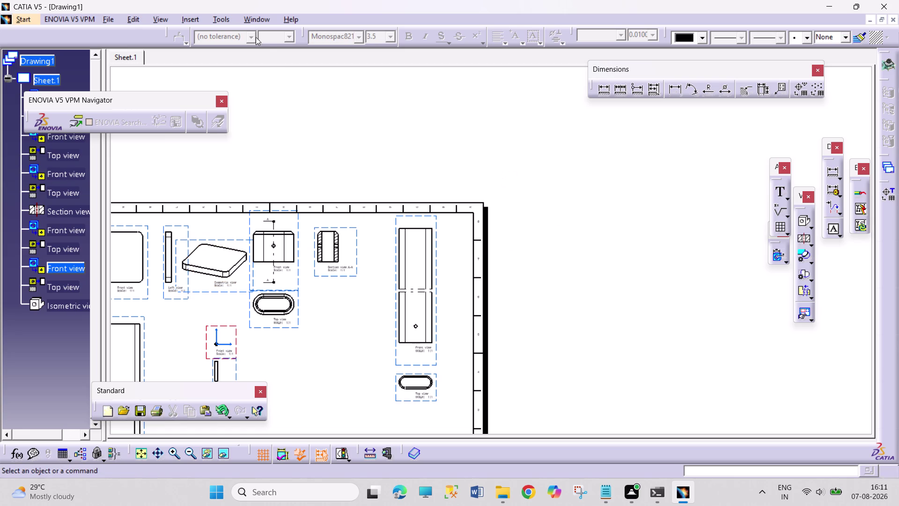
click(807, 222)
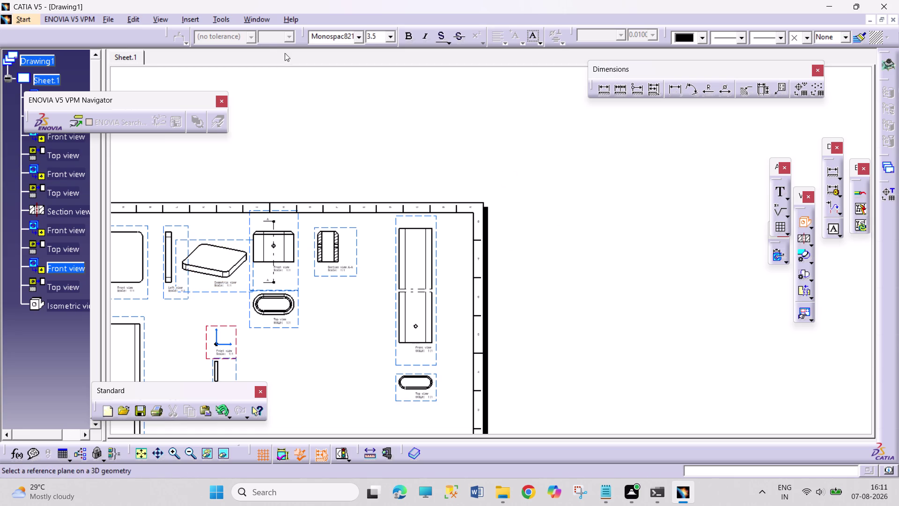
Generate an isometric view of the ASSEMBLY HAMMER product on the sheet.
click(256, 23)
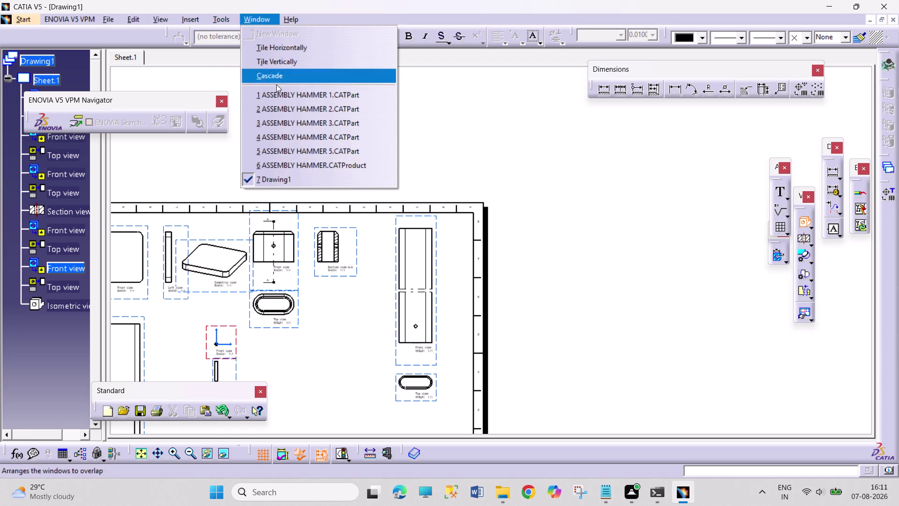
click(311, 167)
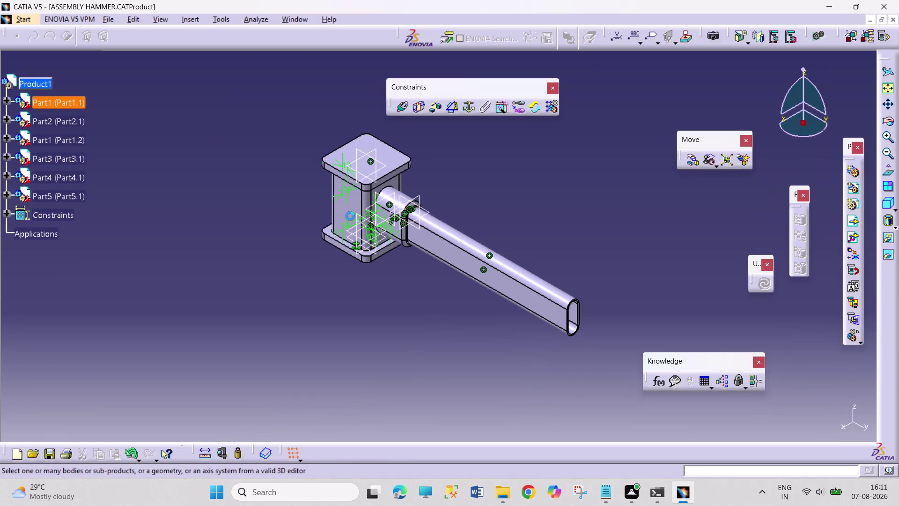
click(350, 213)
click(356, 212)
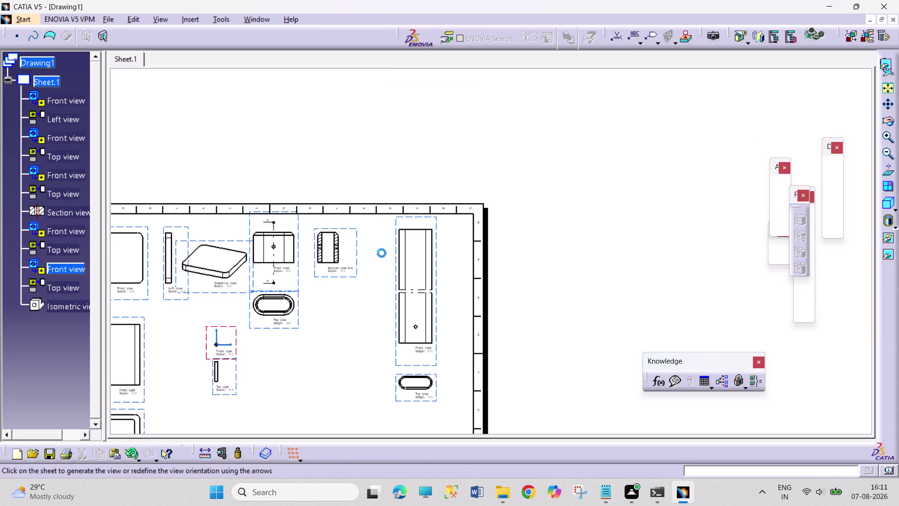
double_click(530, 249)
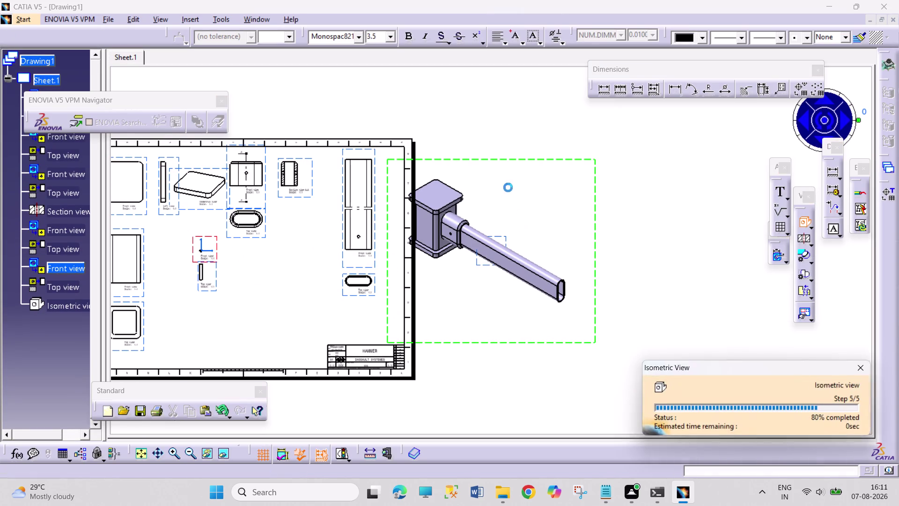
Position the assembly isometric view above the title block and deselect it.
drag(464, 323, 335, 358)
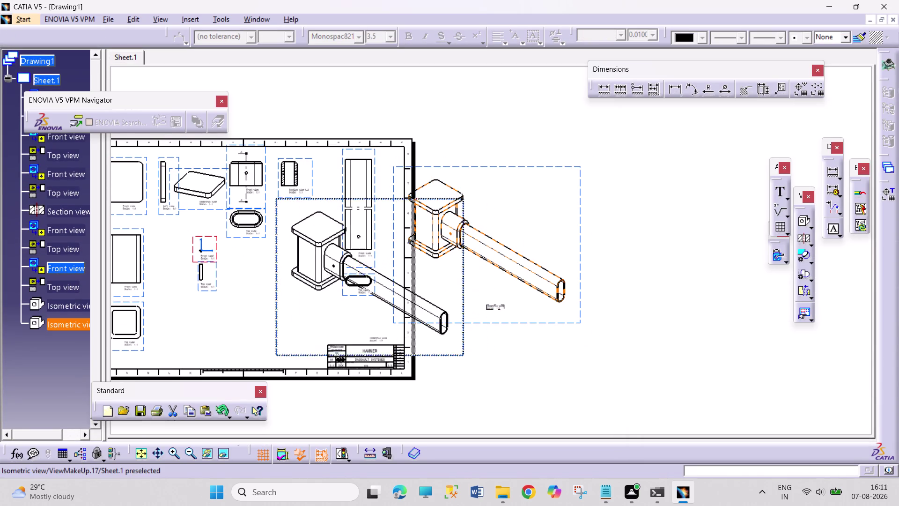
drag(335, 358, 301, 372)
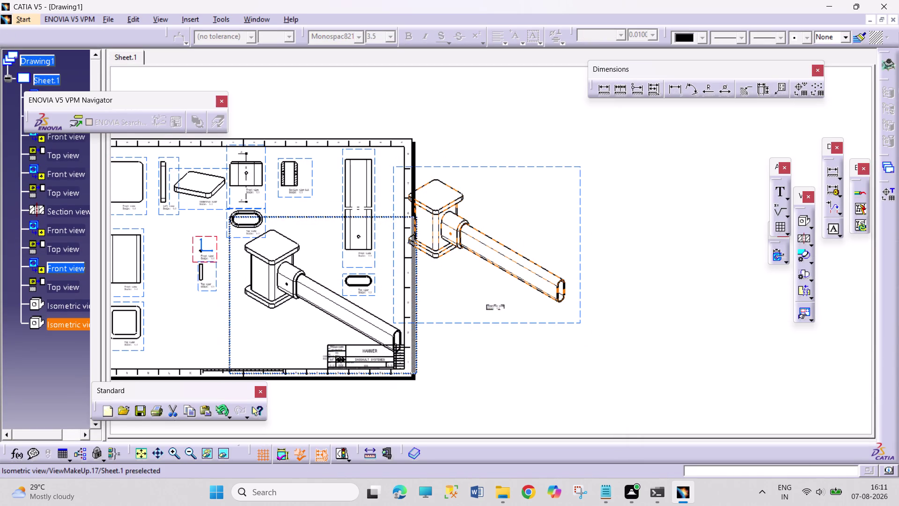
drag(301, 373, 295, 374)
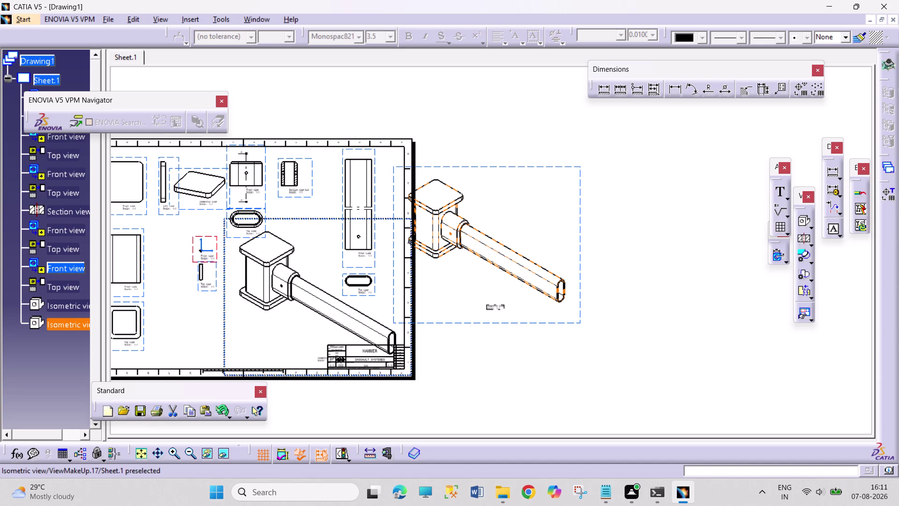
drag(295, 374, 295, 378)
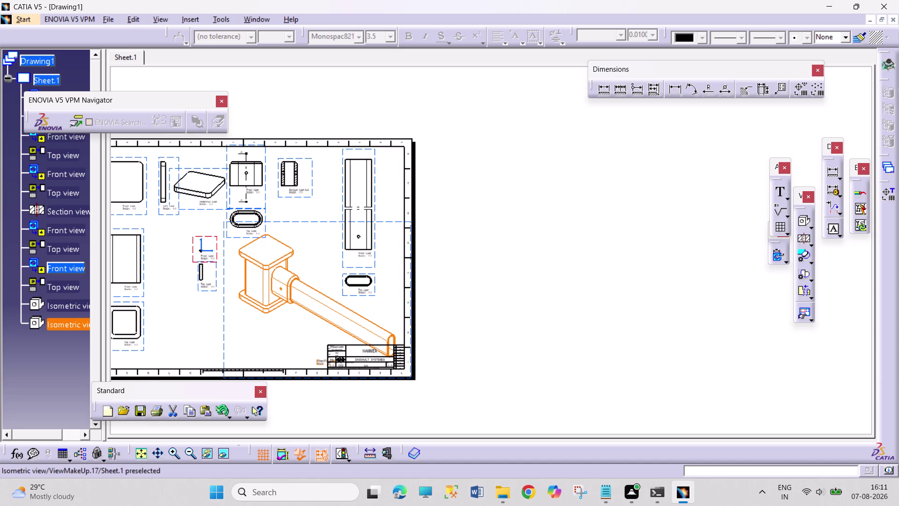
key(Escape)
key(Escape)
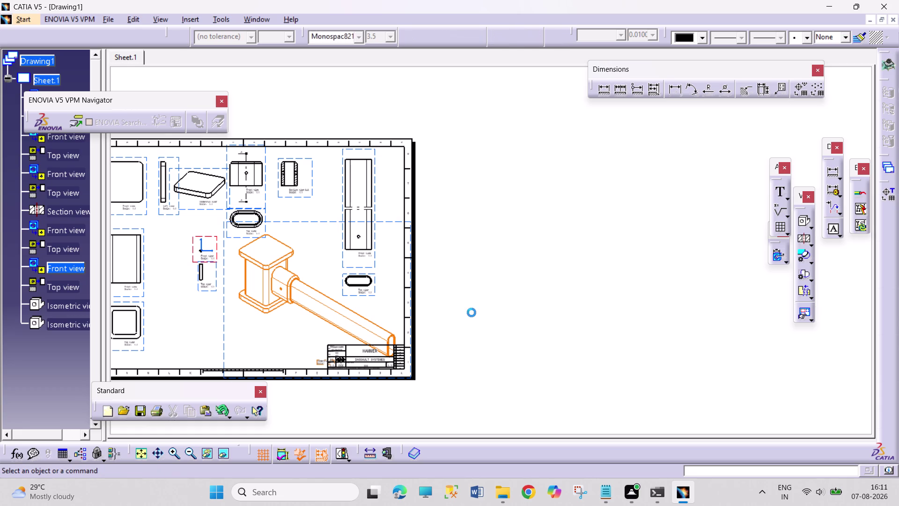
key(Escape)
key(Escape)
key(Escape)
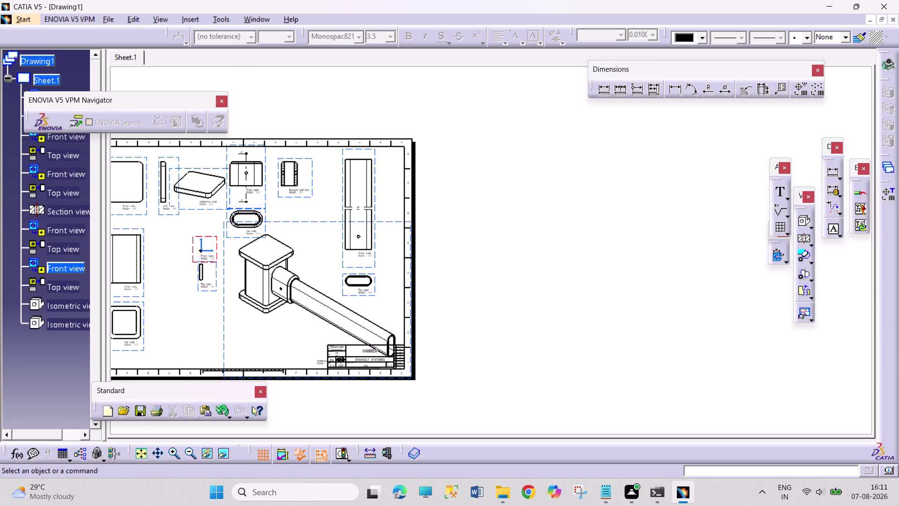
click(261, 19)
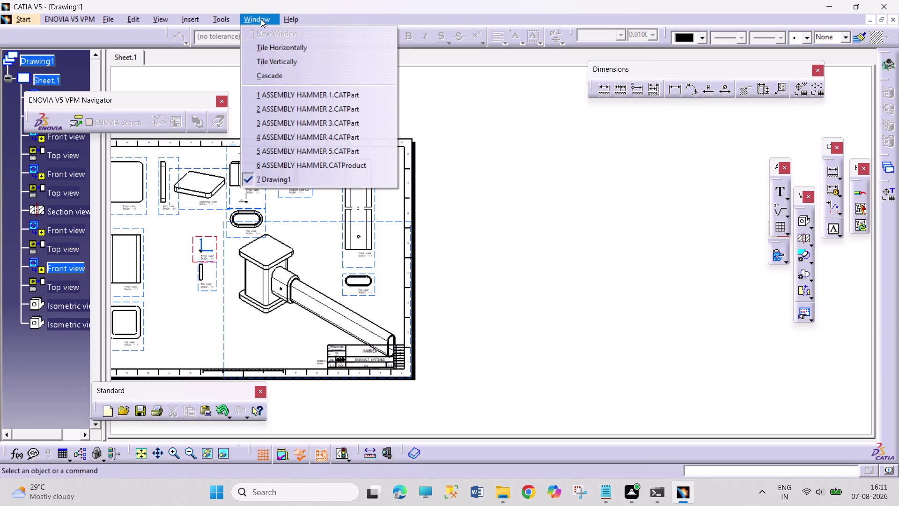
Fit the sheet and nudge the first front view slightly left.
click(592, 259)
middle_drag(497, 272, 627, 224)
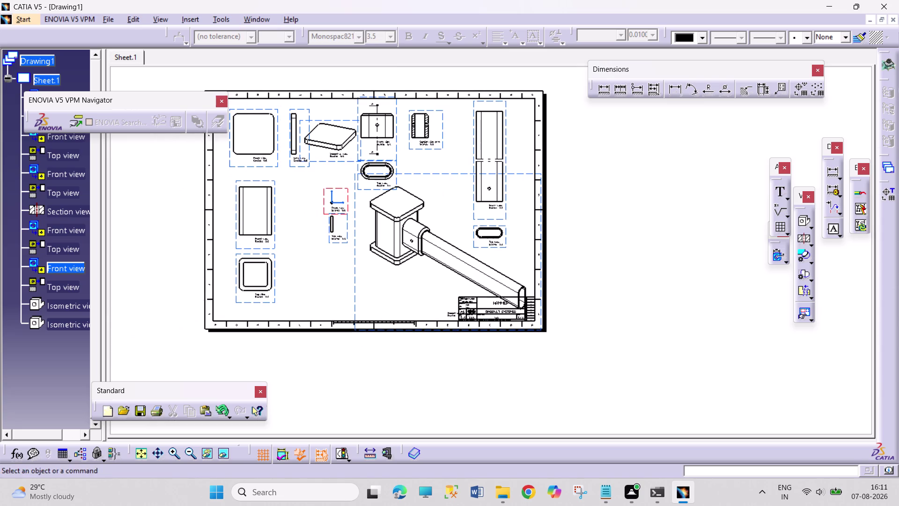
middle_drag(292, 233, 300, 200)
middle_drag(253, 221, 379, 326)
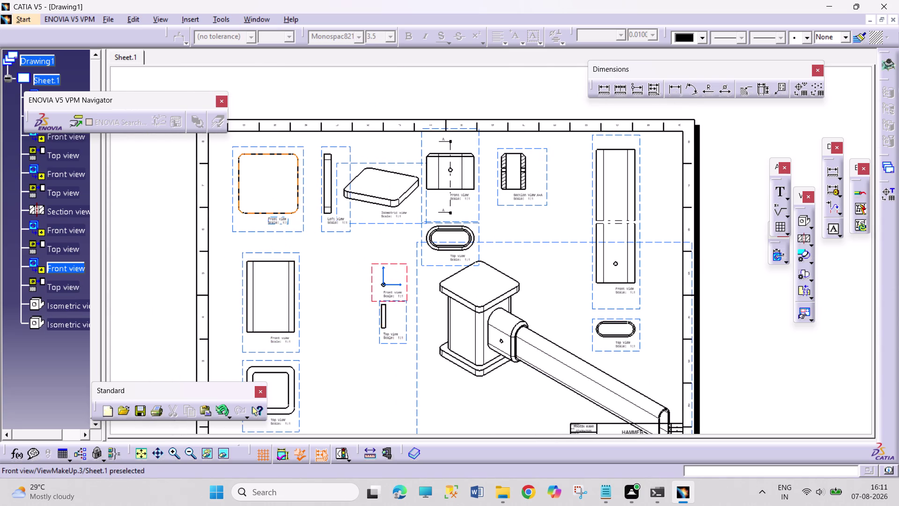
drag(267, 231, 255, 231)
drag(290, 354, 276, 352)
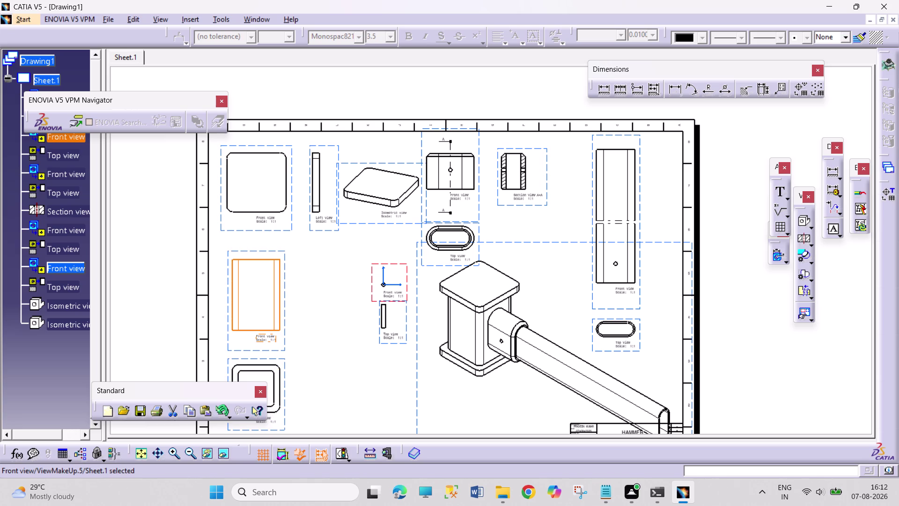
Move the small front/top view pair right and the assembly view to their left.
drag(409, 291, 569, 279)
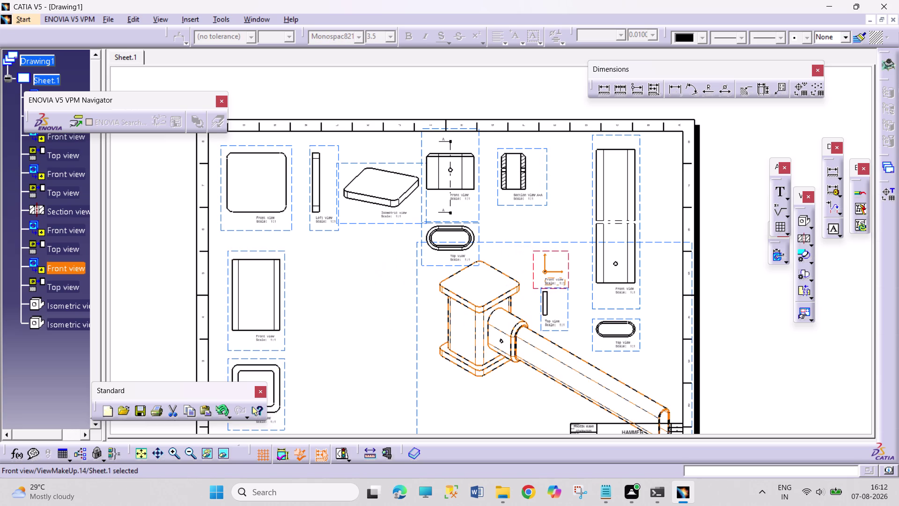
drag(414, 373, 314, 372)
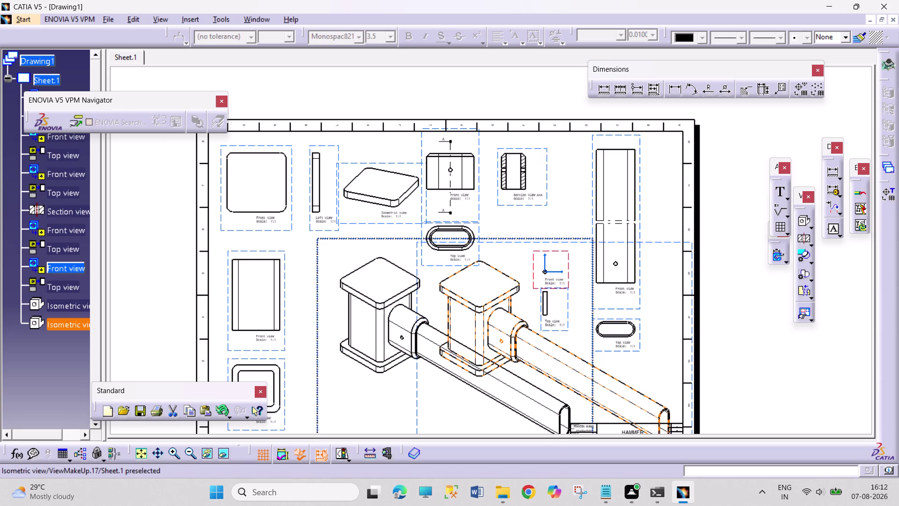
drag(315, 372, 296, 375)
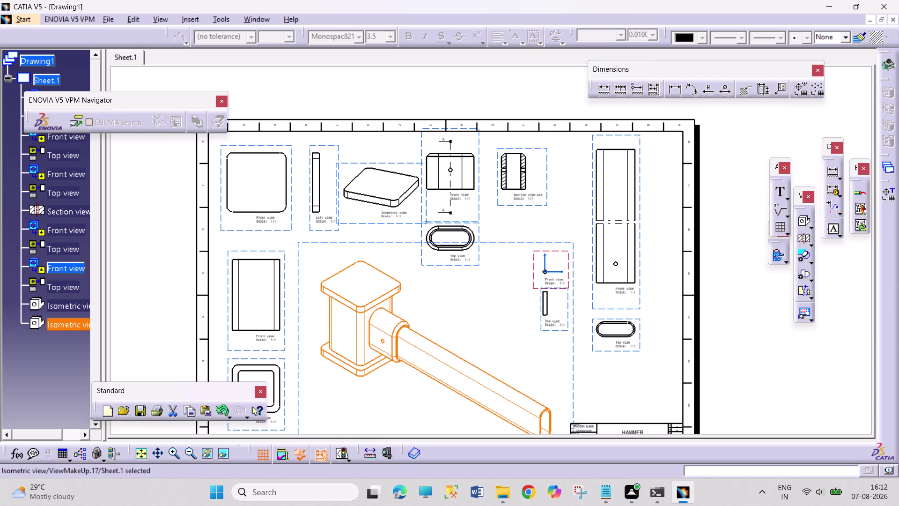
click(718, 318)
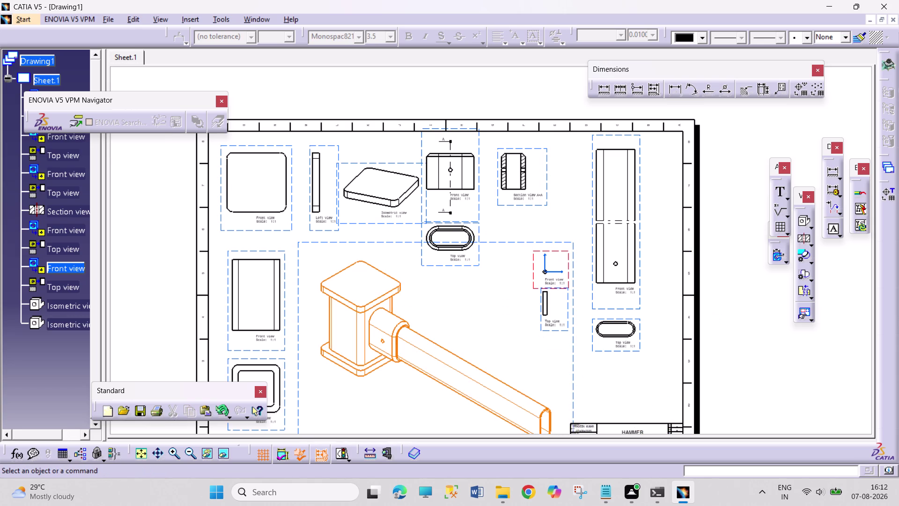
Nudge the assembly isometric view slightly right, beside the small views.
middle_drag(605, 380, 603, 311)
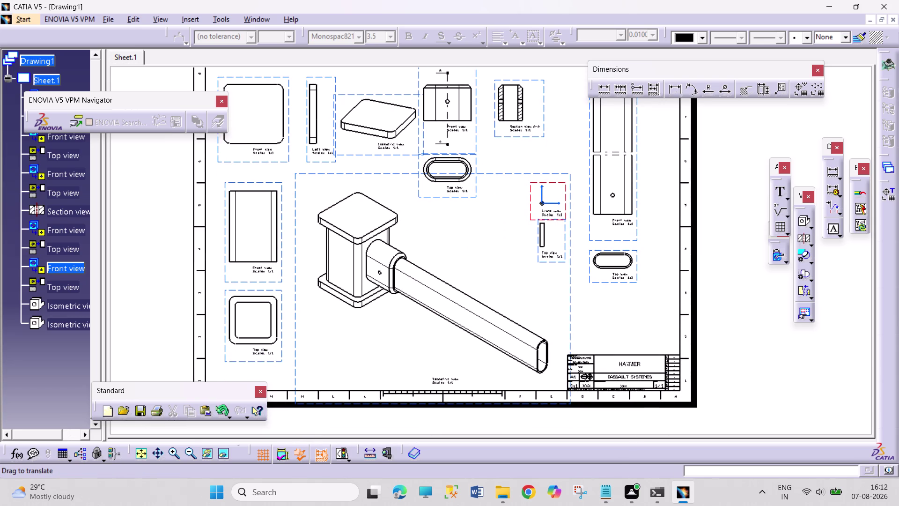
middle_drag(603, 312, 607, 340)
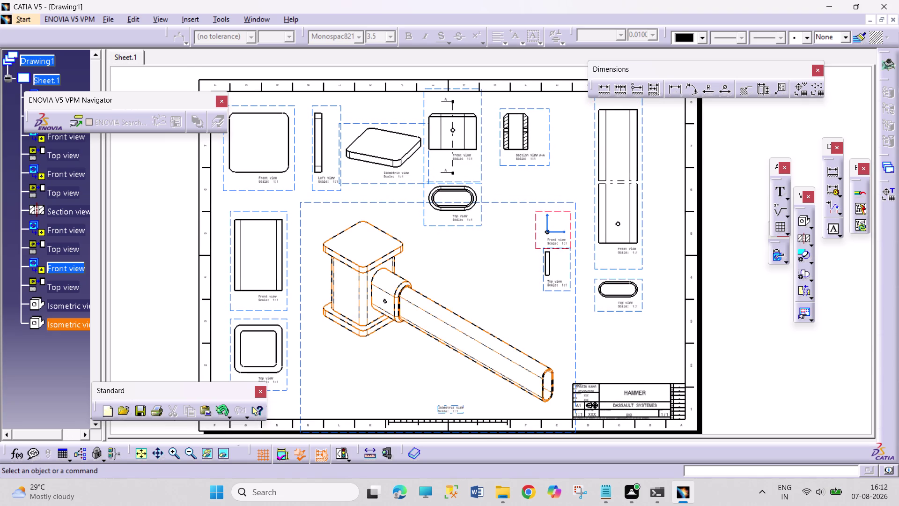
drag(577, 345, 588, 358)
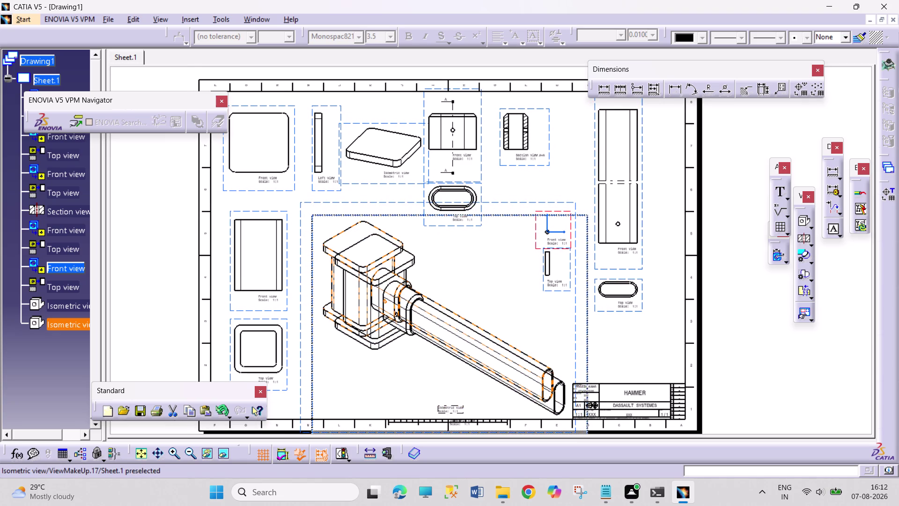
drag(588, 358, 593, 346)
click(750, 344)
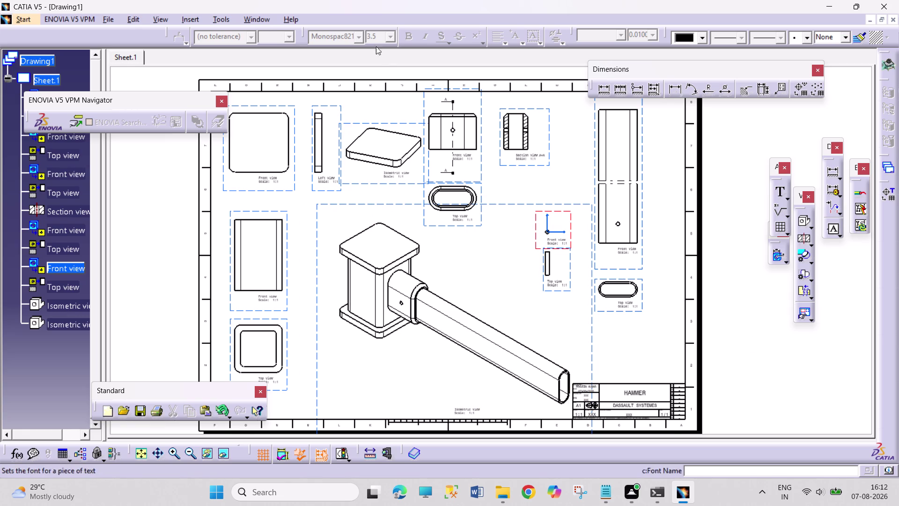
click(804, 223)
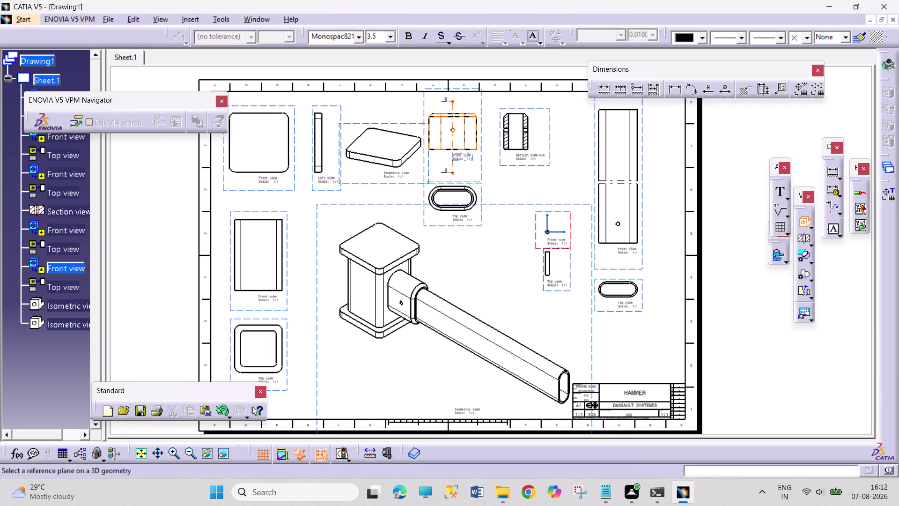
click(263, 21)
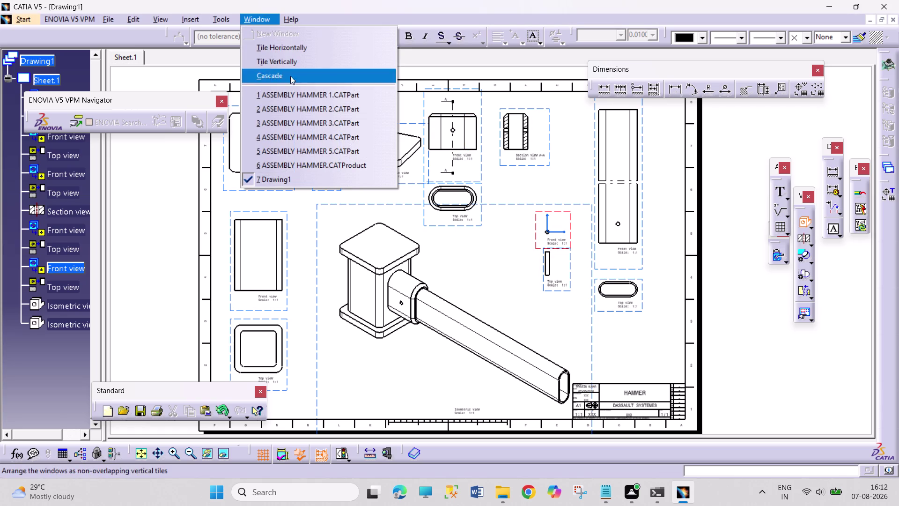